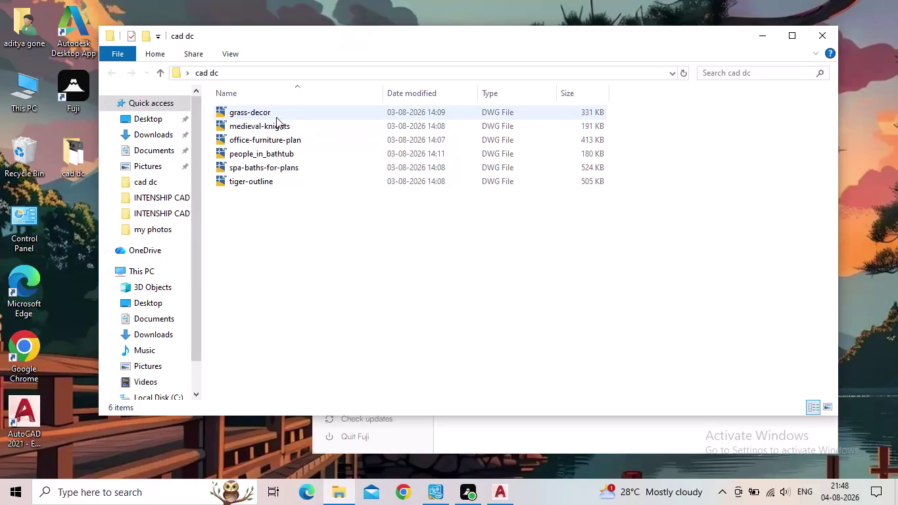
Open office-furniture-plan.dwg from the cad dc folder, view it, then return to the office layout.
click(299, 140)
double_click(299, 140)
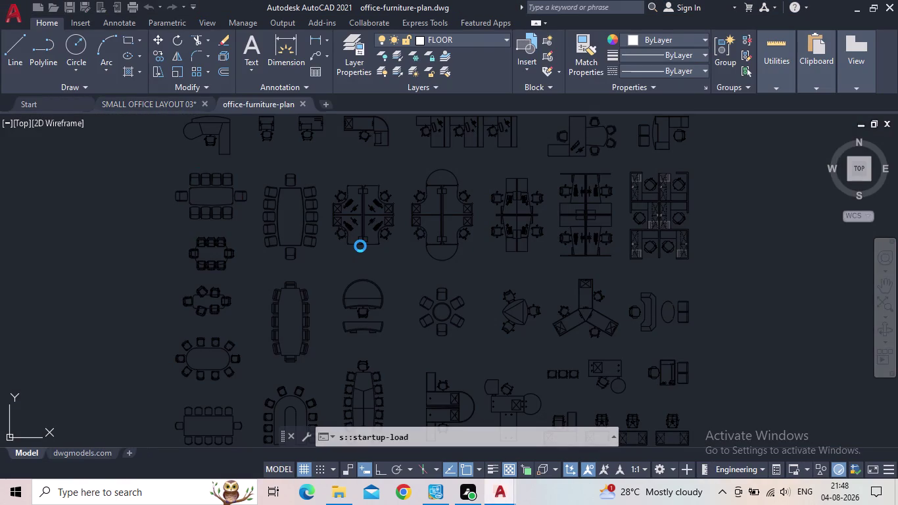
middle_drag(264, 187, 279, 248)
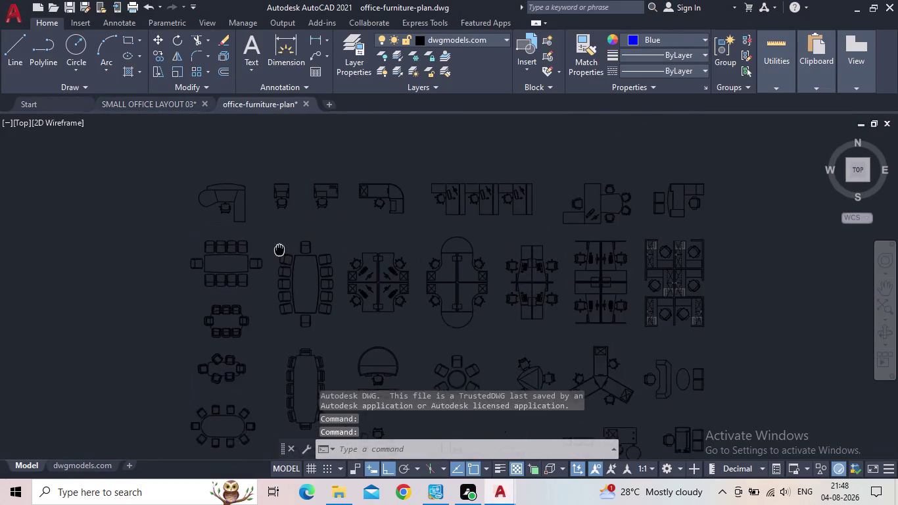
middle_drag(279, 249, 287, 292)
scroll(down, 3)
scroll(up, 3)
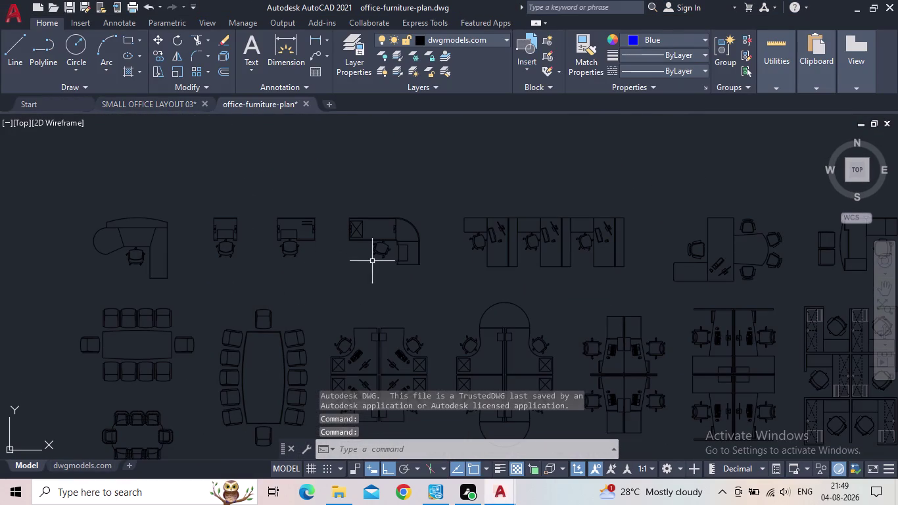
click(134, 102)
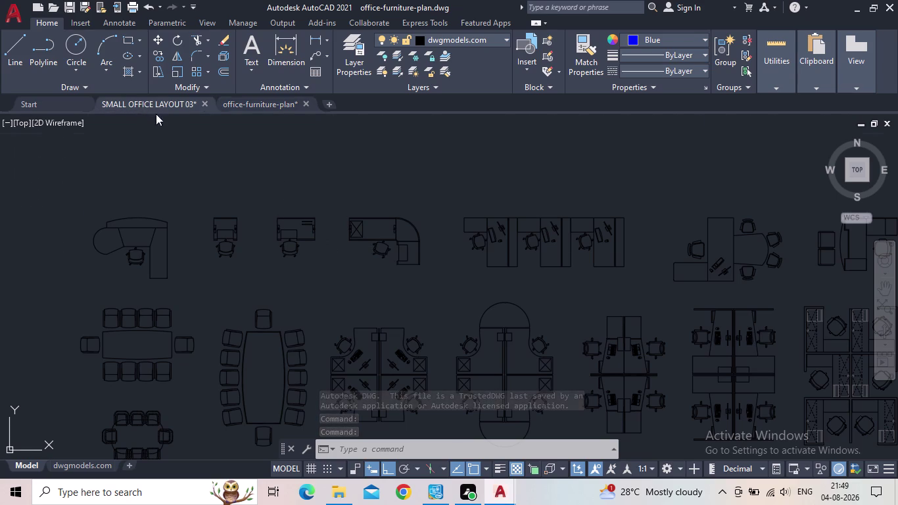
Draw a tall narrow rectangle from inside the lower-left room down to the bottom wall.
middle_drag(387, 326, 409, 273)
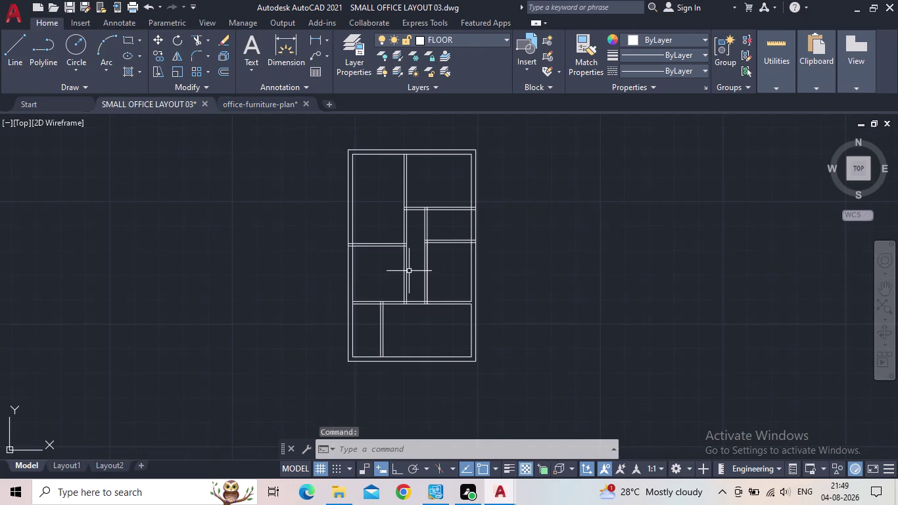
scroll(up, 3)
scroll(up, 3)
middle_drag(390, 282, 414, 281)
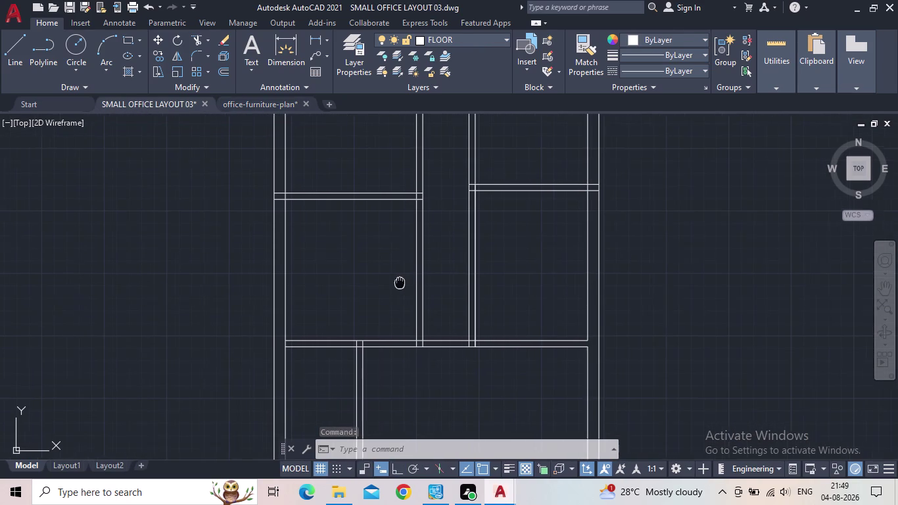
middle_drag(414, 281, 416, 281)
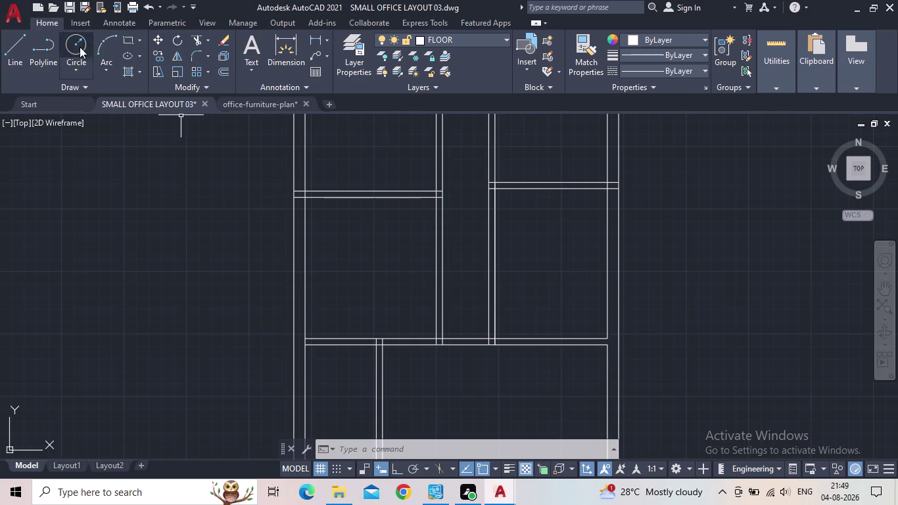
click(126, 40)
middle_drag(271, 257, 253, 137)
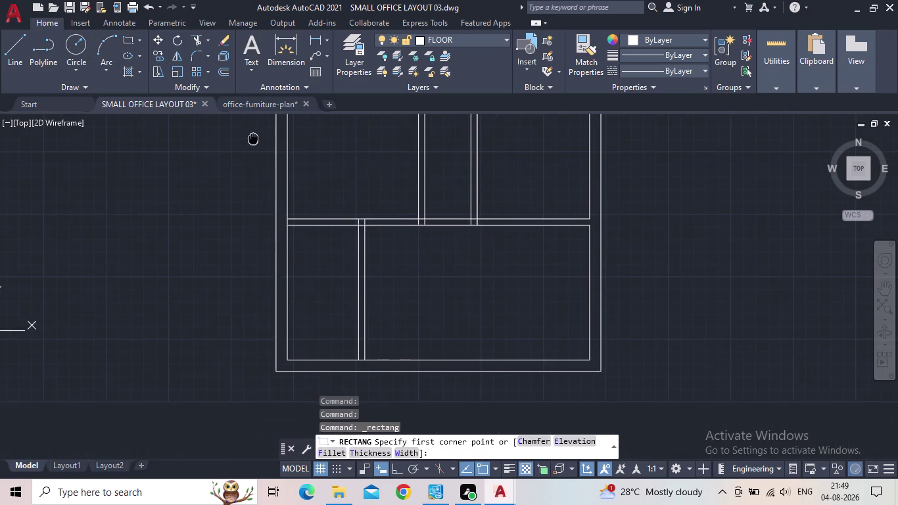
scroll(up, 3)
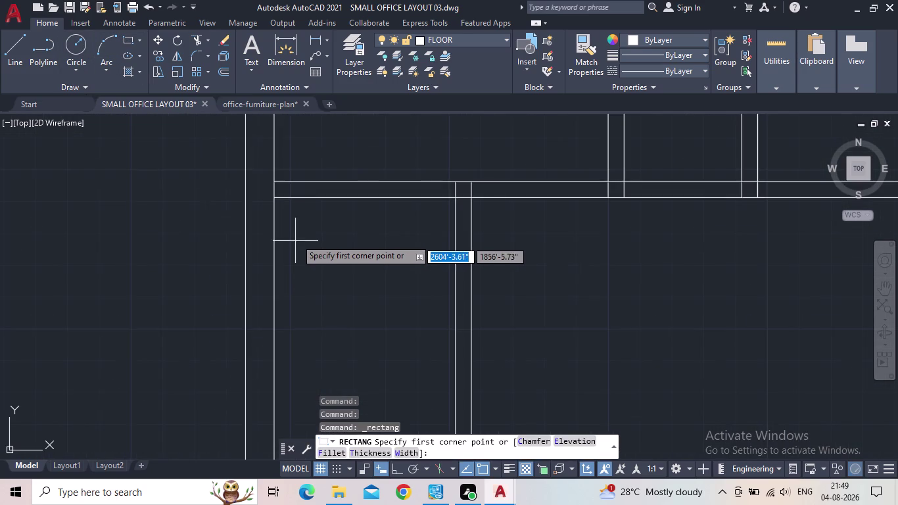
scroll(down, 3)
middle_drag(296, 235, 288, 221)
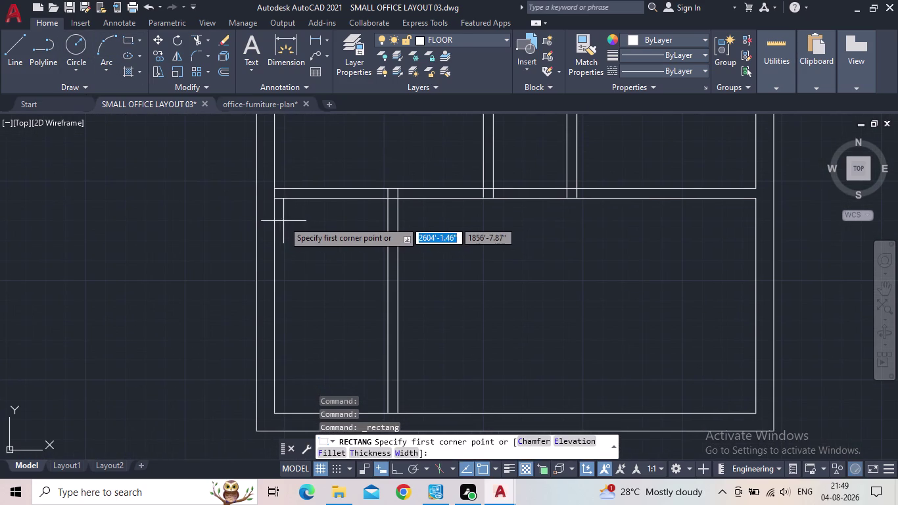
click(275, 198)
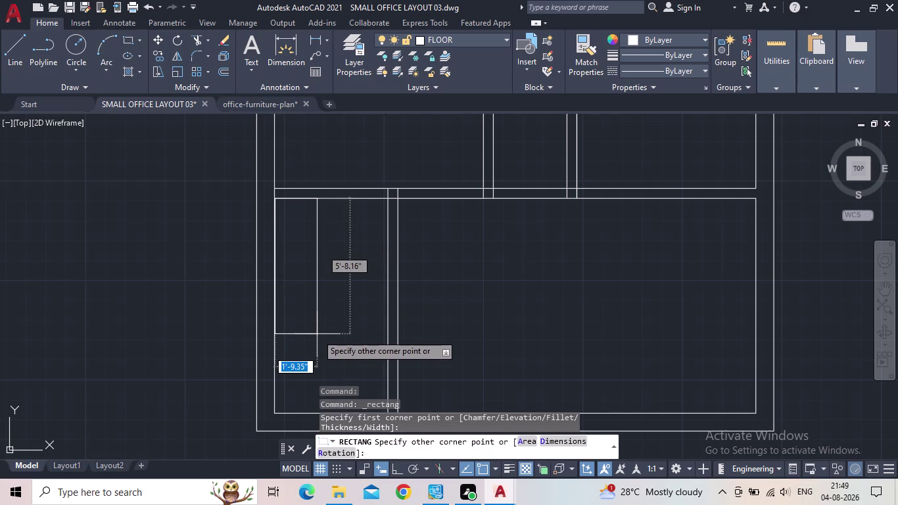
middle_drag(317, 334, 324, 277)
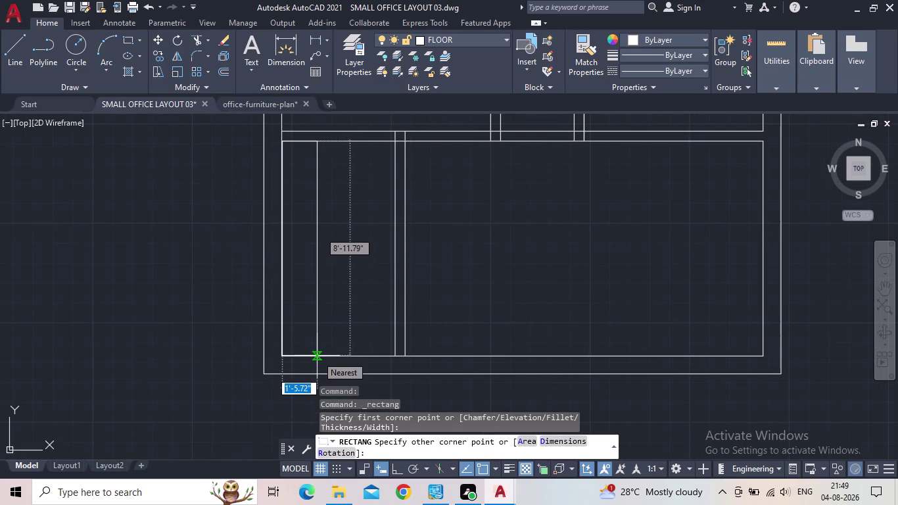
click(319, 355)
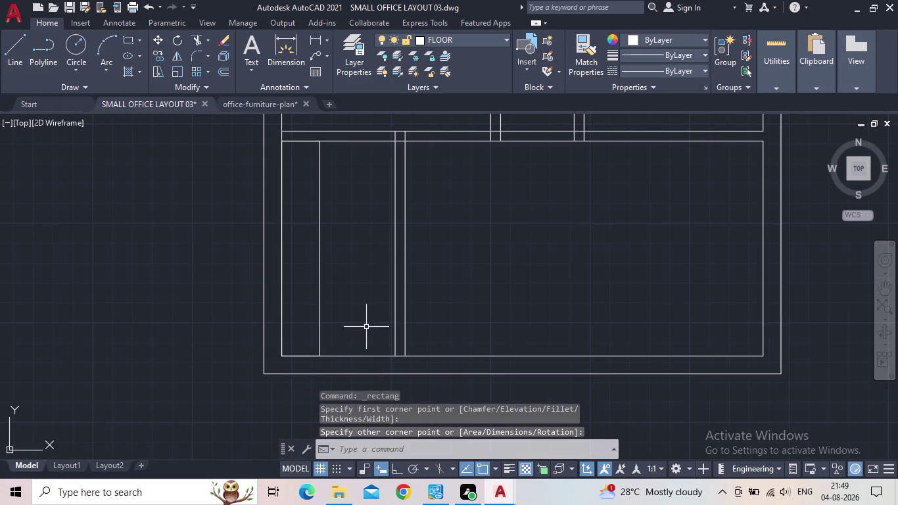
scroll(up, 3)
Draw a second, small rectangle at the foot of the tall one.
key(space)
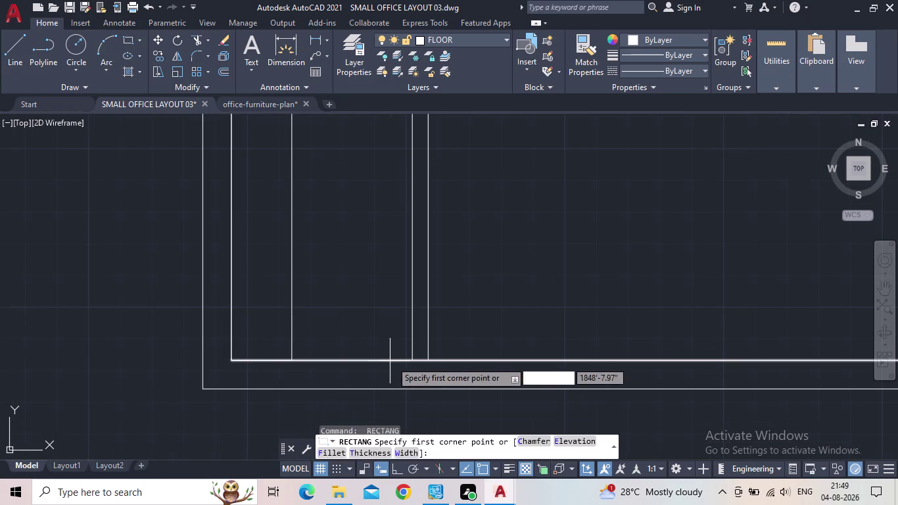
click(409, 363)
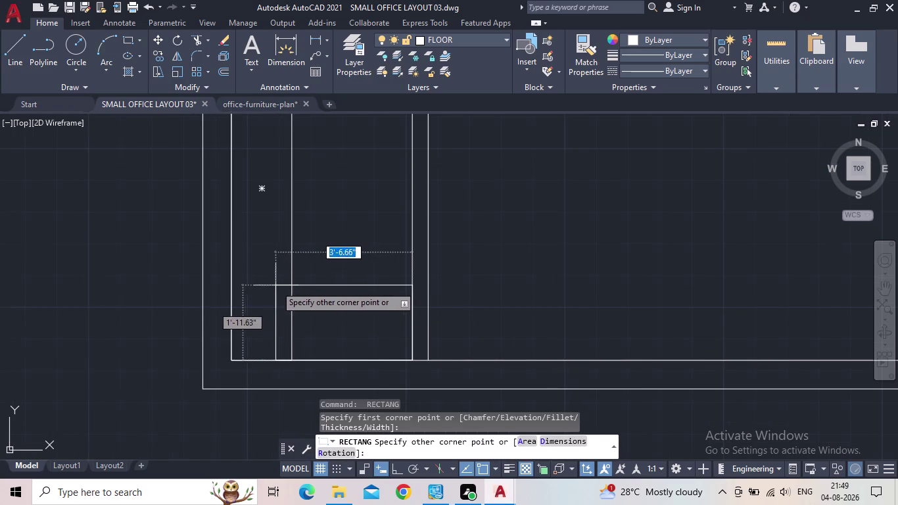
click(232, 311)
scroll(down, 3)
middle_drag(301, 309, 300, 322)
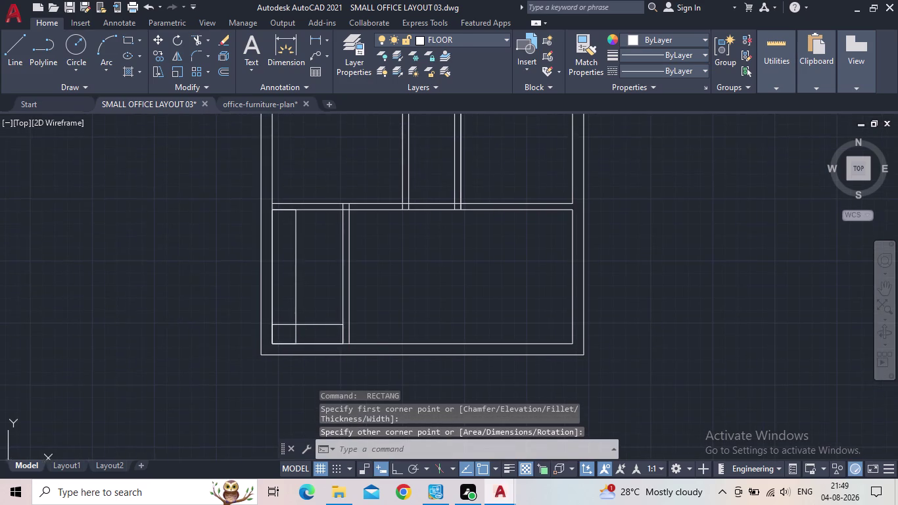
scroll(up, 3)
scroll(up, 3)
middle_click(259, 316)
scroll(up, 3)
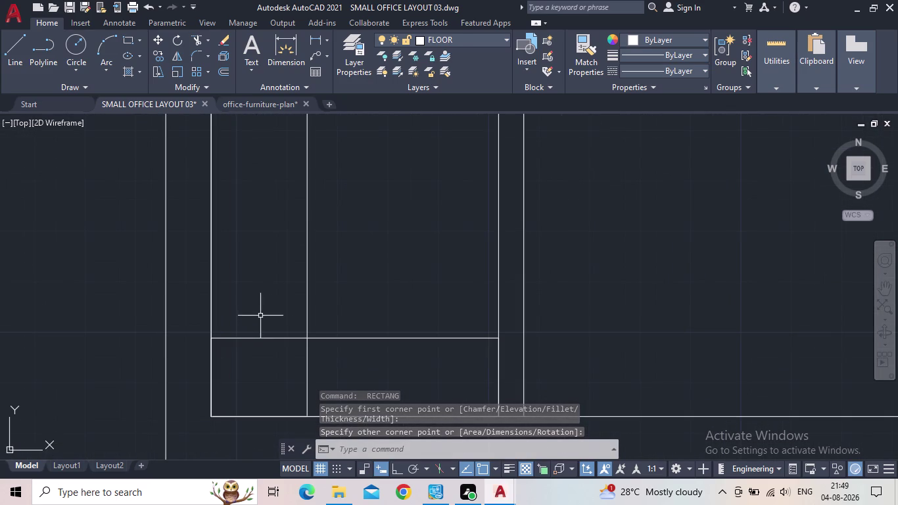
scroll(down, 3)
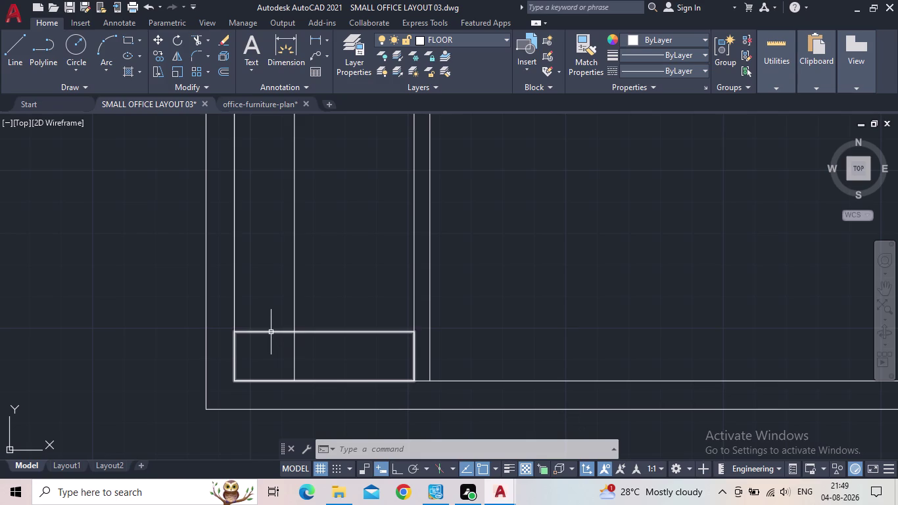
Select the small rectangle to check it, then deselect and pan out over the layout.
click(271, 331)
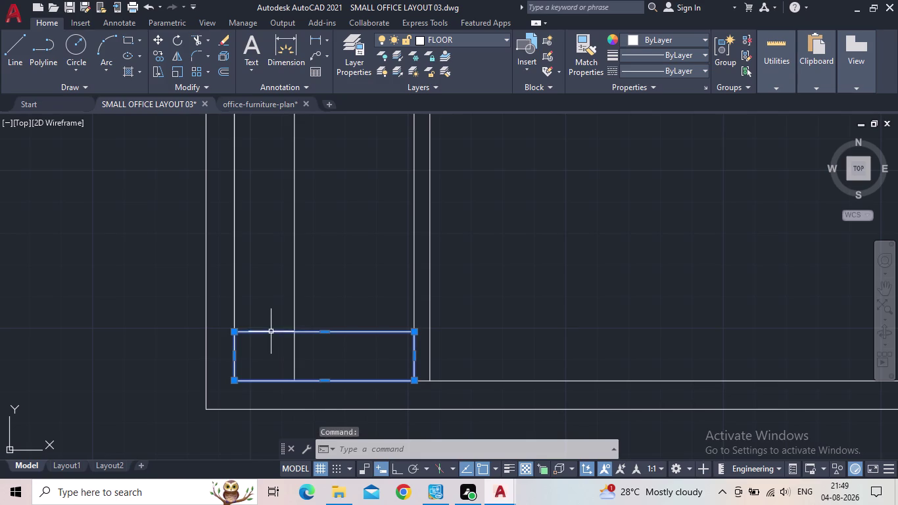
middle_drag(306, 302, 307, 329)
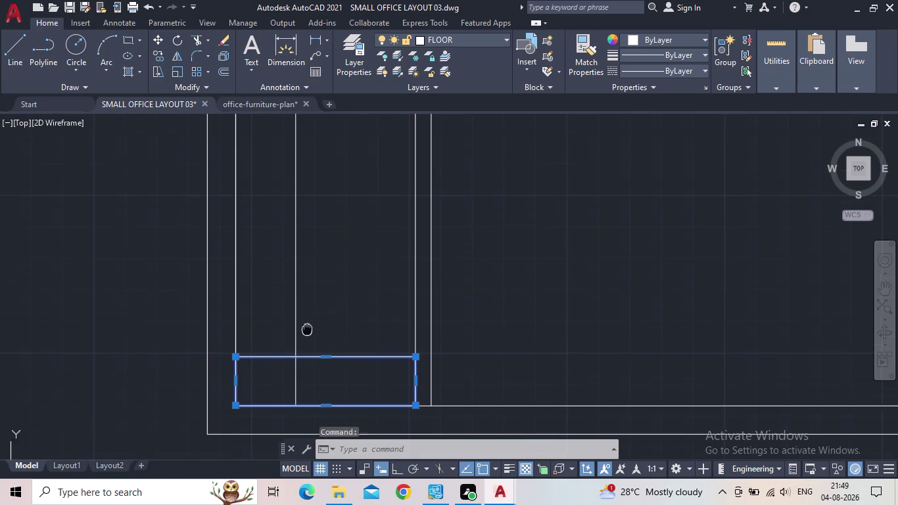
middle_drag(307, 329, 305, 334)
scroll(down, 3)
middle_drag(307, 330, 298, 353)
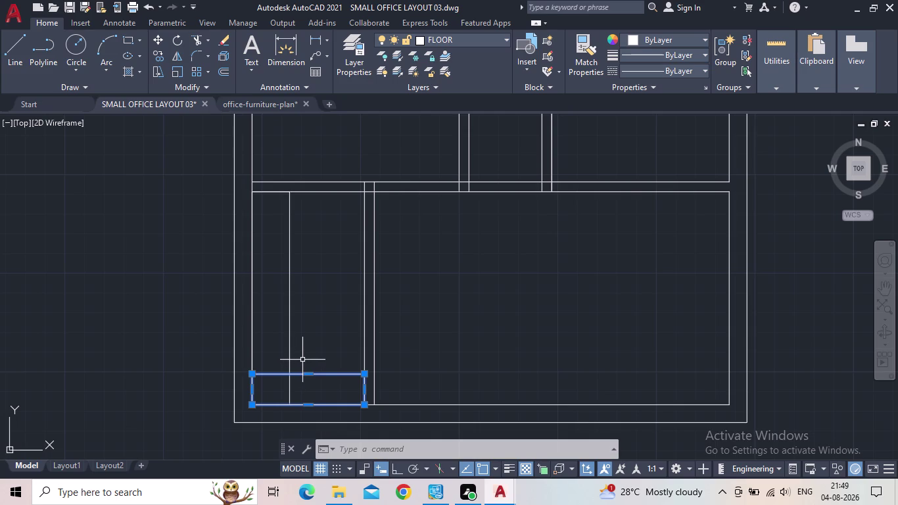
key(Escape)
middle_drag(332, 318, 330, 327)
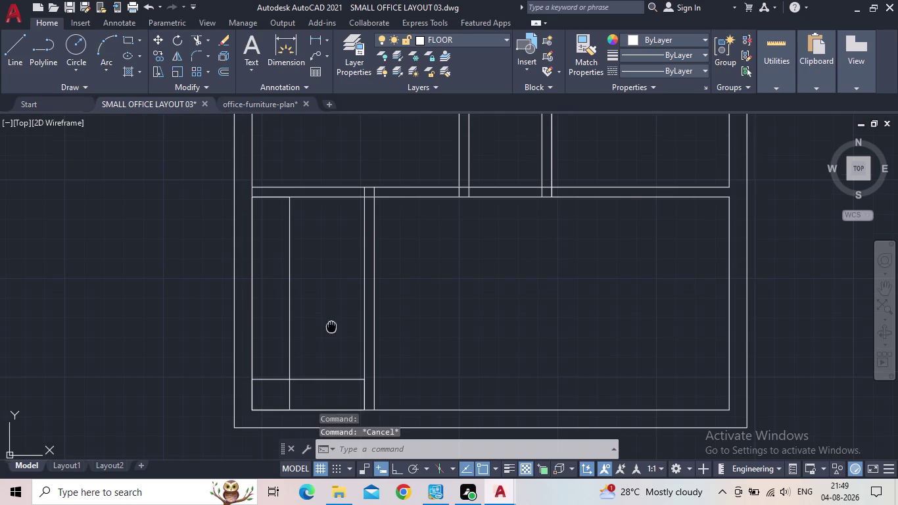
middle_drag(331, 327, 328, 390)
middle_drag(326, 380, 328, 367)
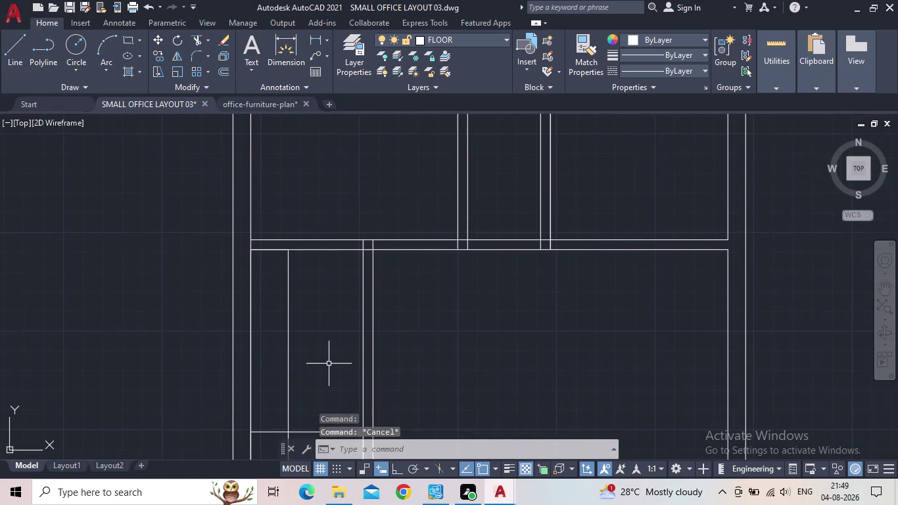
scroll(down, 3)
middle_drag(329, 363, 332, 354)
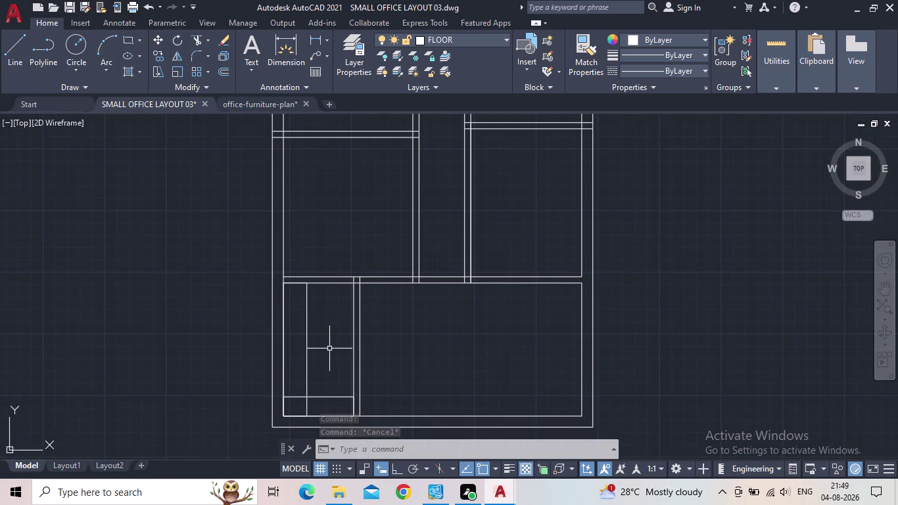
middle_drag(330, 353, 306, 324)
scroll(down, 3)
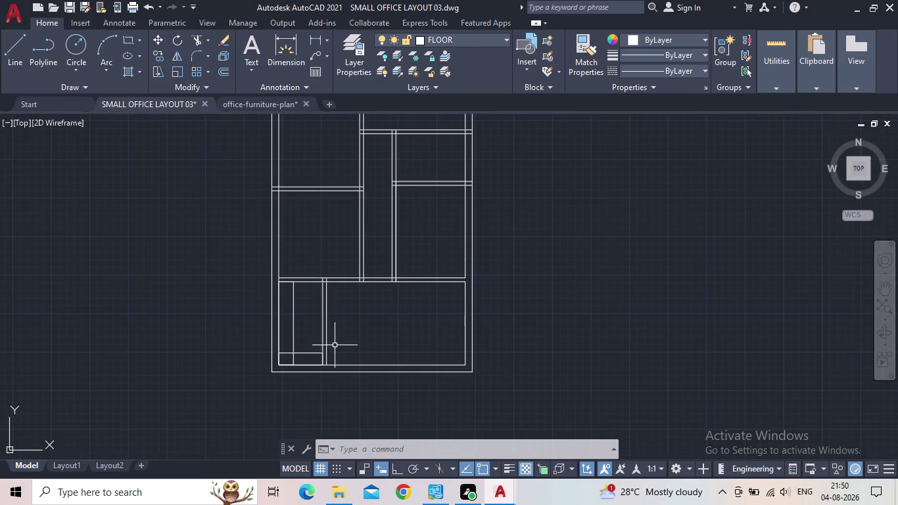
middle_drag(339, 345, 320, 347)
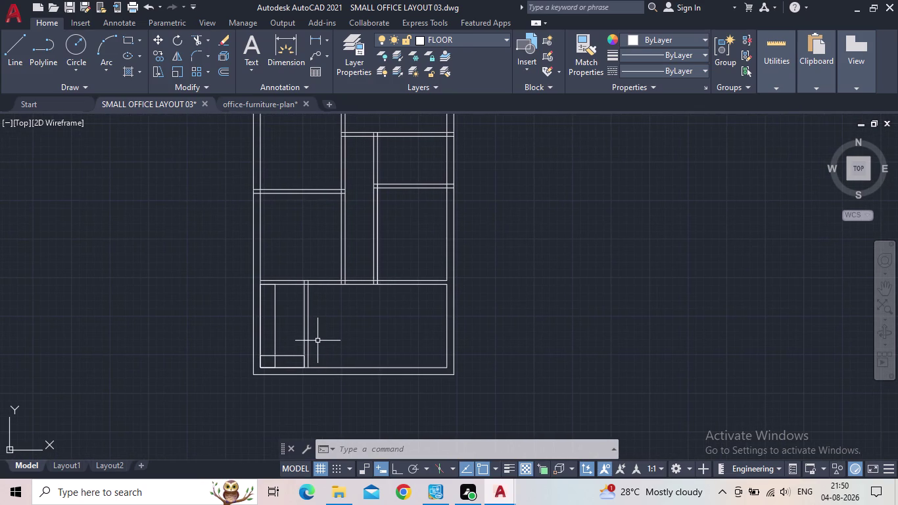
scroll(up, 3)
middle_click(324, 340)
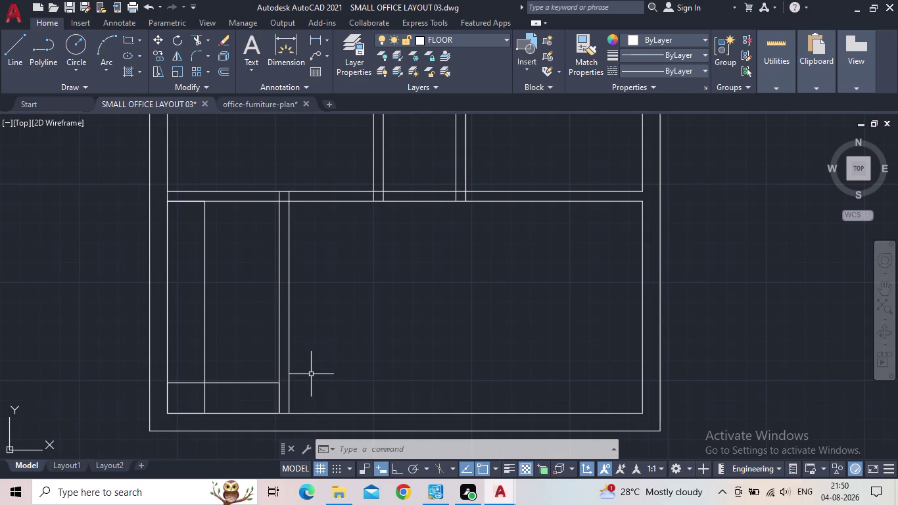
Pan along the bottom wall and zoom out until the entire floor plan is centred.
middle_drag(314, 373, 313, 349)
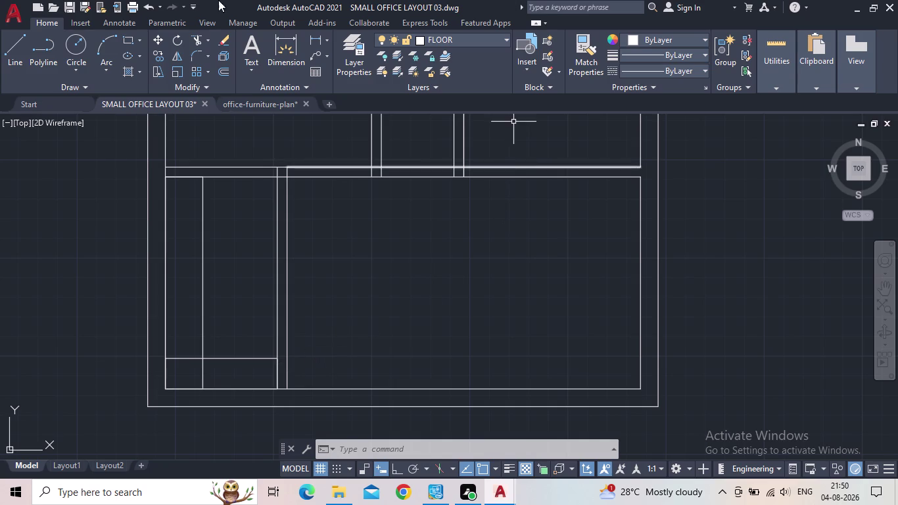
middle_drag(418, 390, 440, 350)
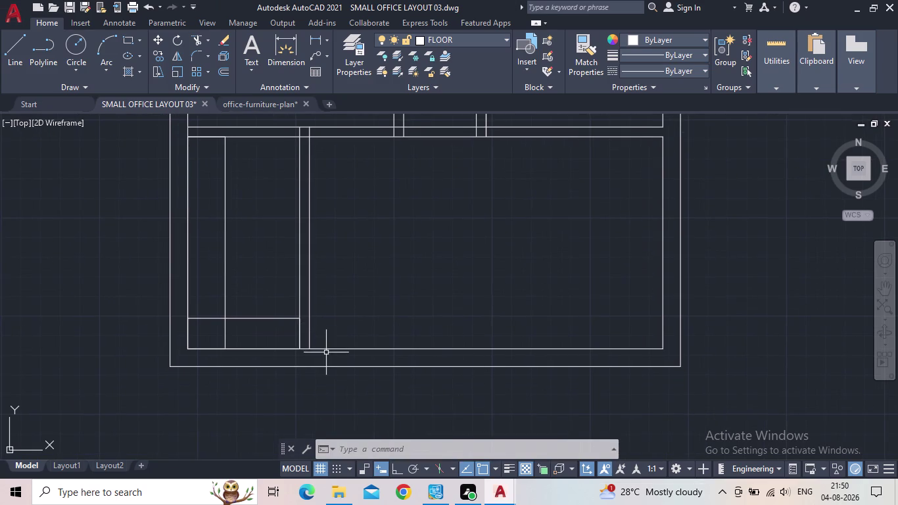
scroll(up, 3)
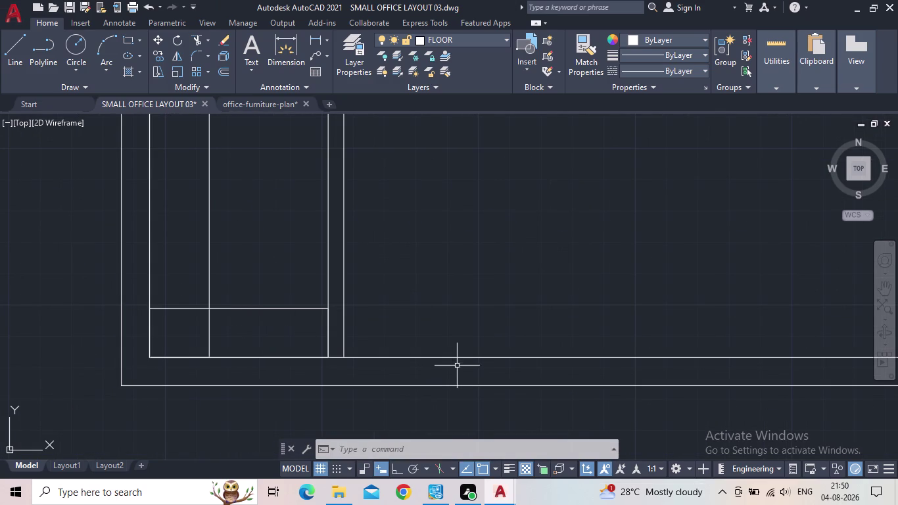
scroll(up, 3)
middle_drag(409, 292, 409, 390)
scroll(down, 3)
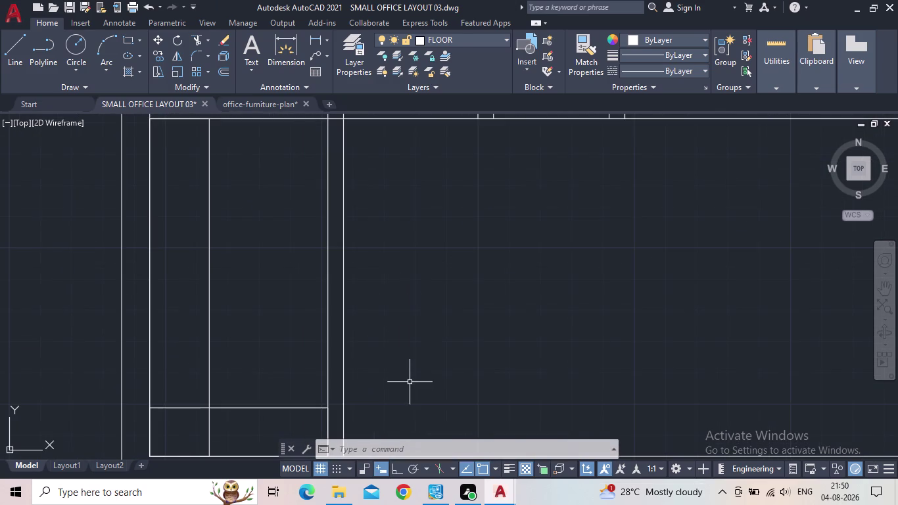
middle_drag(410, 380, 399, 364)
scroll(down, 3)
middle_drag(399, 360, 409, 419)
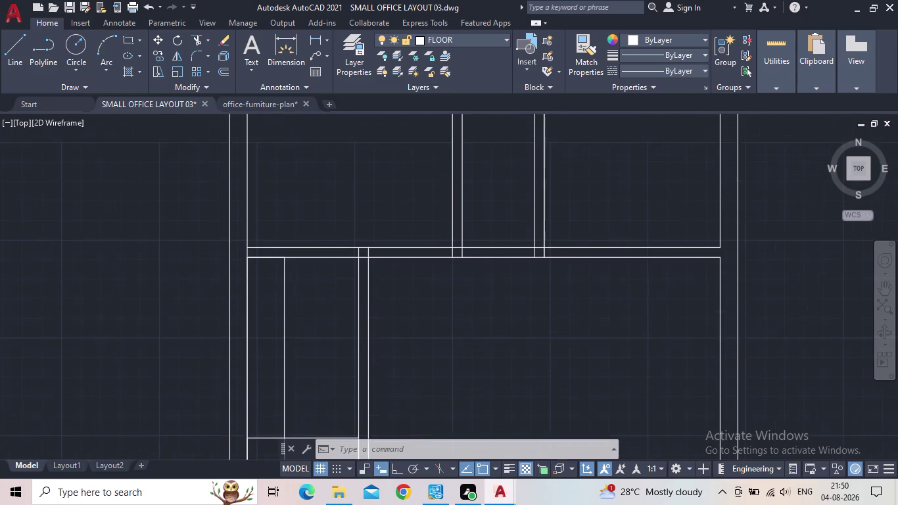
scroll(down, 3)
middle_drag(405, 400, 386, 370)
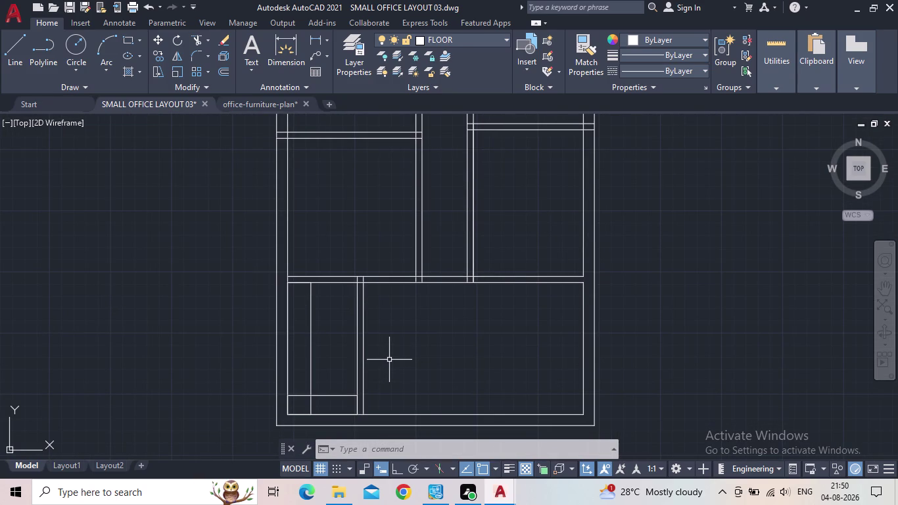
Make DOOR the current layer in Layer Properties after briefly opening the tool palettes.
text(TOOL)
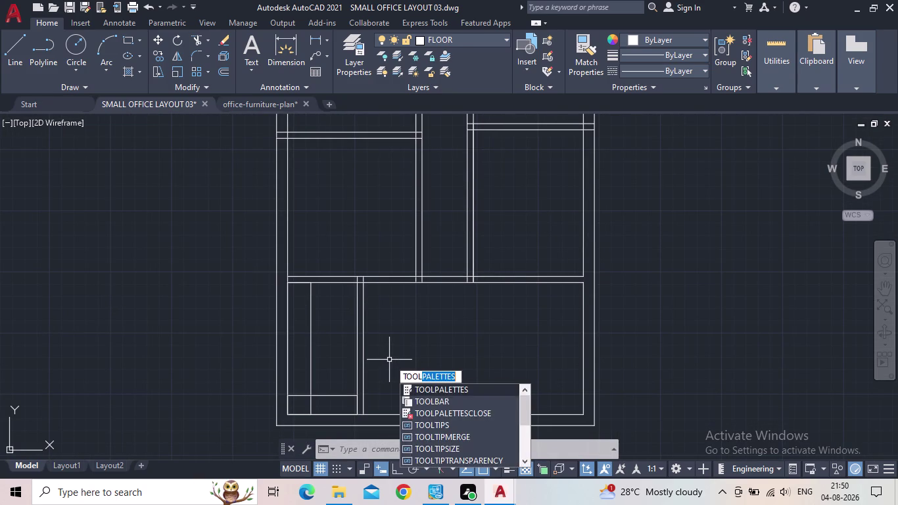
click(432, 390)
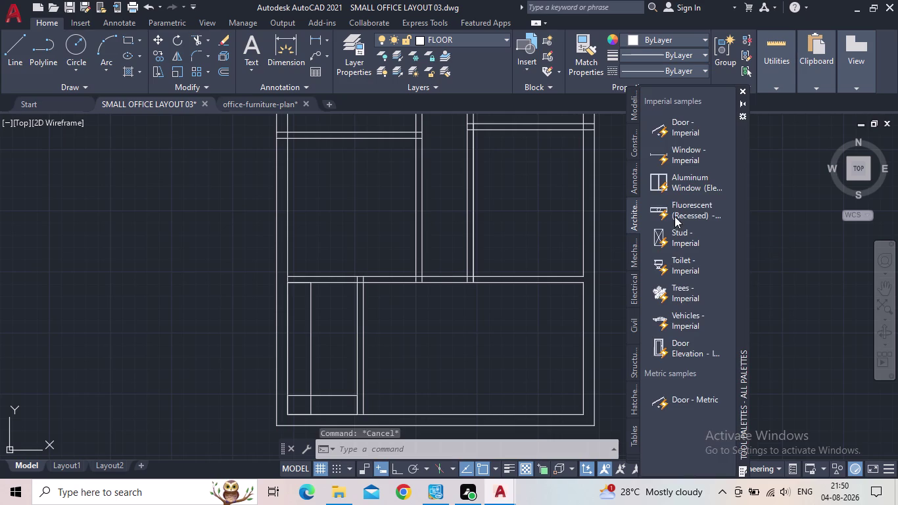
click(741, 92)
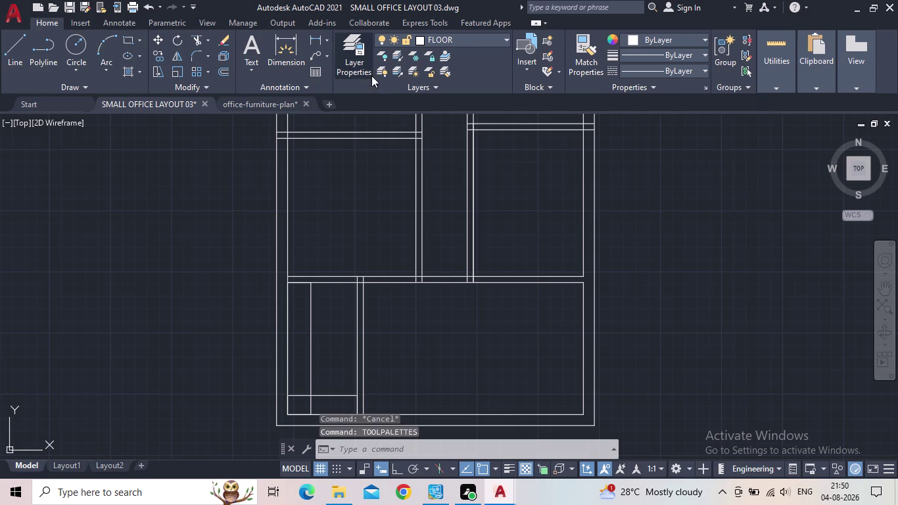
click(371, 74)
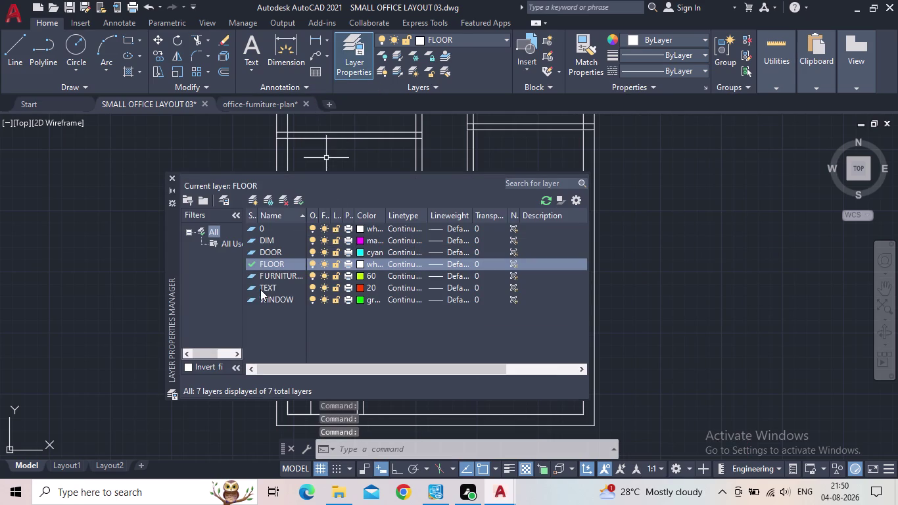
double_click(254, 252)
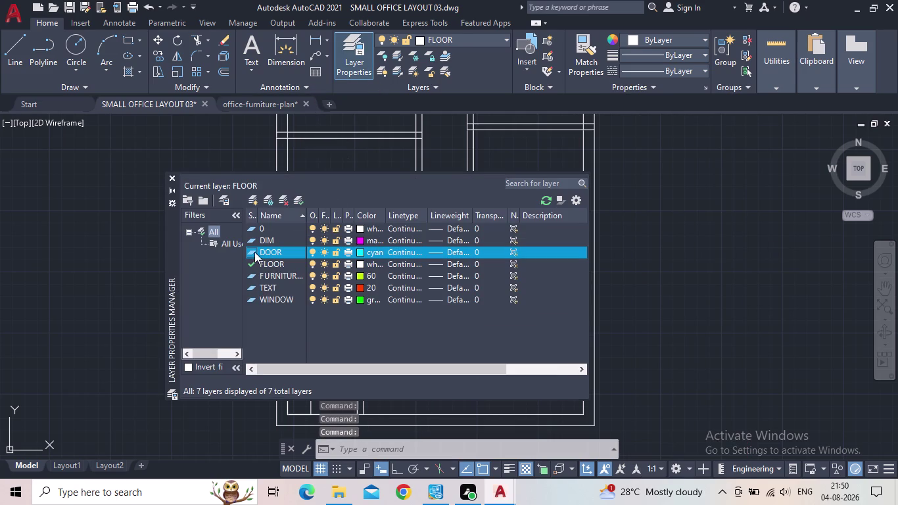
click(172, 178)
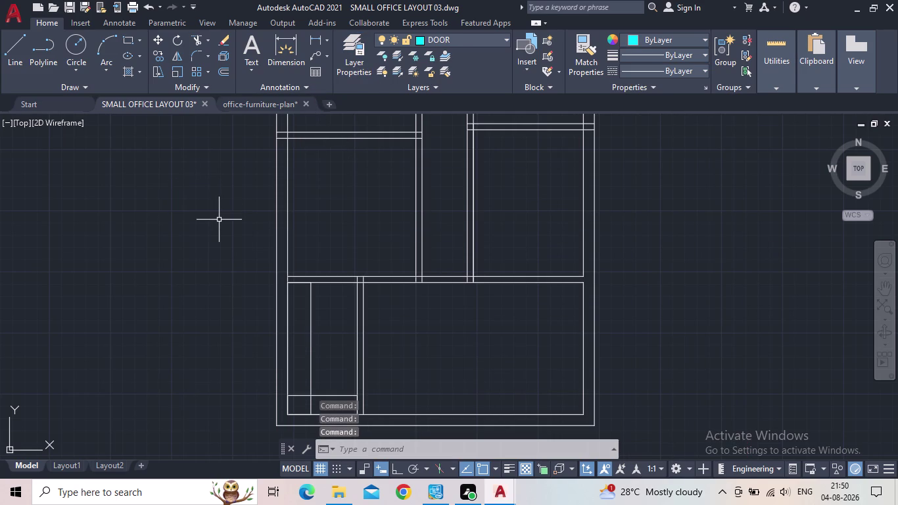
Drag a Door - Imperial block from the tool palettes to the left of the plan.
key(t)
key(o)
key(o)
key(l)
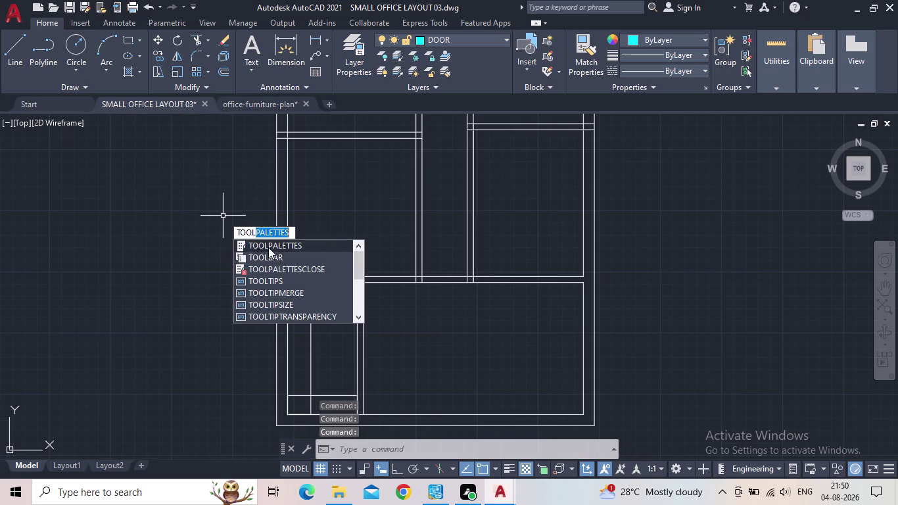
click(270, 247)
drag(682, 134, 669, 144)
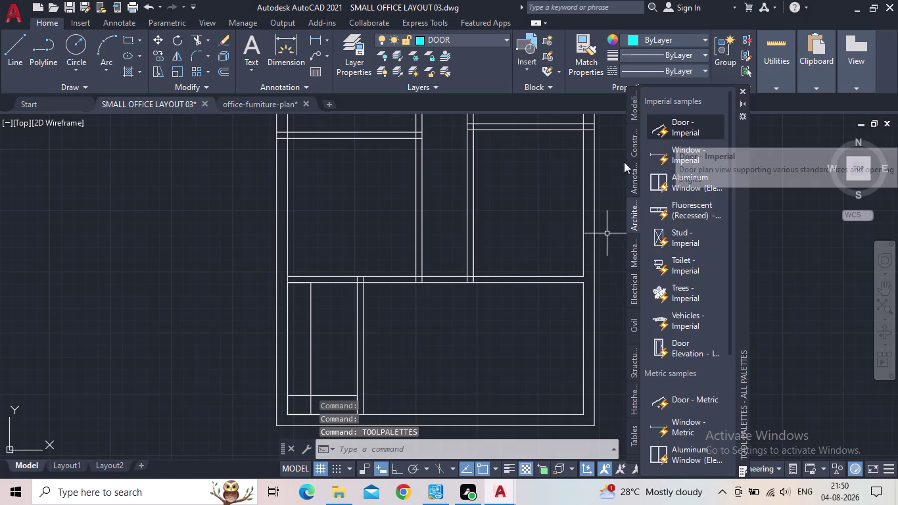
drag(669, 144, 179, 307)
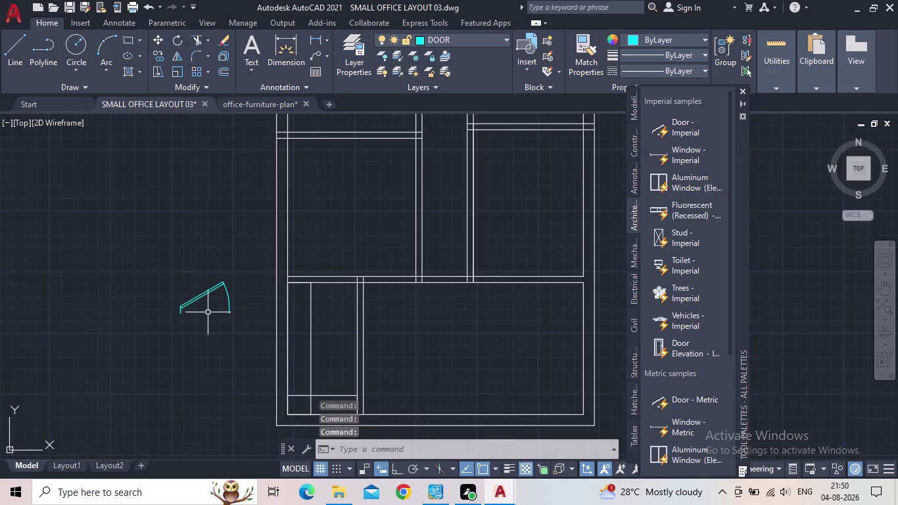
click(744, 89)
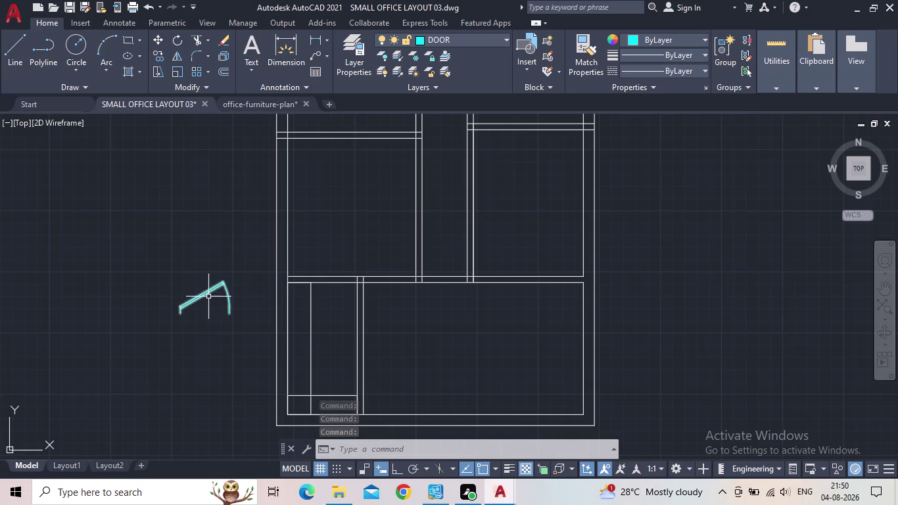
Rotate the placed door upright around its hinge grip, then deselect it.
click(208, 298)
click(194, 296)
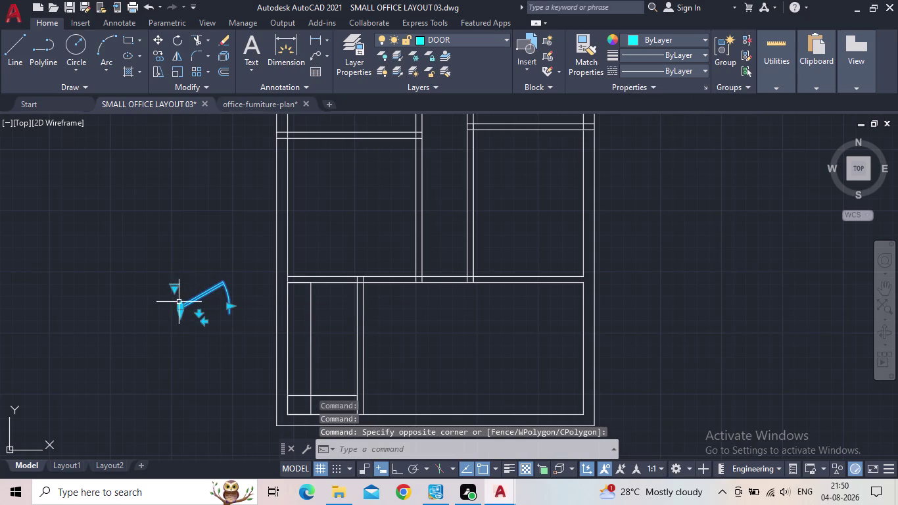
scroll(up, 3)
scroll(up, 3)
click(178, 321)
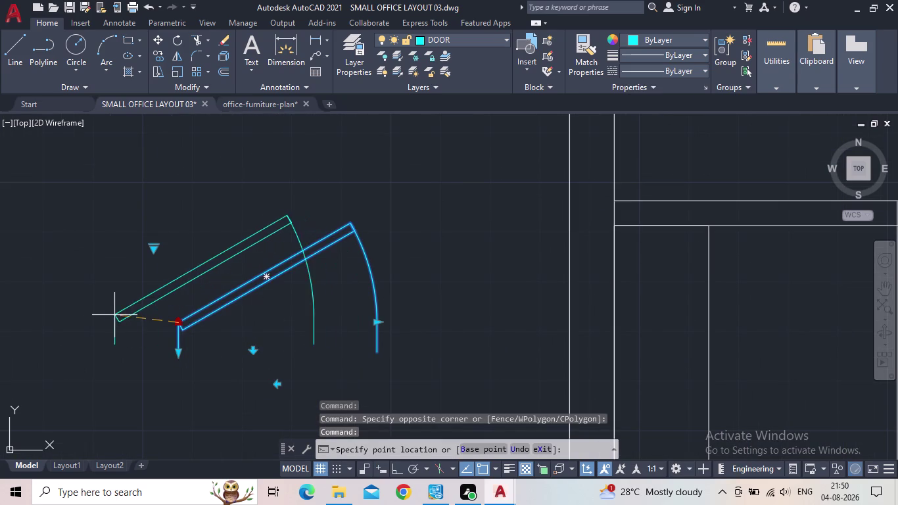
middle_drag(117, 308, 237, 297)
scroll(down, 3)
click(198, 302)
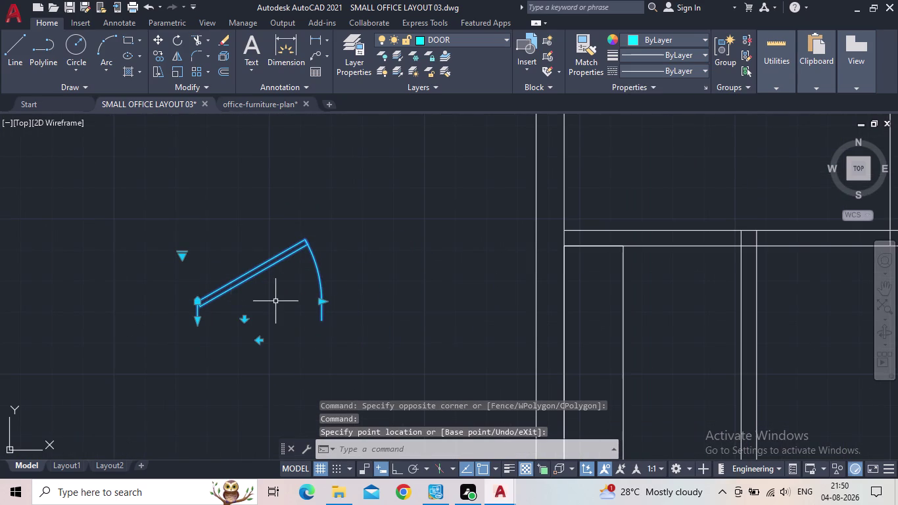
click(184, 255)
click(227, 307)
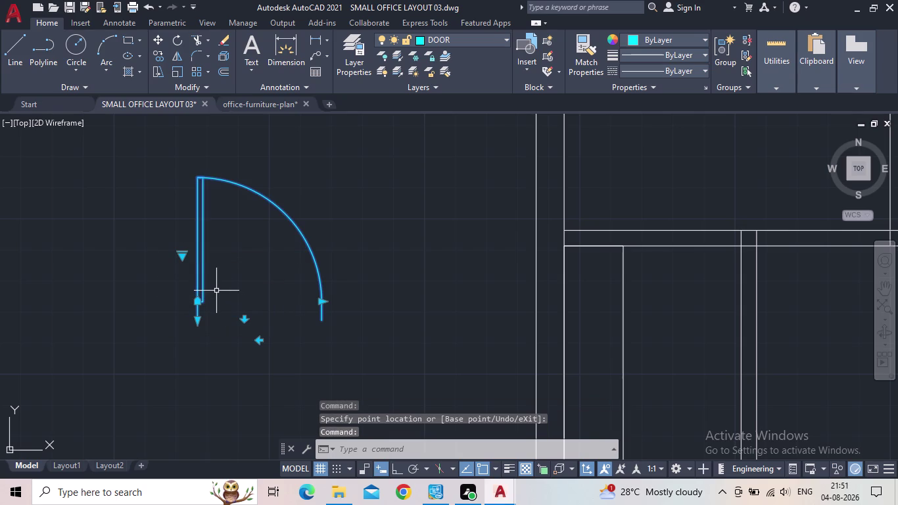
key(Escape)
scroll(down, 3)
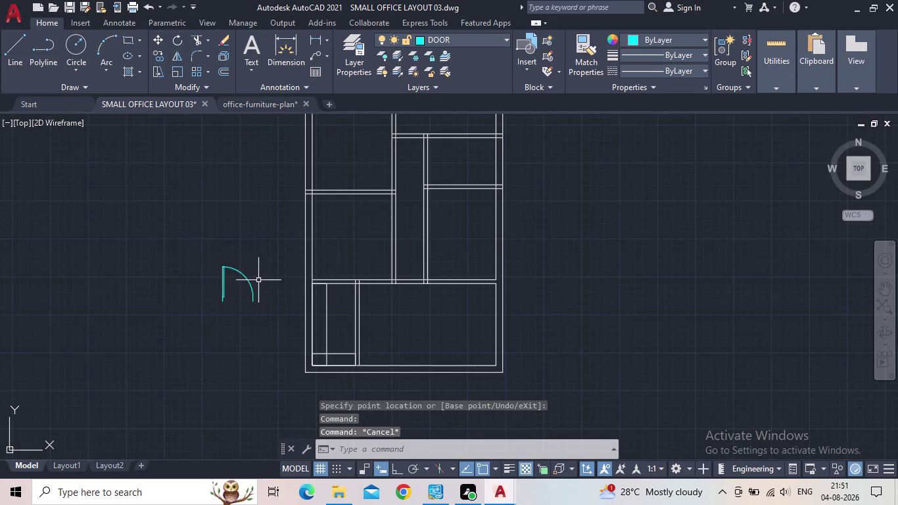
scroll(up, 3)
drag(225, 293, 192, 294)
click(55, 268)
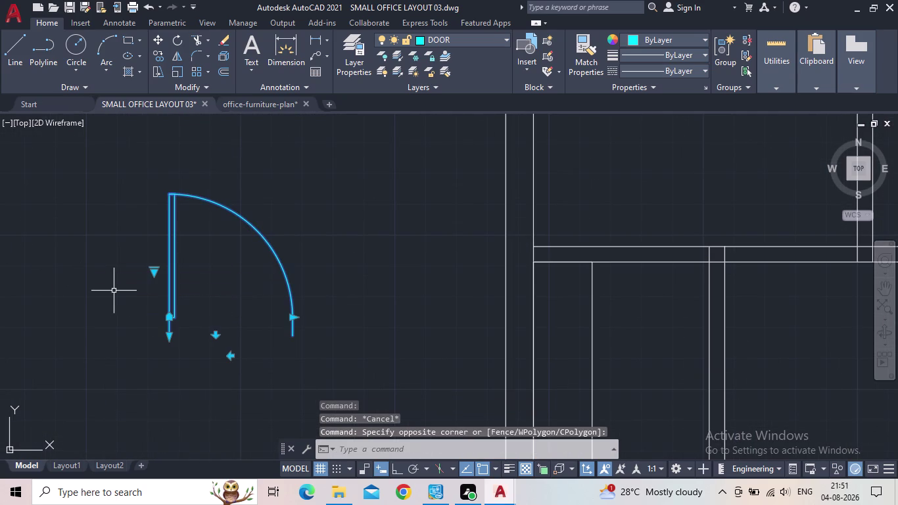
key(Escape)
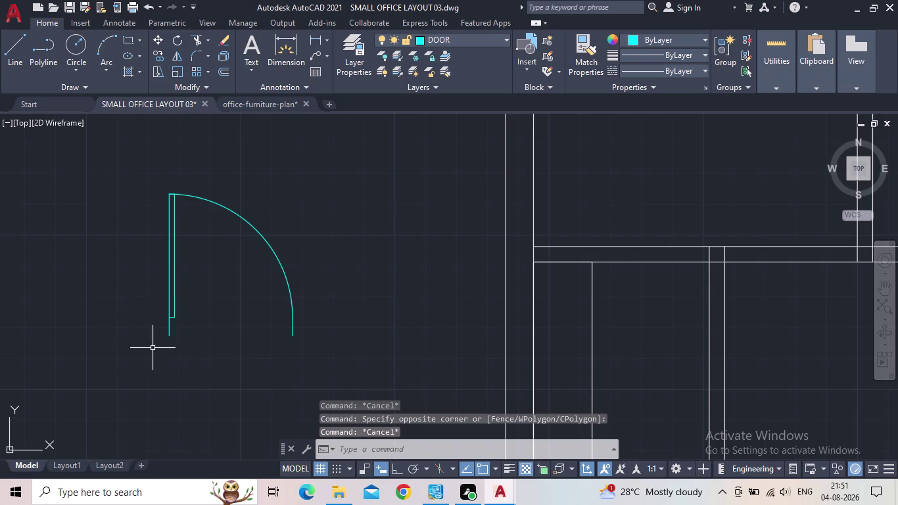
scroll(down, 3)
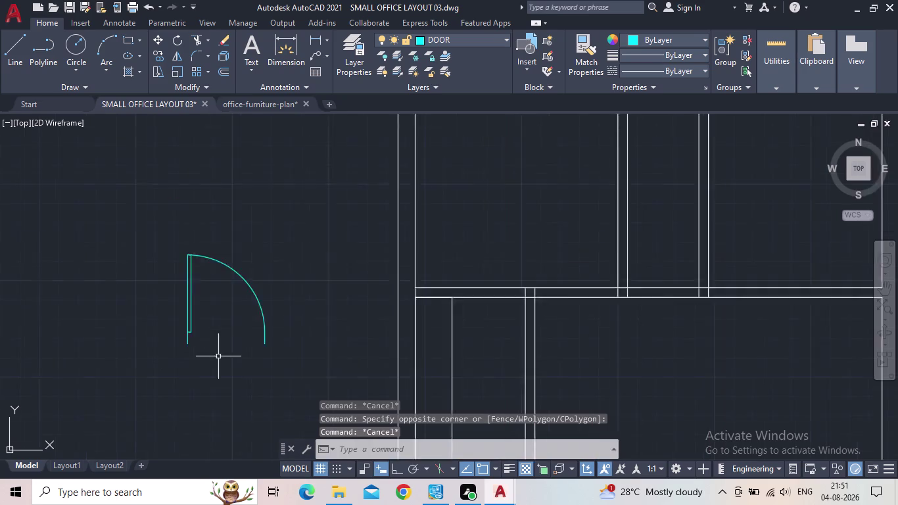
scroll(down, 3)
middle_drag(246, 342, 258, 316)
scroll(down, 3)
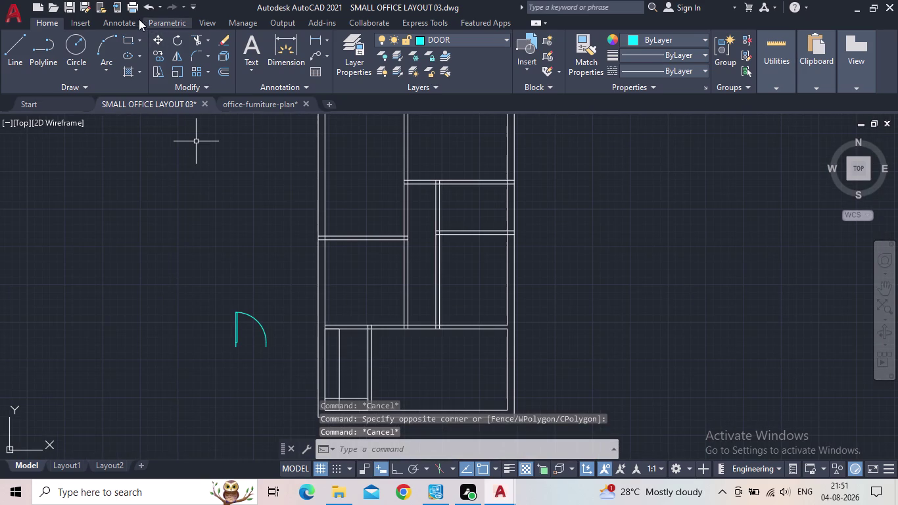
click(128, 41)
Draw the door panel rectangle, 5 inches by 3 feet, beside the upright door.
drag(145, 304, 147, 315)
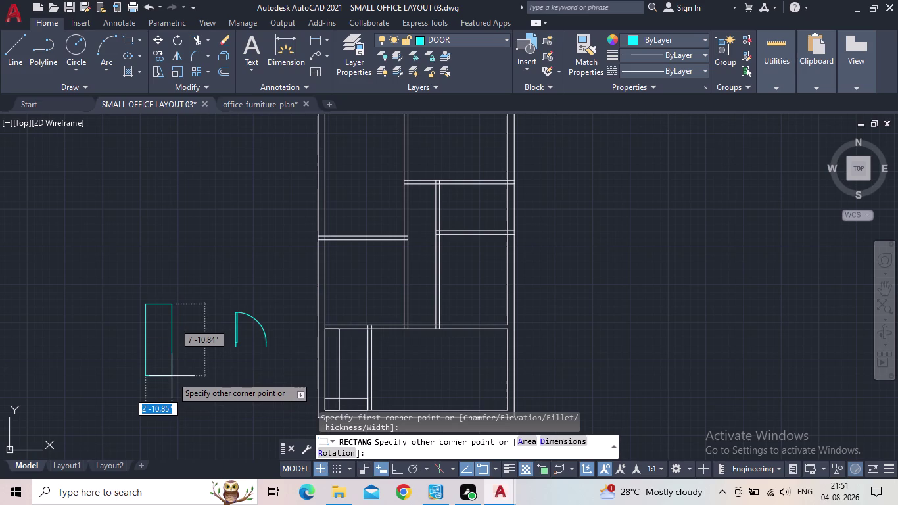
key(d)
key(Return)
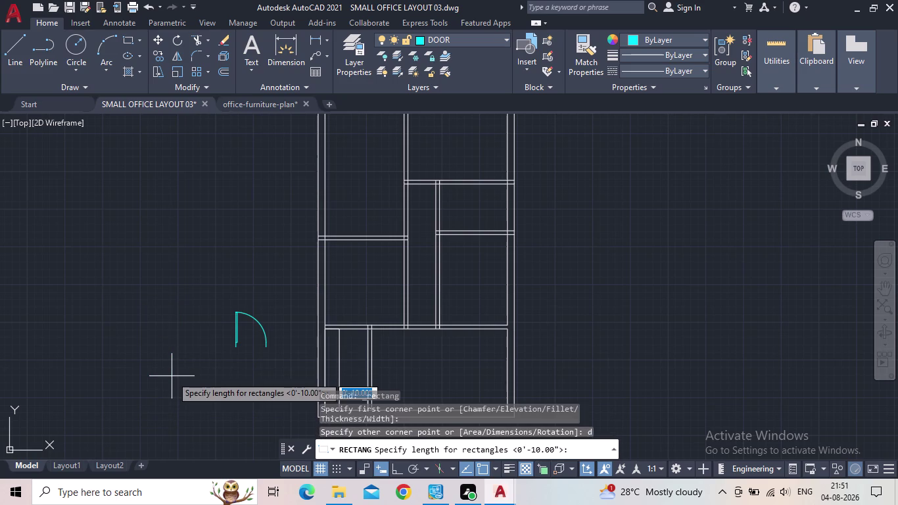
text(5)
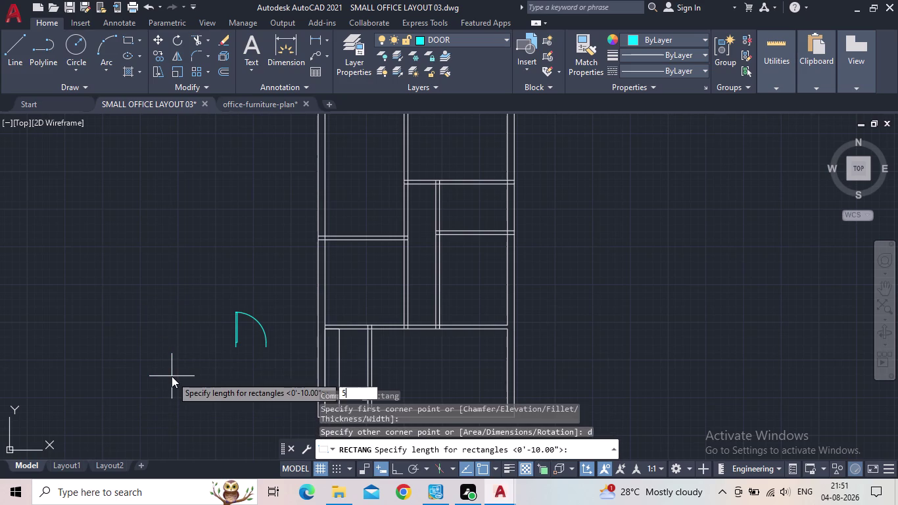
text(")
key(Return)
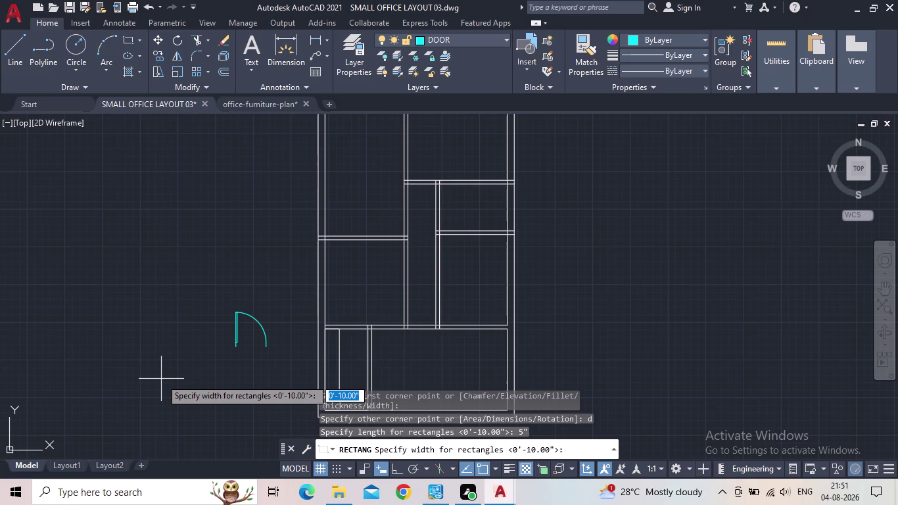
scroll(down, 3)
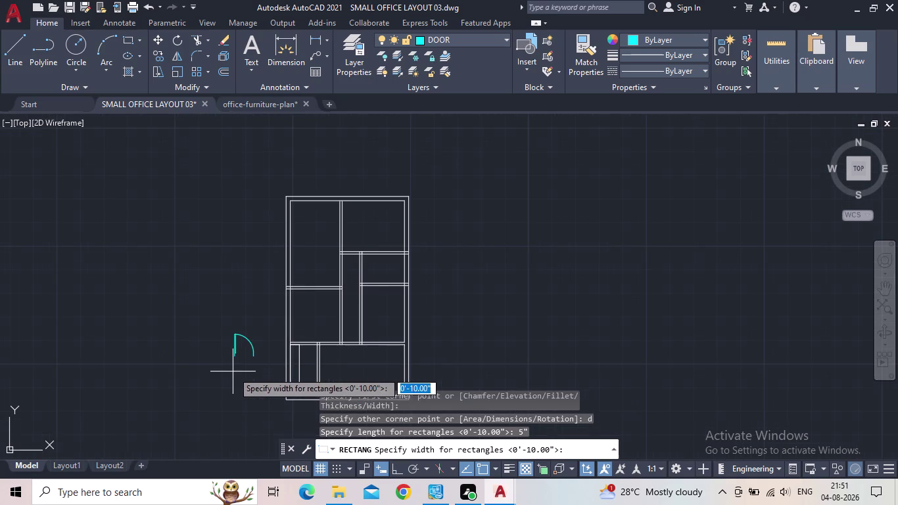
scroll(up, 3)
middle_drag(247, 336, 246, 345)
scroll(up, 3)
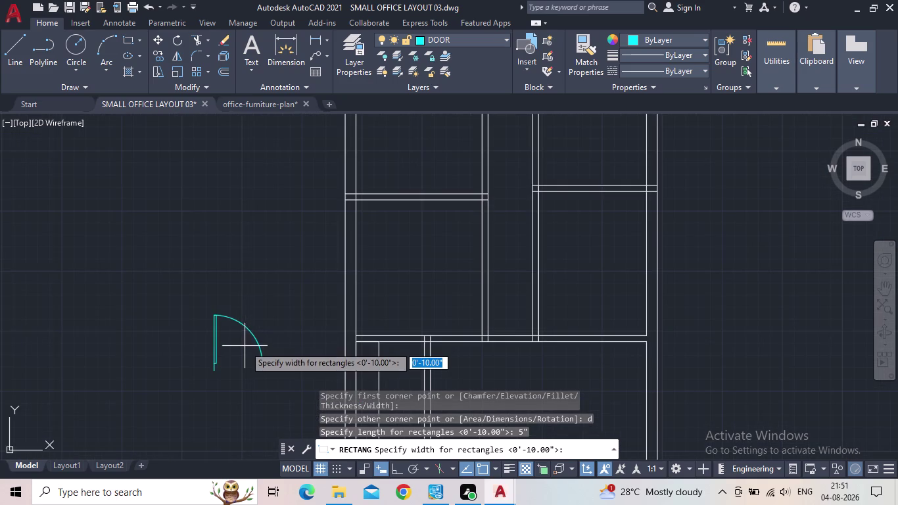
scroll(up, 3)
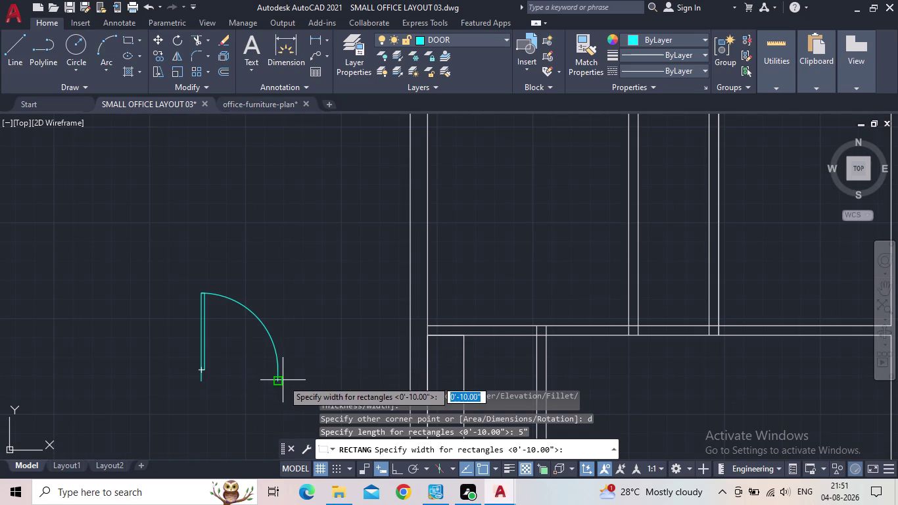
scroll(up, 3)
scroll(down, 3)
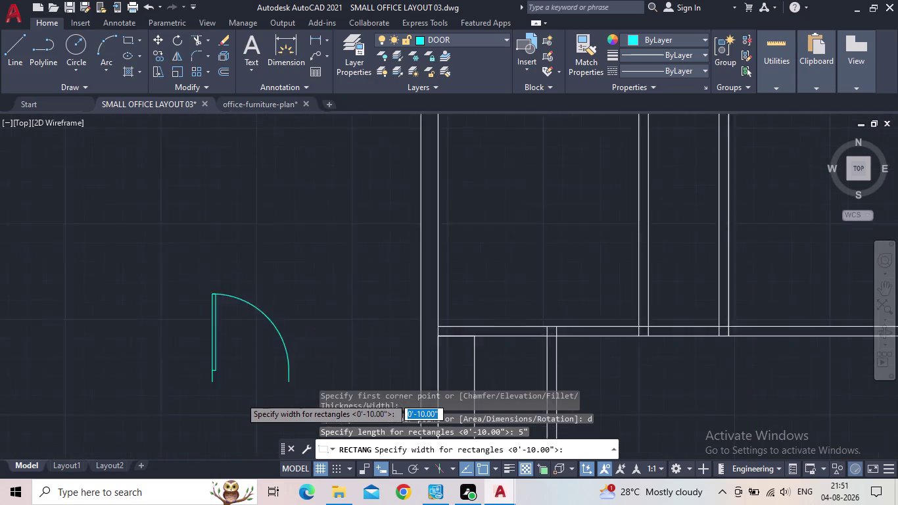
middle_drag(143, 394, 163, 355)
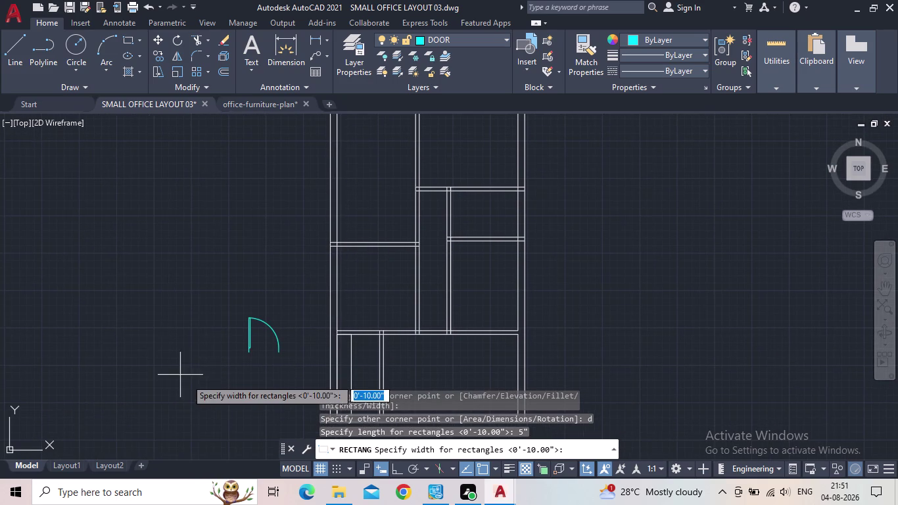
text(3')
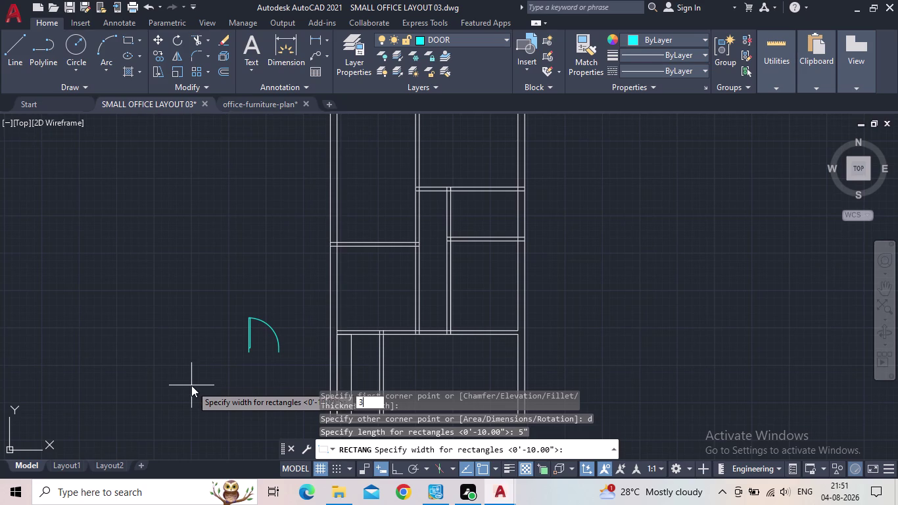
key(Return)
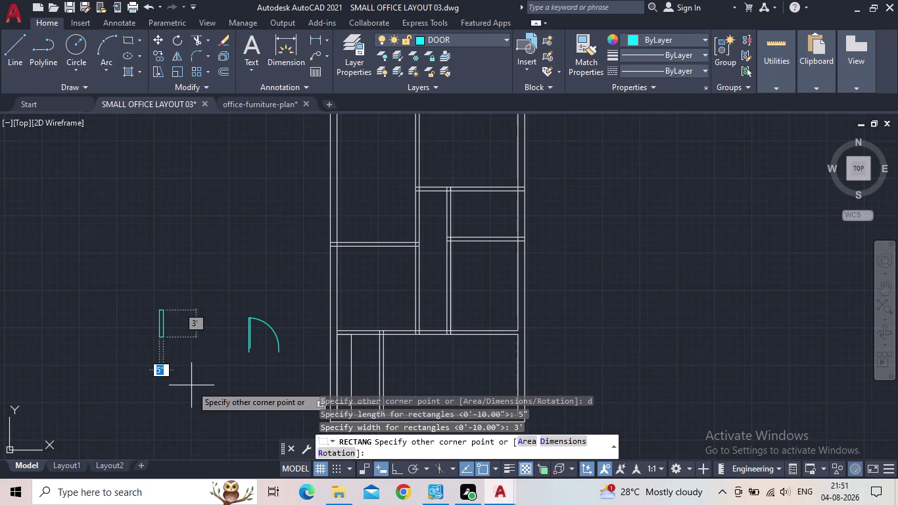
click(191, 385)
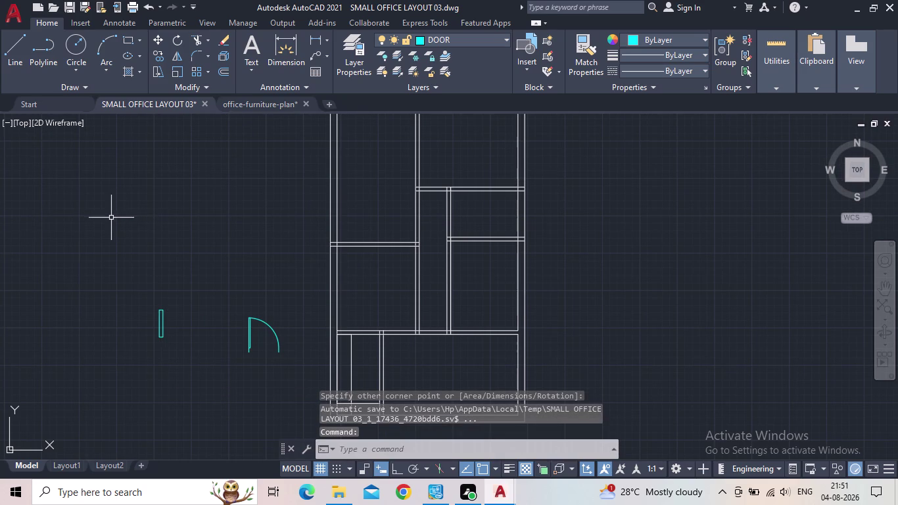
click(6, 61)
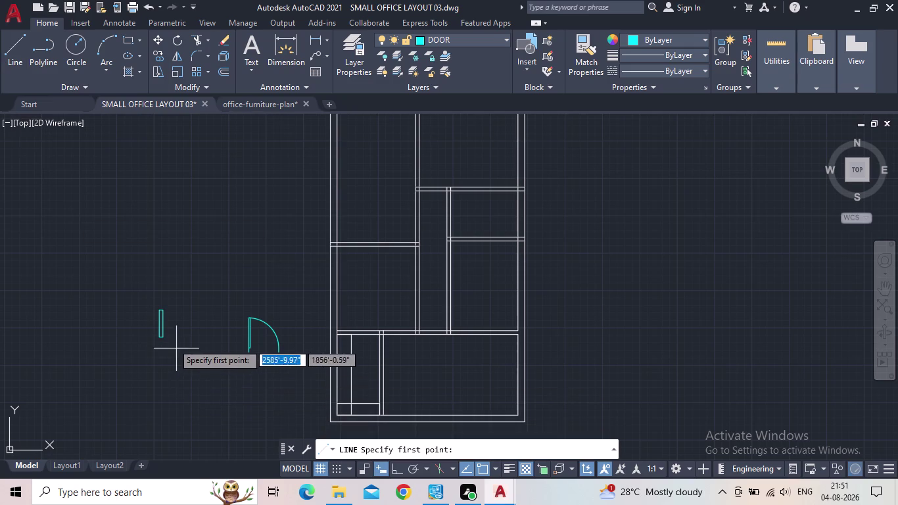
scroll(up, 3)
click(168, 264)
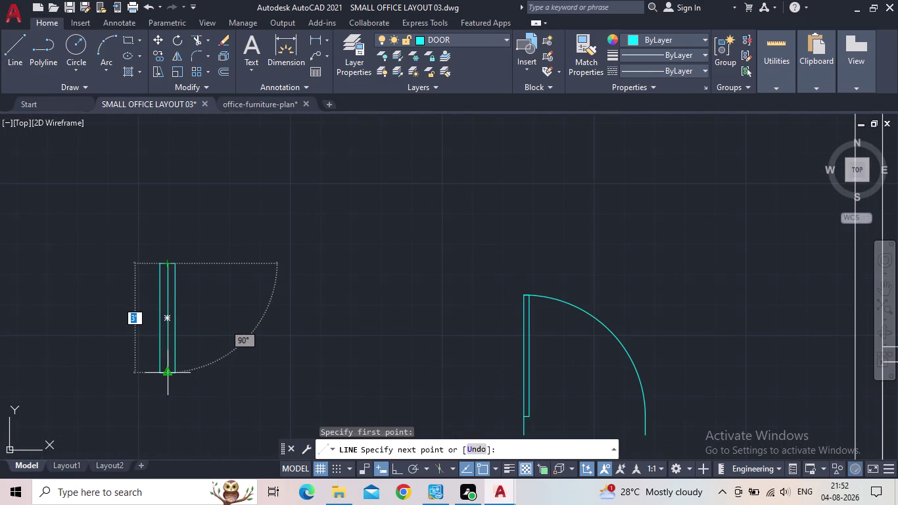
key(Escape)
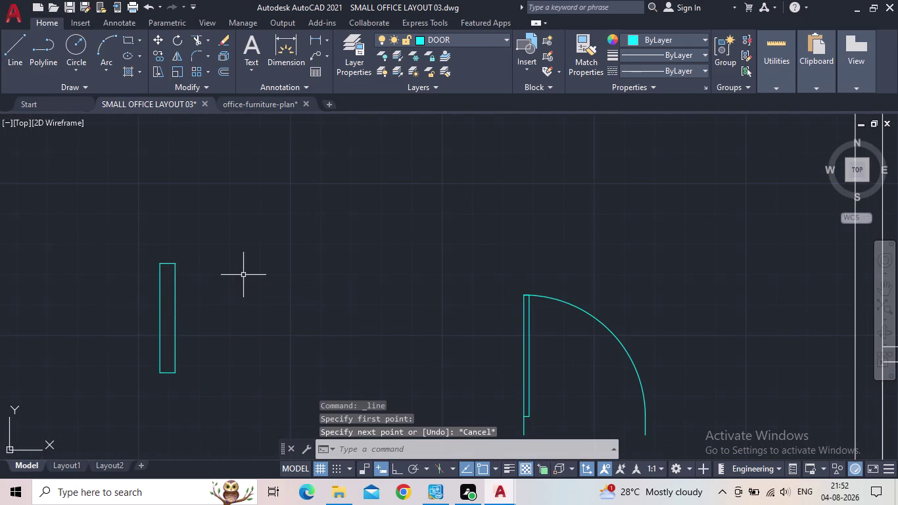
scroll(down, 3)
middle_drag(249, 290, 323, 240)
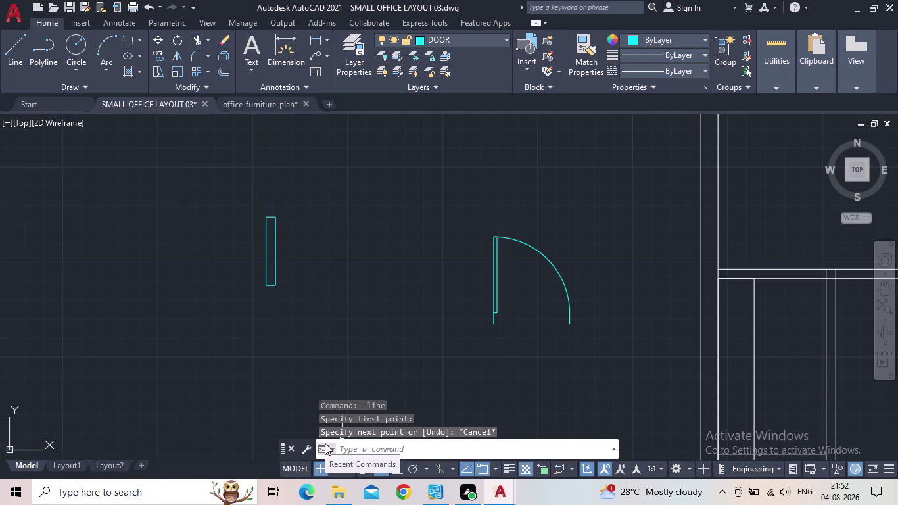
scroll(down, 3)
click(288, 316)
click(230, 225)
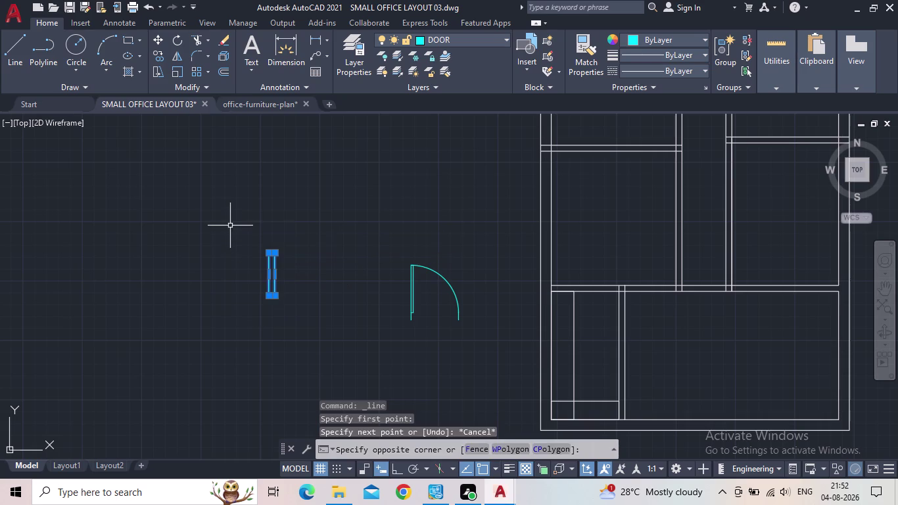
Copy the door panel from its bottom corner into the upper wall opening.
key(c)
key(o)
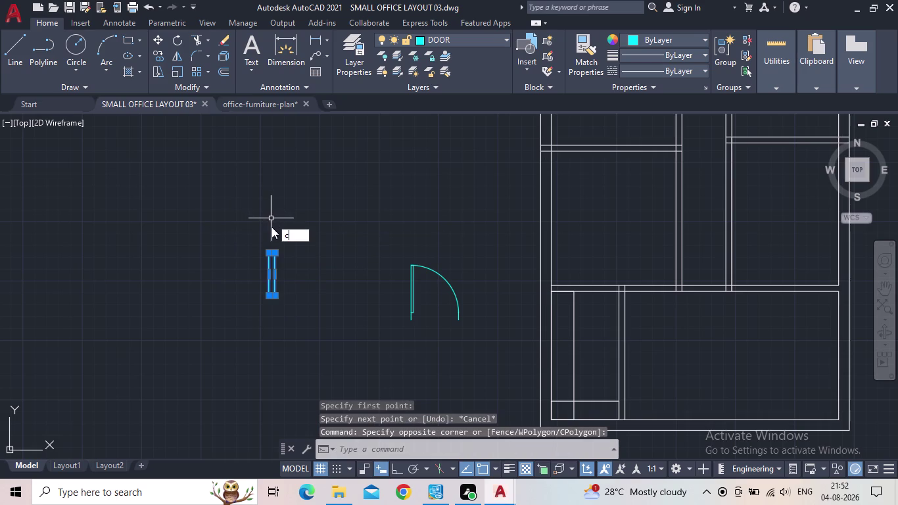
key(Return)
scroll(up, 3)
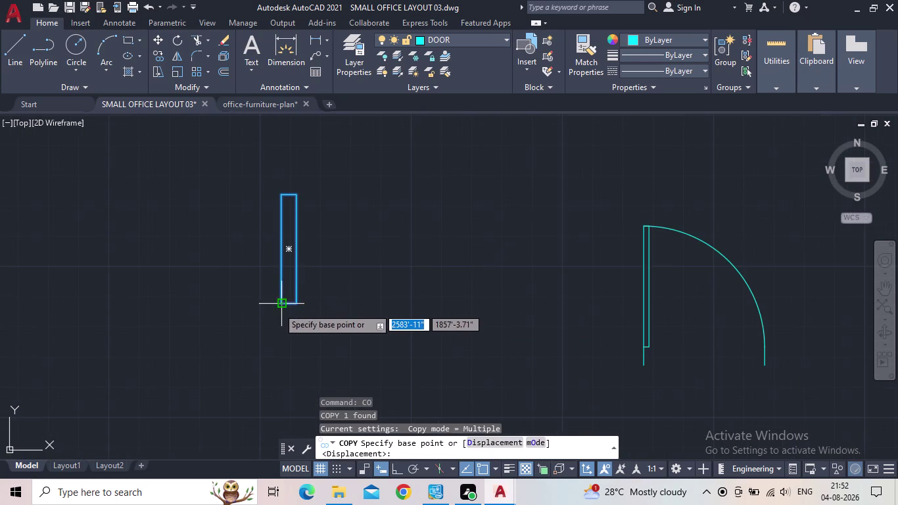
click(278, 307)
middle_drag(414, 301, 263, 306)
scroll(down, 3)
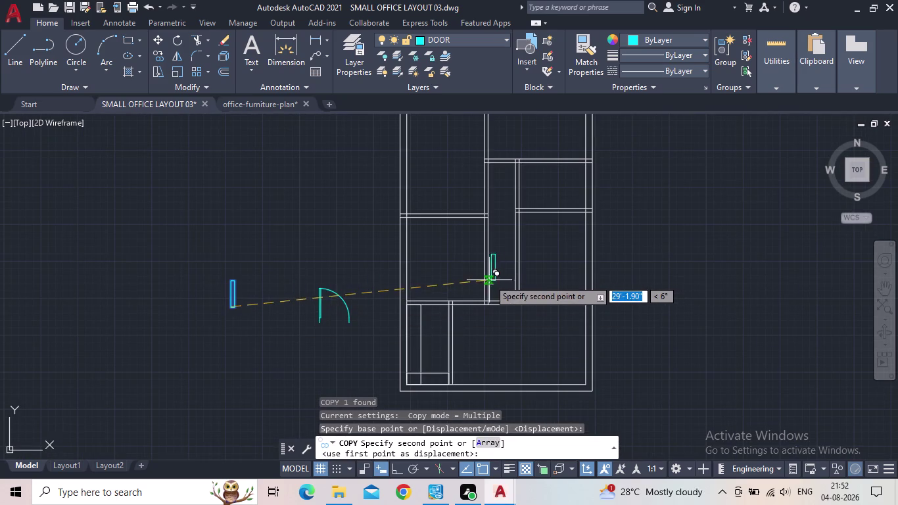
scroll(up, 3)
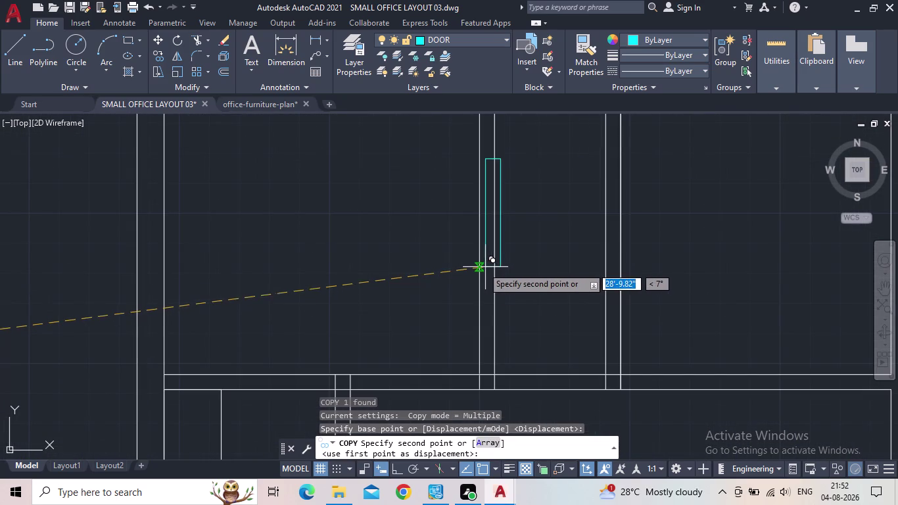
scroll(down, 3)
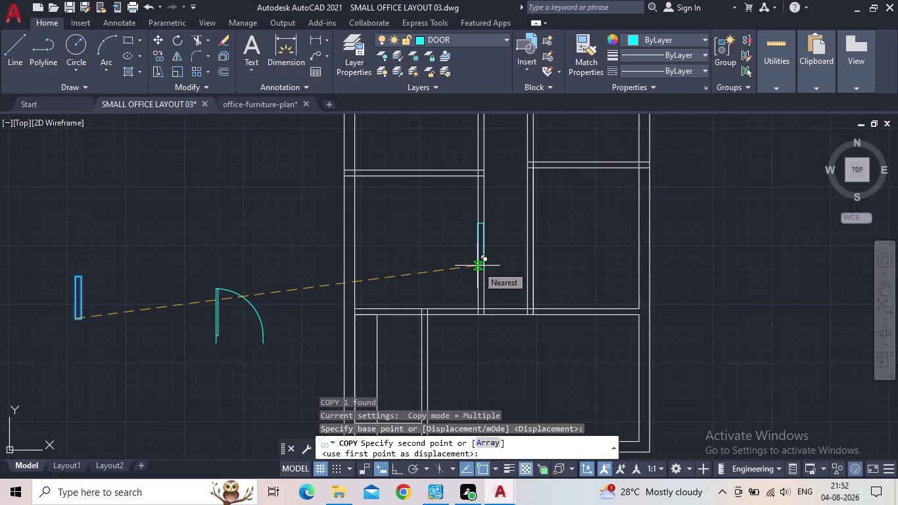
scroll(up, 3)
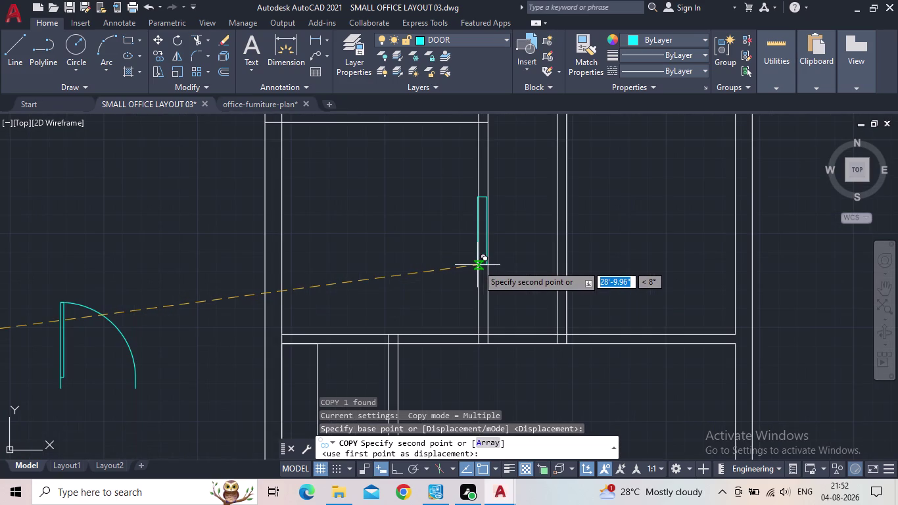
scroll(up, 3)
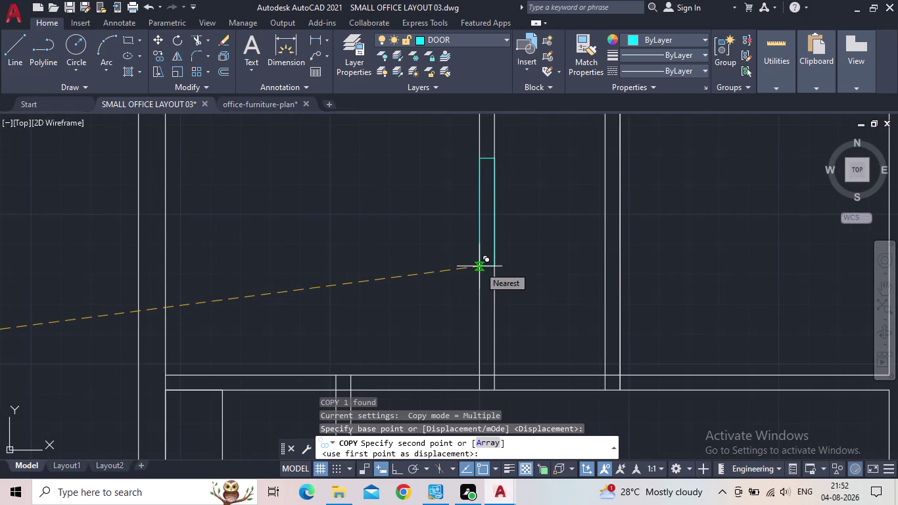
click(480, 266)
Place a second panel copy in the next interior wall opening.
scroll(down, 3)
middle_drag(430, 288, 389, 301)
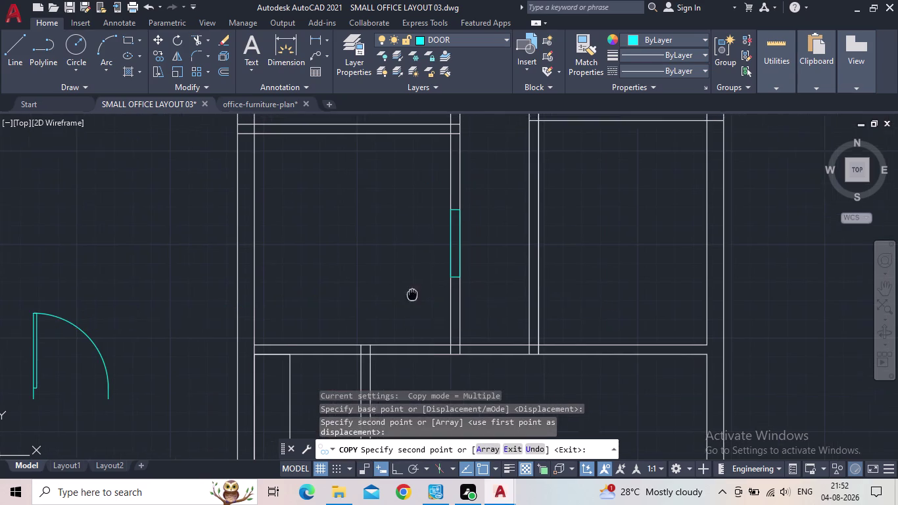
middle_drag(389, 300, 374, 309)
scroll(down, 3)
middle_click(428, 284)
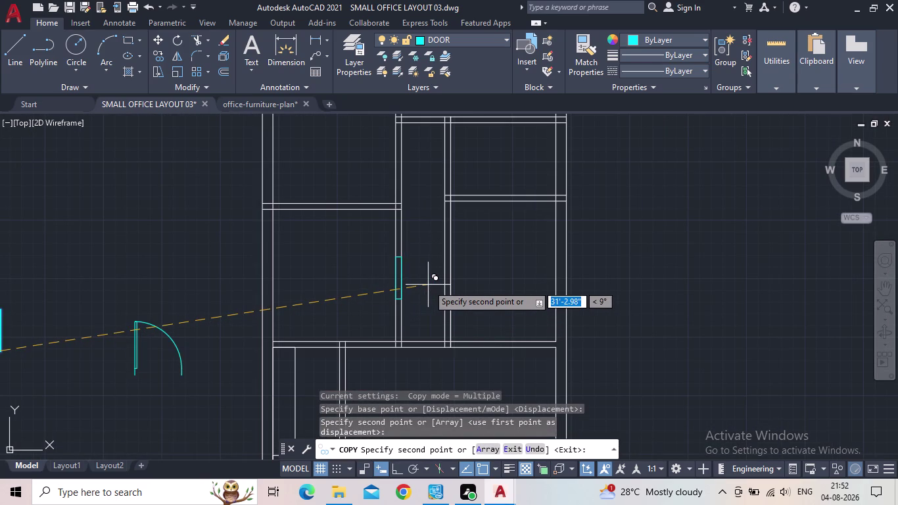
middle_drag(457, 343, 460, 333)
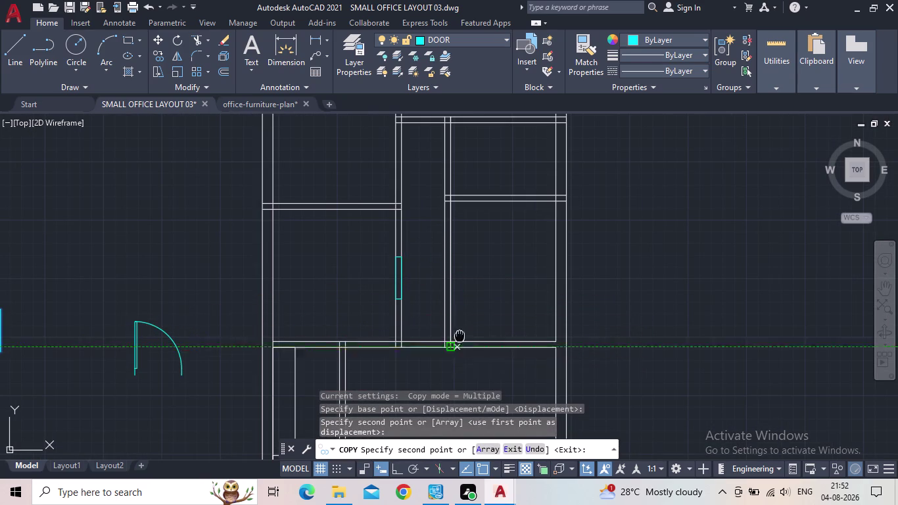
middle_drag(461, 333, 472, 299)
scroll(up, 3)
scroll(up, 3)
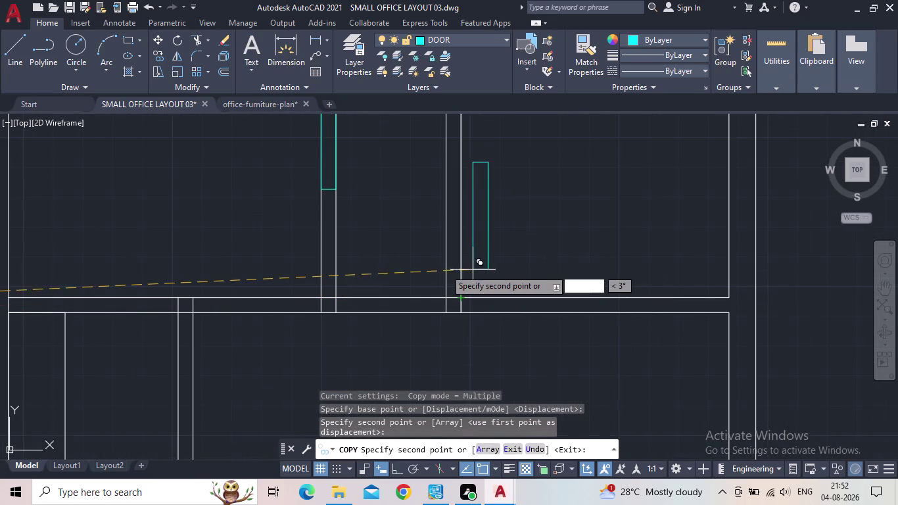
scroll(up, 3)
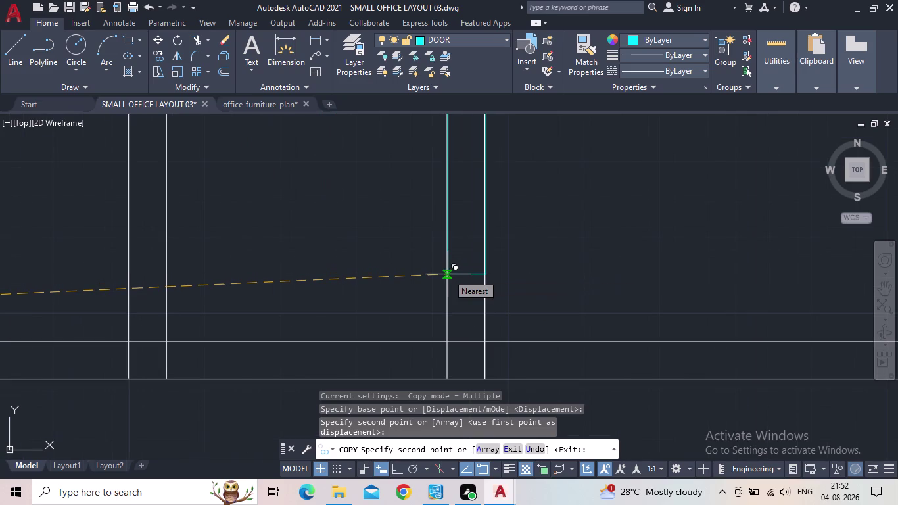
scroll(down, 3)
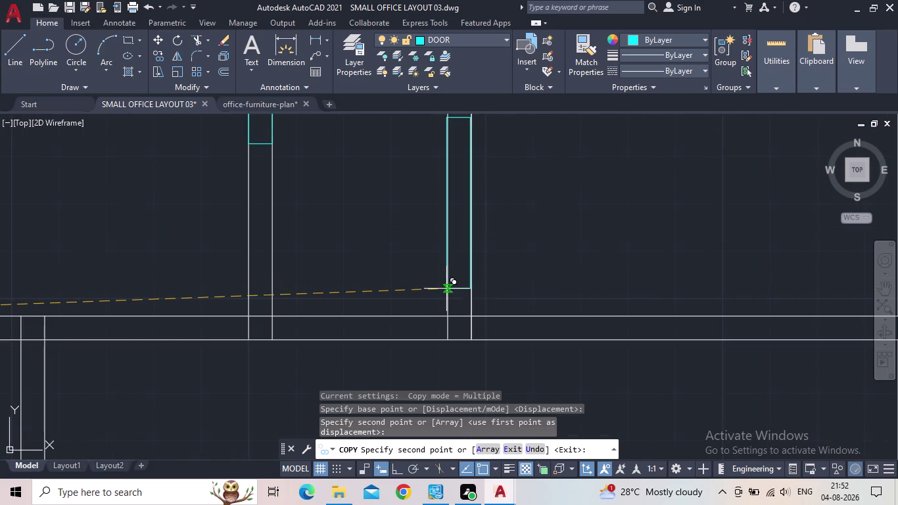
click(446, 289)
Place a third panel copy in the lower room's wall and end the copy command.
middle_click(405, 296)
scroll(down, 3)
middle_drag(400, 290, 402, 288)
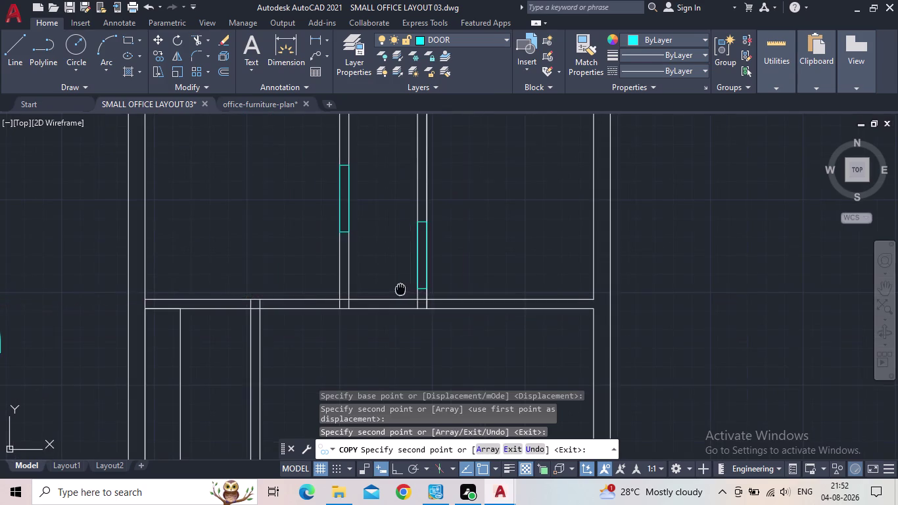
middle_drag(402, 288, 446, 296)
middle_drag(417, 290, 421, 297)
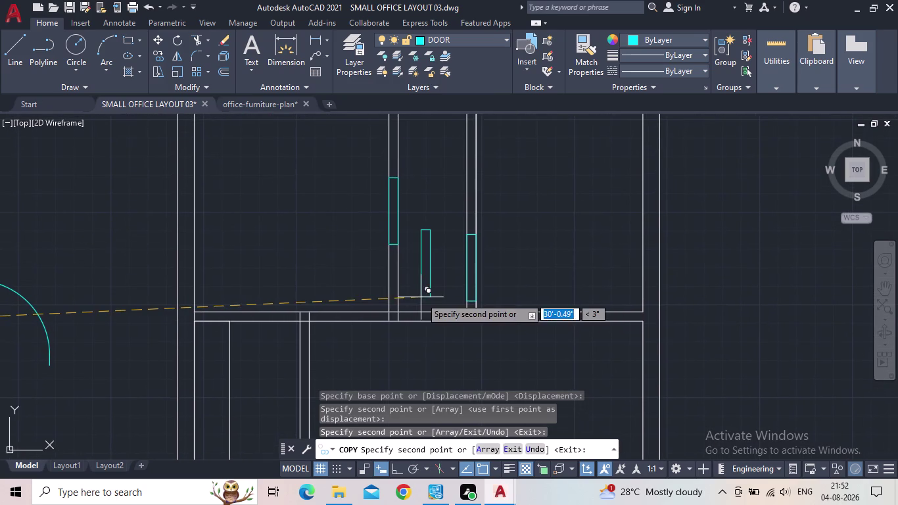
middle_drag(425, 275, 439, 307)
scroll(down, 3)
middle_drag(441, 305, 457, 341)
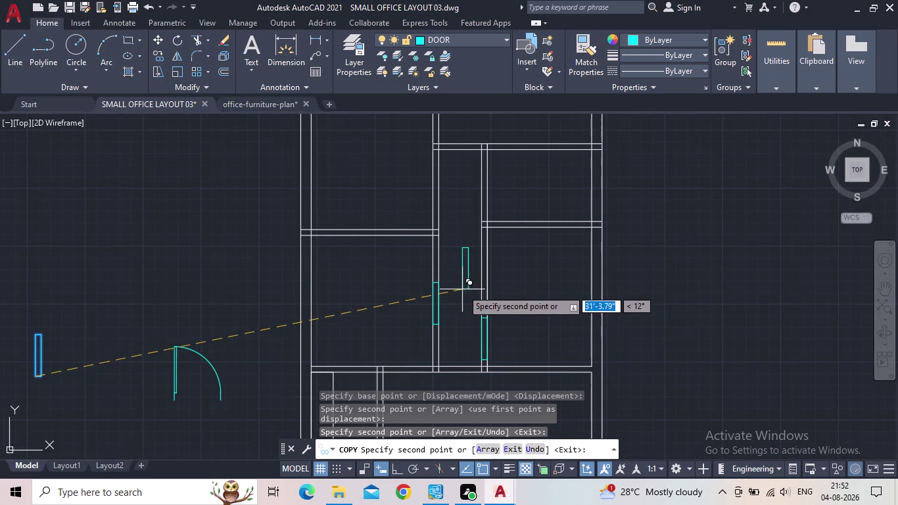
middle_drag(462, 290, 468, 276)
middle_drag(470, 303, 486, 253)
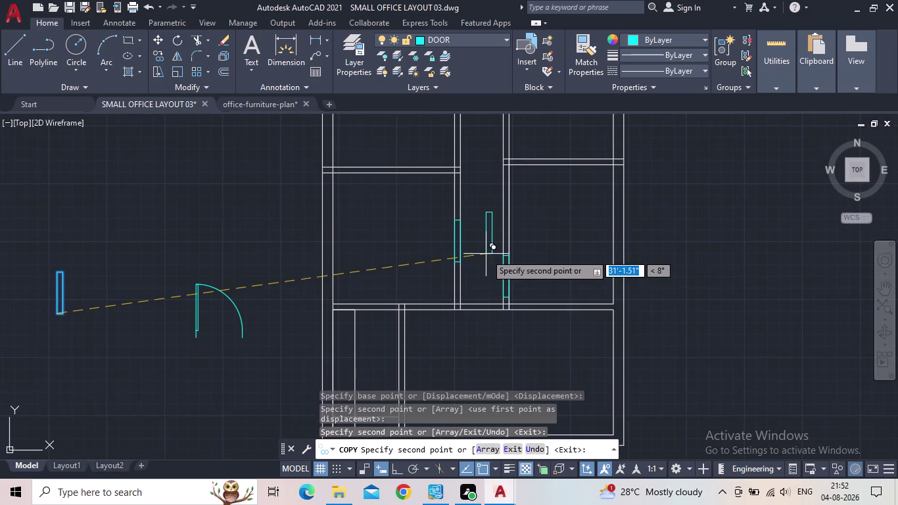
middle_drag(381, 303, 394, 281)
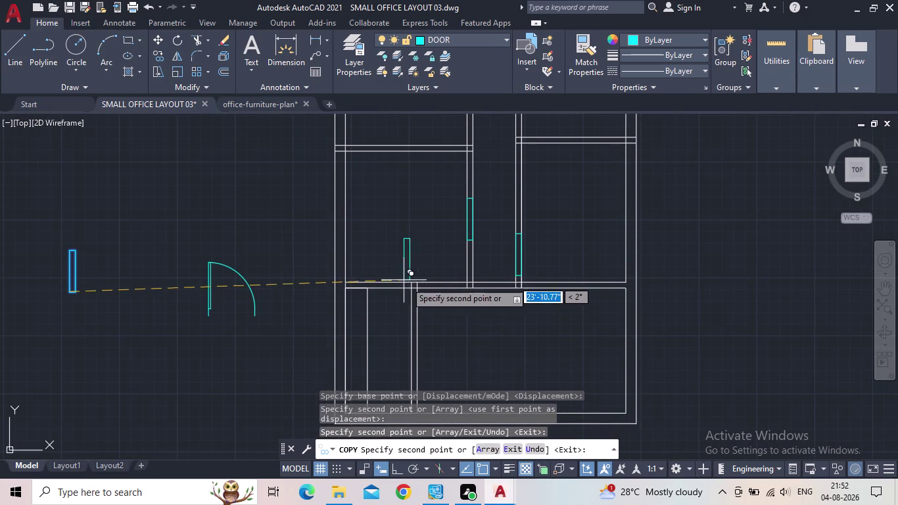
middle_drag(465, 373, 472, 329)
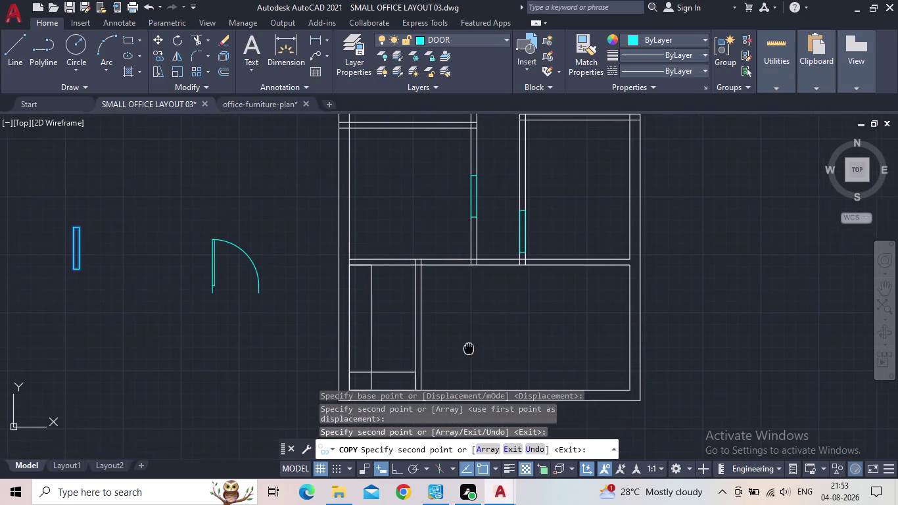
middle_drag(472, 329, 477, 307)
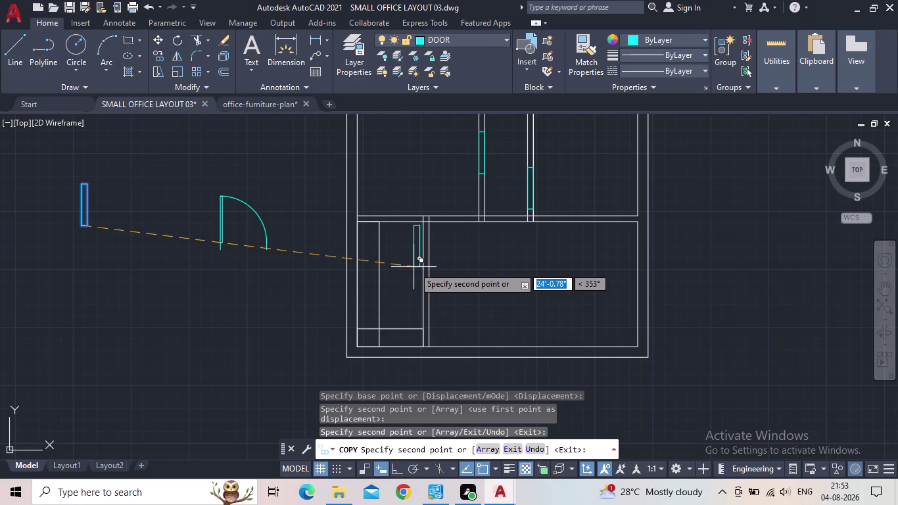
scroll(up, 3)
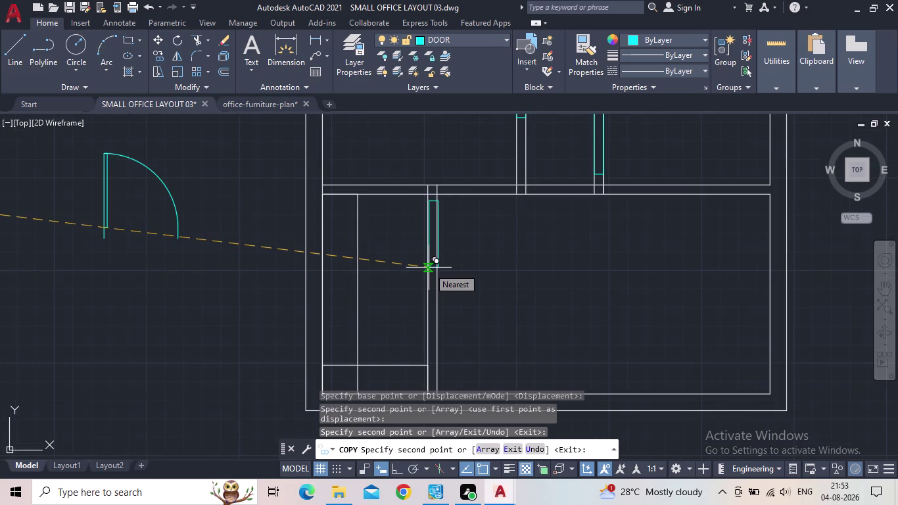
scroll(up, 3)
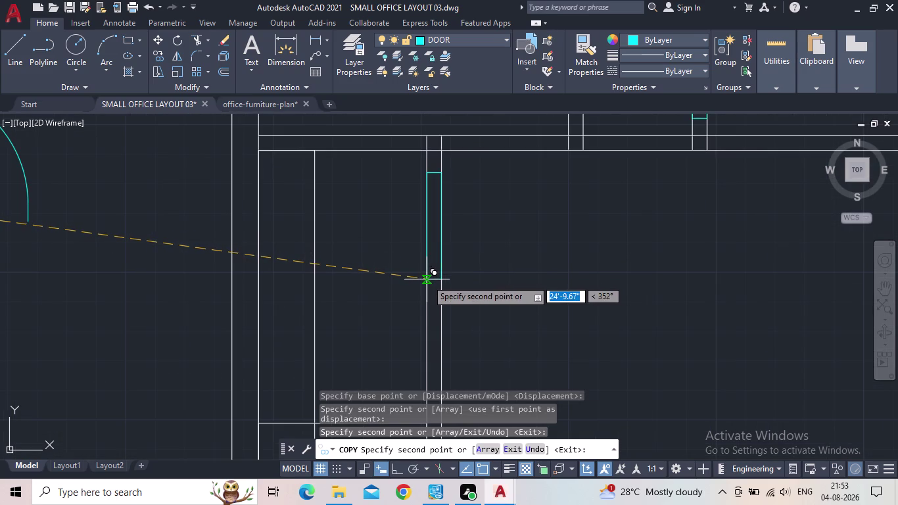
click(426, 279)
middle_click(371, 290)
scroll(down, 3)
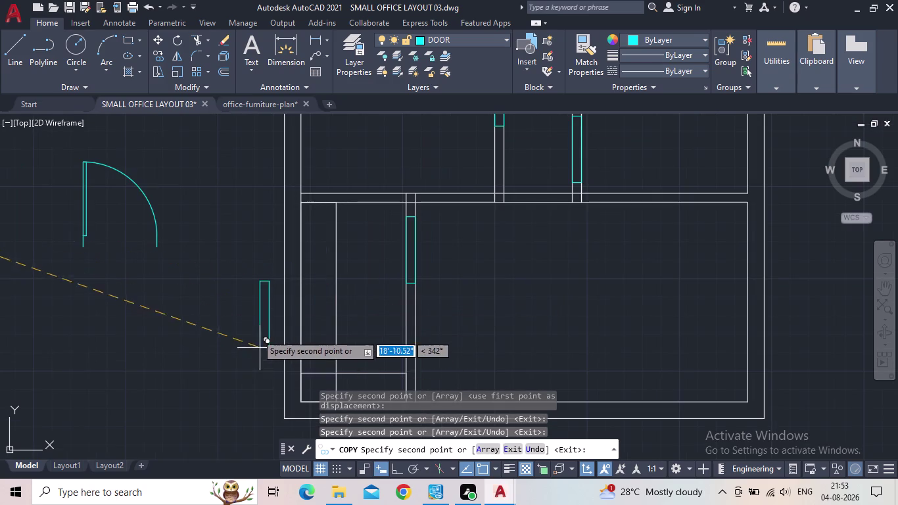
middle_drag(255, 312, 304, 321)
scroll(down, 3)
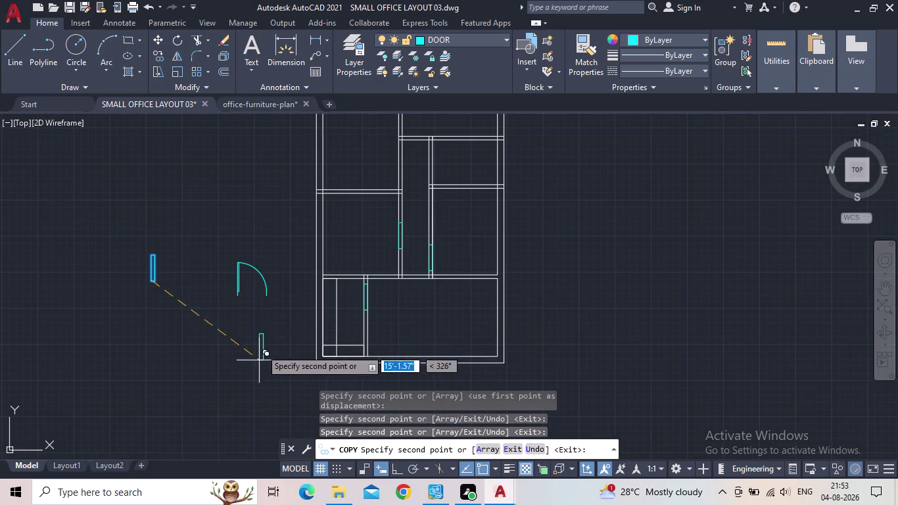
key(Escape)
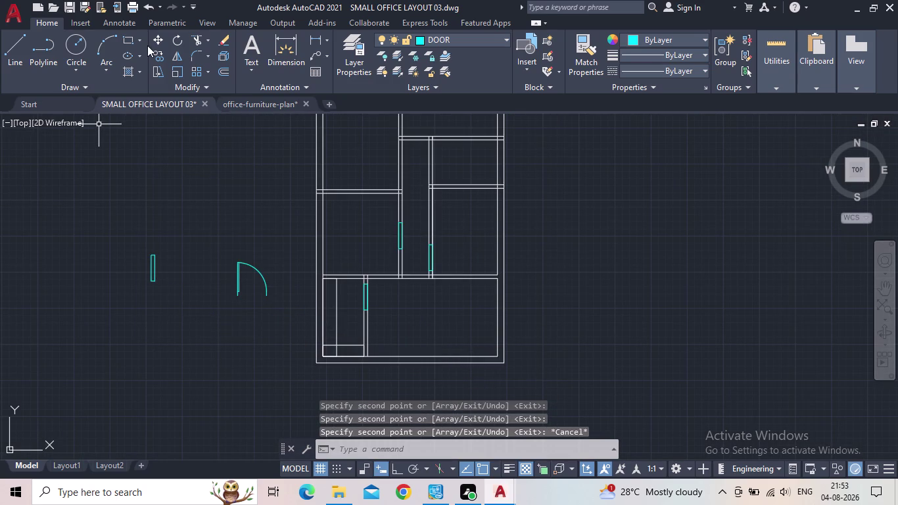
click(129, 41)
middle_drag(210, 351, 265, 306)
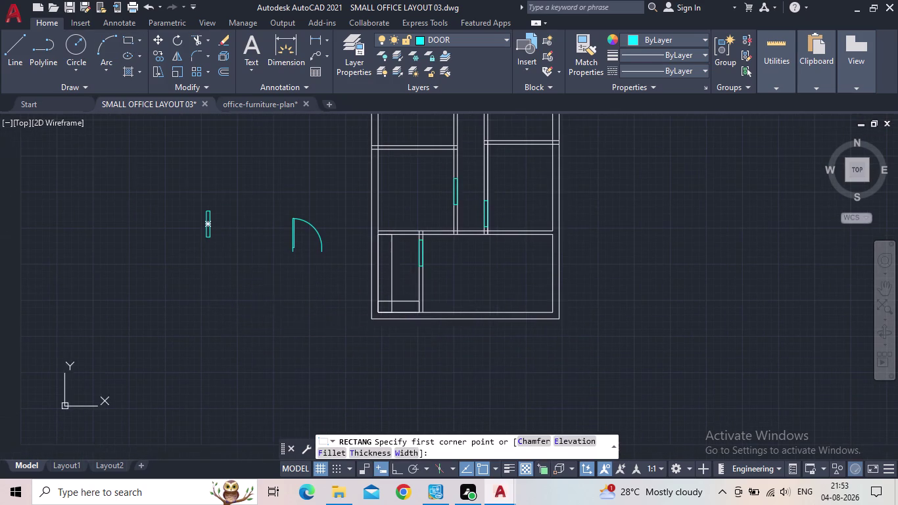
scroll(up, 3)
middle_drag(206, 280, 234, 321)
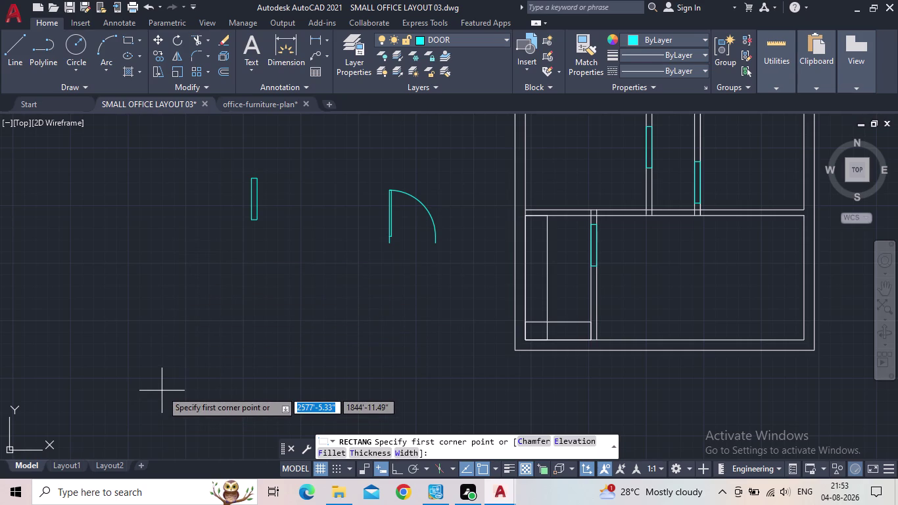
click(244, 307)
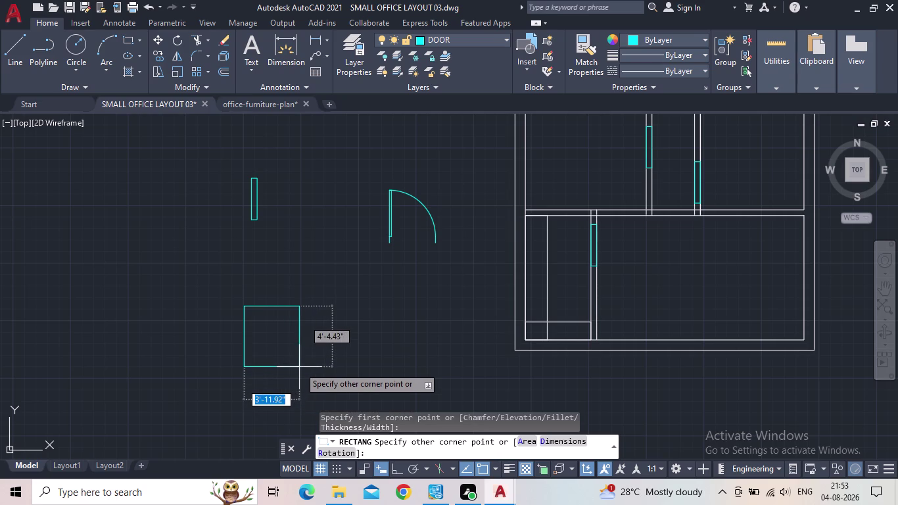
key(d)
key(Return)
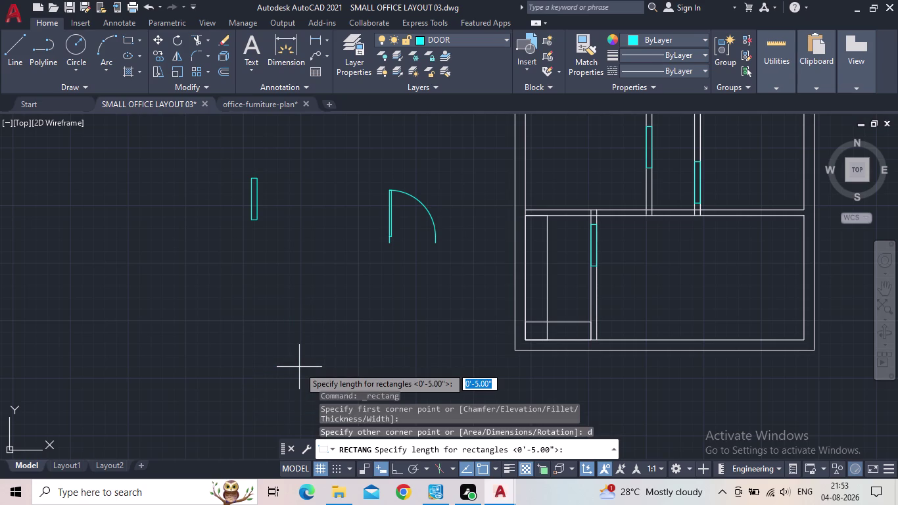
text(5)
text(")
key(Return)
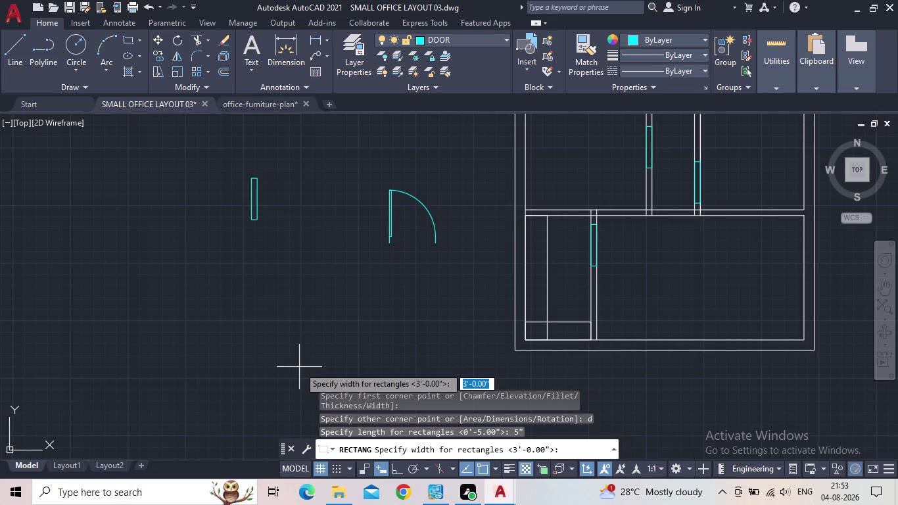
key(Escape)
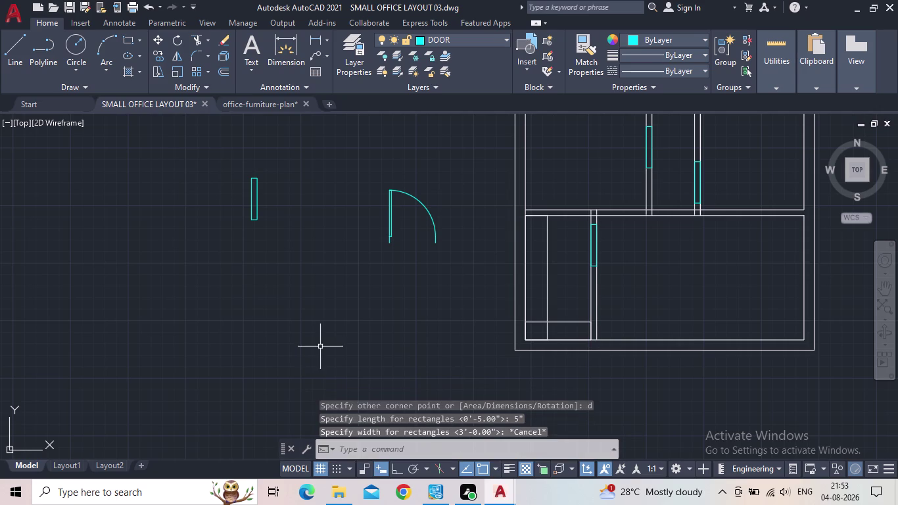
Rotate the upright door panel 90° about its lower corner with Ortho on.
drag(317, 287, 311, 276)
click(219, 166)
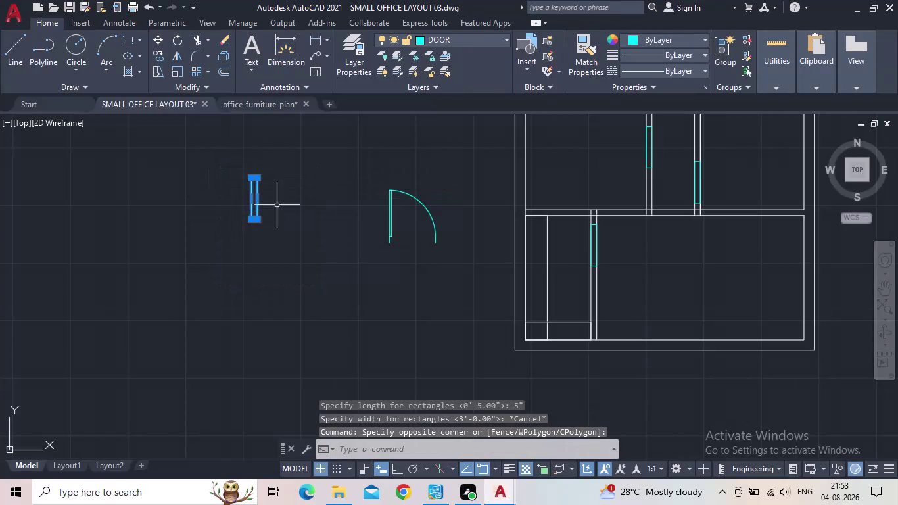
middle_drag(280, 200, 222, 311)
scroll(up, 3)
middle_drag(243, 305, 260, 364)
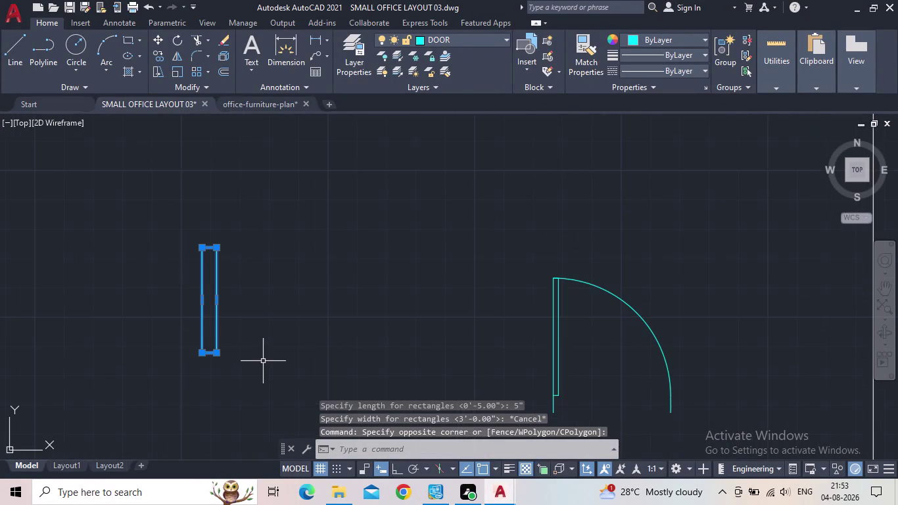
key(r)
key(o)
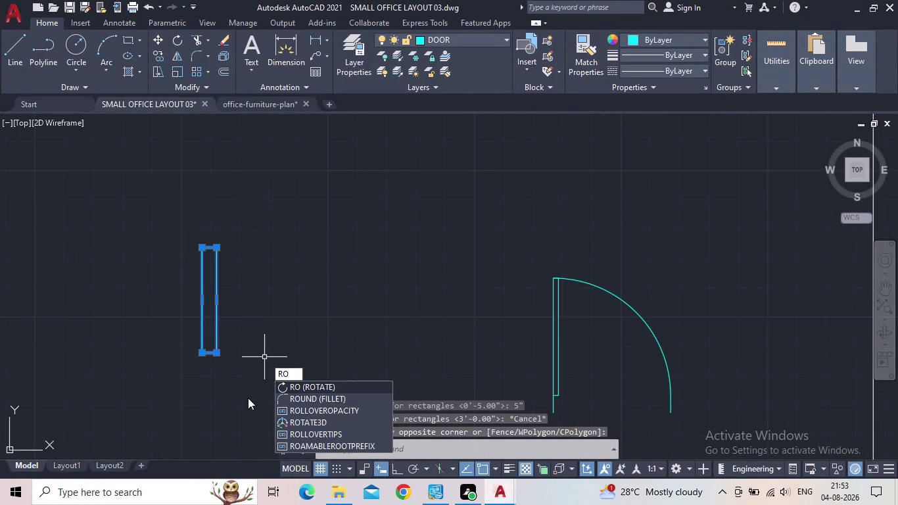
key(Return)
scroll(up, 3)
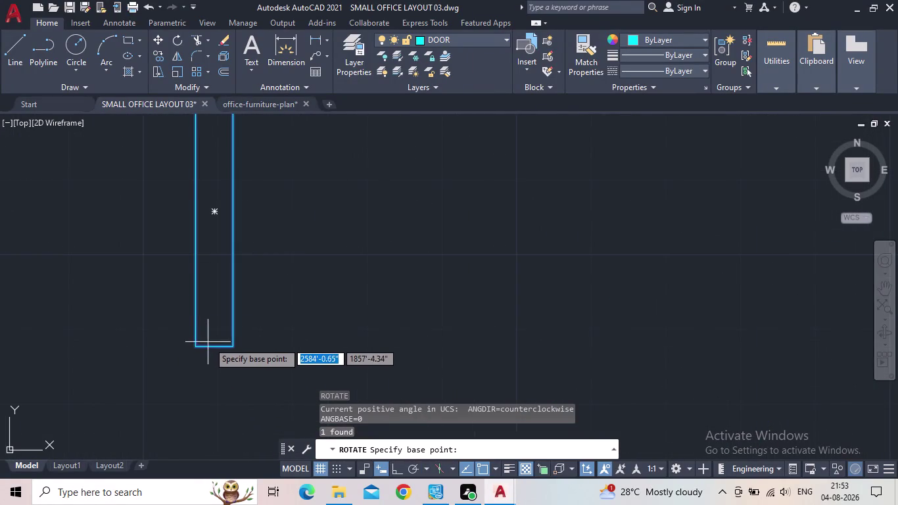
scroll(down, 3)
click(203, 349)
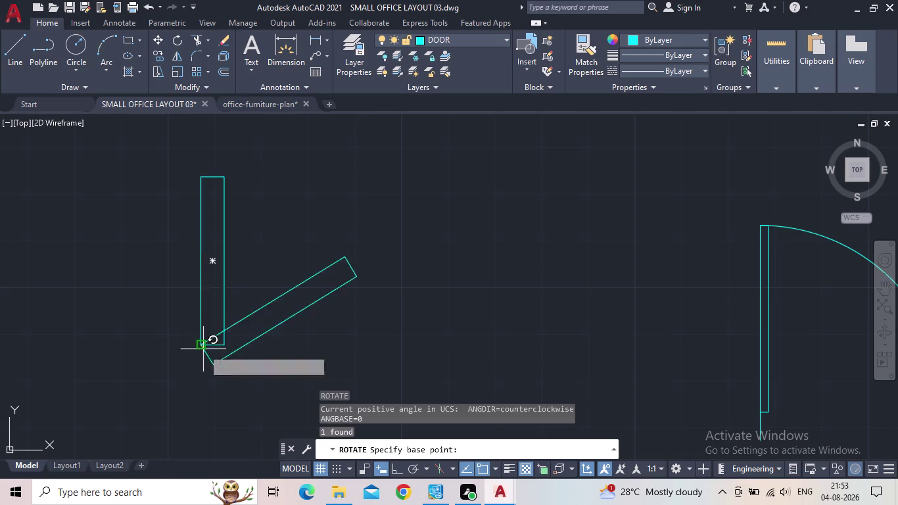
click(393, 472)
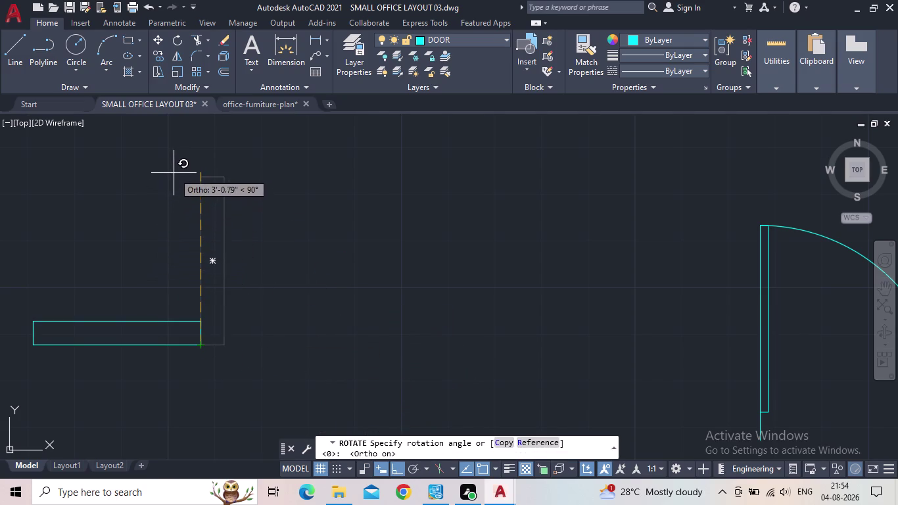
click(174, 164)
Reselect the now-horizontal door panel.
scroll(down, 3)
middle_drag(162, 231, 268, 275)
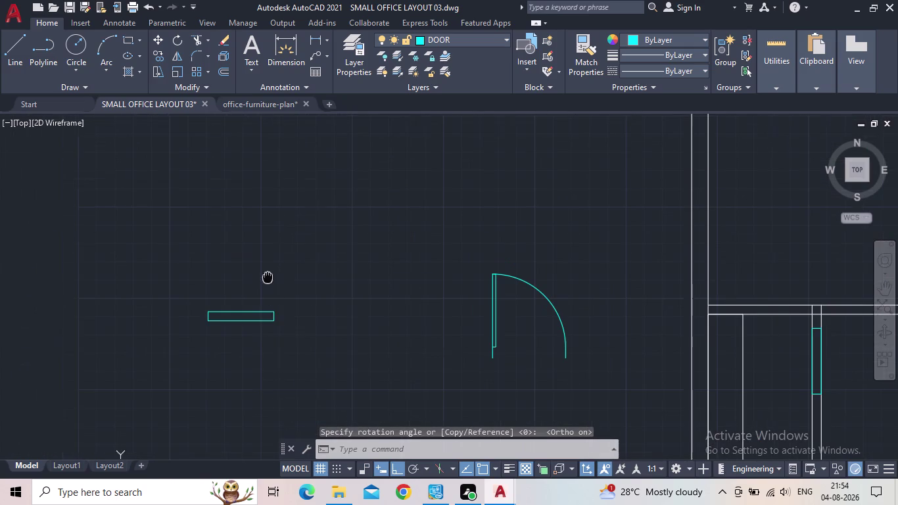
middle_drag(228, 308, 234, 343)
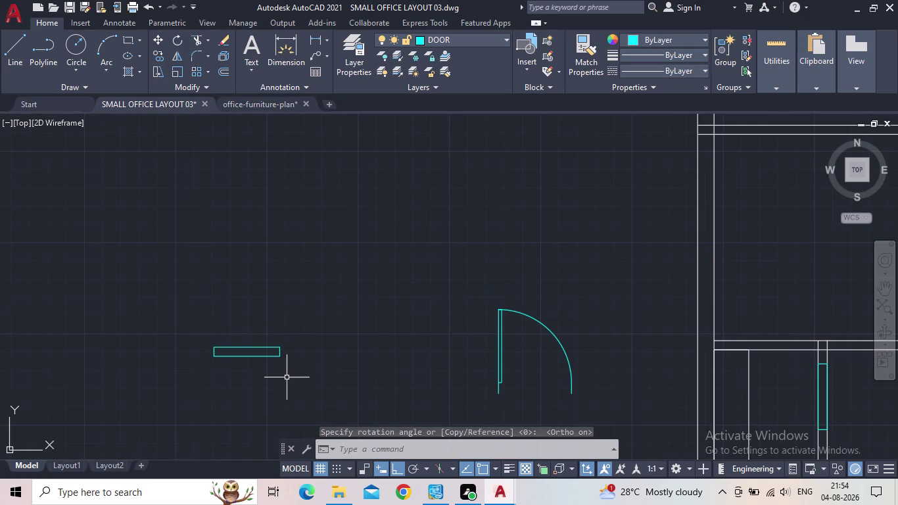
click(286, 375)
click(151, 316)
scroll(up, 3)
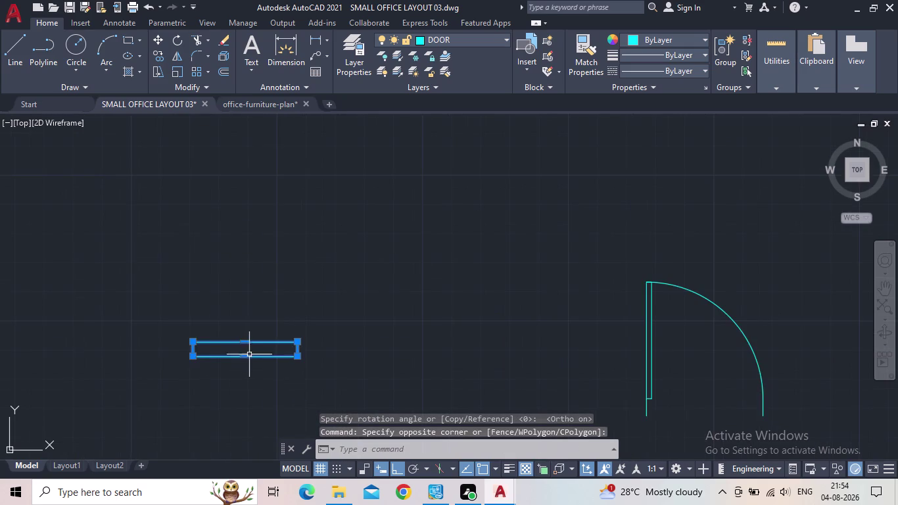
scroll(up, 3)
middle_drag(240, 311, 203, 290)
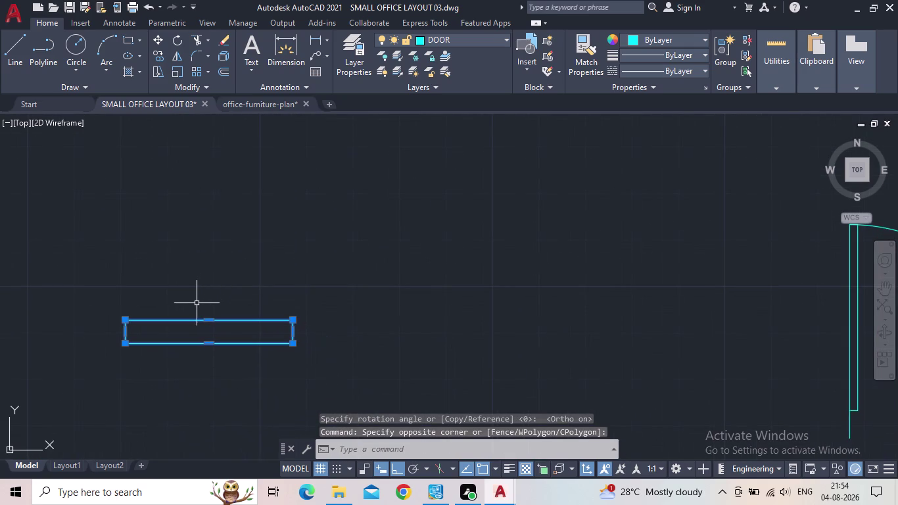
scroll(up, 3)
middle_drag(188, 288, 201, 295)
scroll(down, 3)
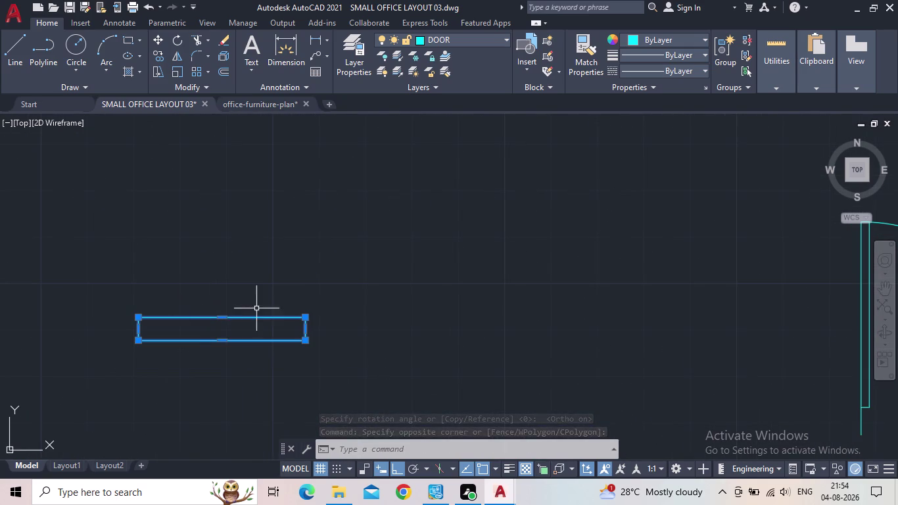
middle_drag(263, 300, 267, 326)
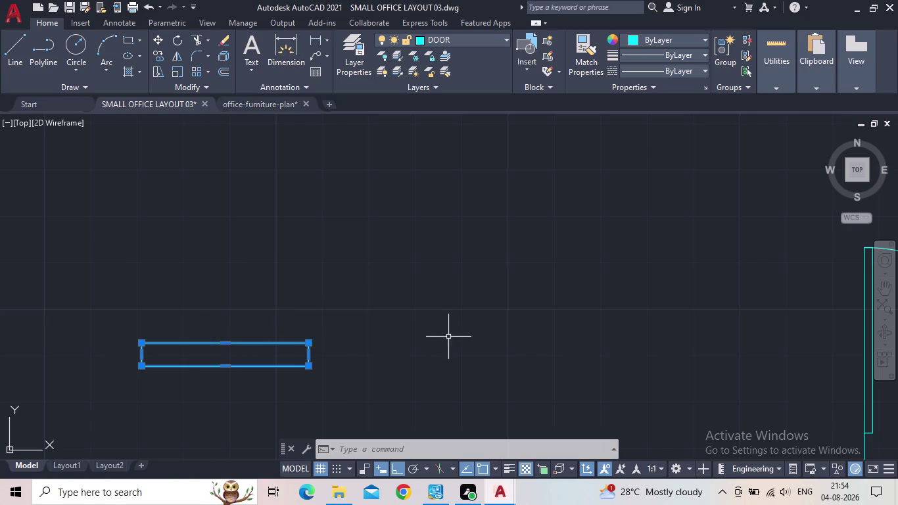
scroll(down, 3)
scroll(down, 3)
middle_drag(368, 400, 396, 327)
scroll(up, 3)
key(Escape)
scroll(up, 3)
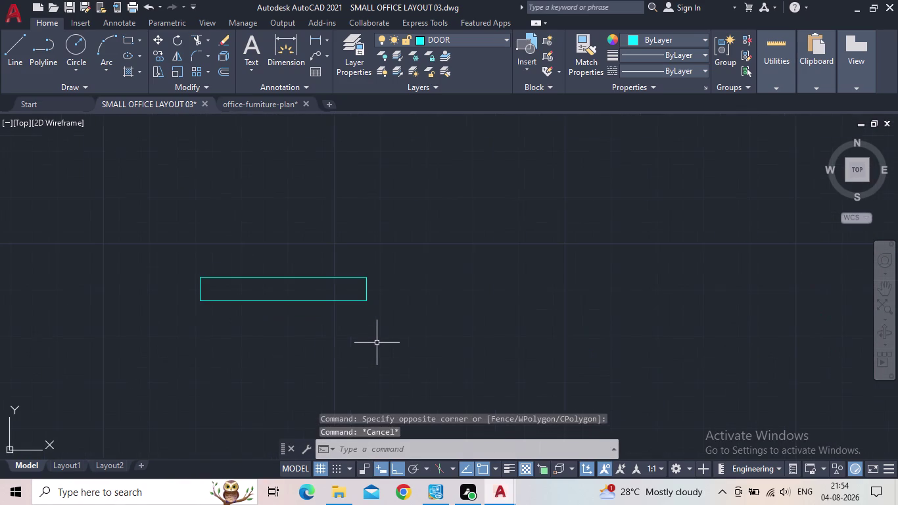
drag(386, 341, 354, 325)
click(103, 221)
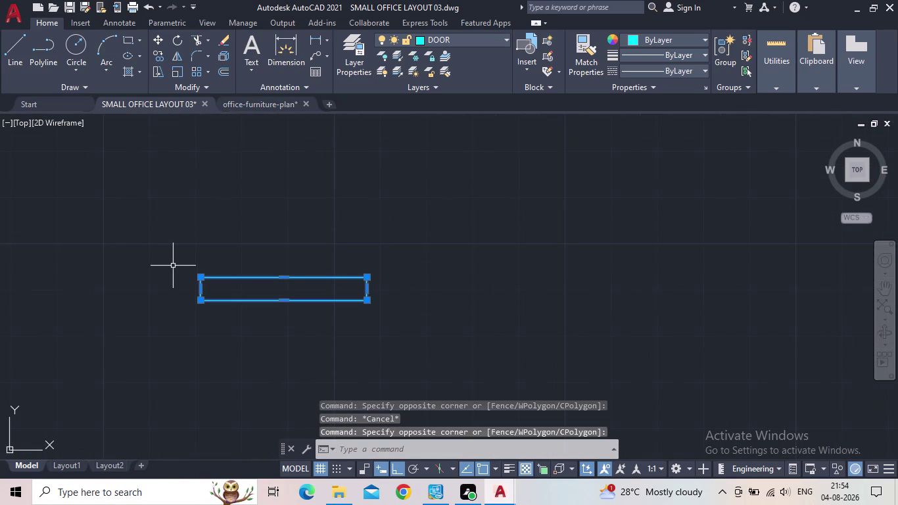
key(c)
key(o)
key(Return)
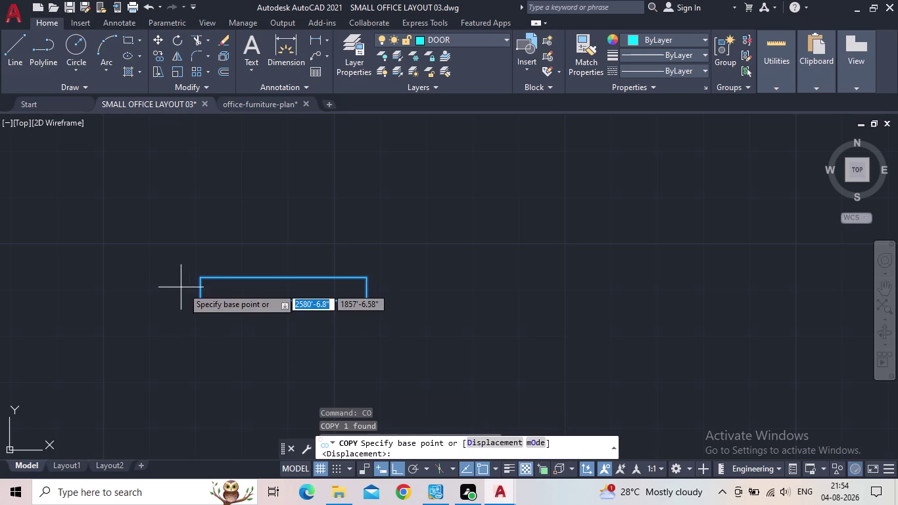
click(199, 306)
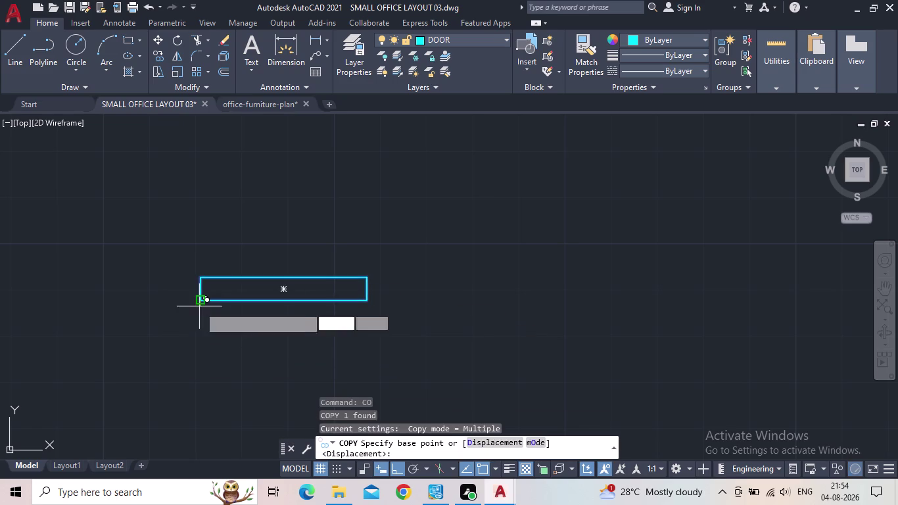
middle_click(436, 279)
scroll(down, 3)
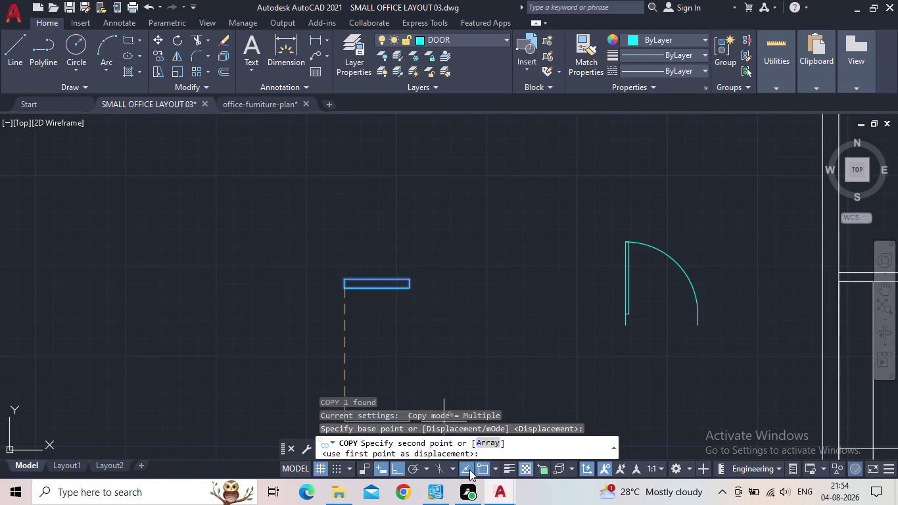
click(393, 467)
middle_drag(431, 327, 304, 353)
scroll(down, 3)
middle_drag(376, 329, 307, 354)
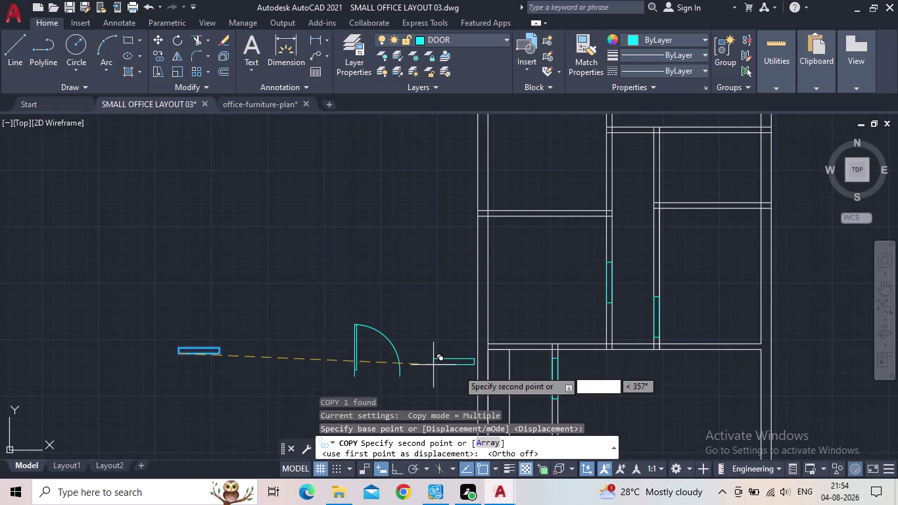
middle_drag(556, 314, 558, 314)
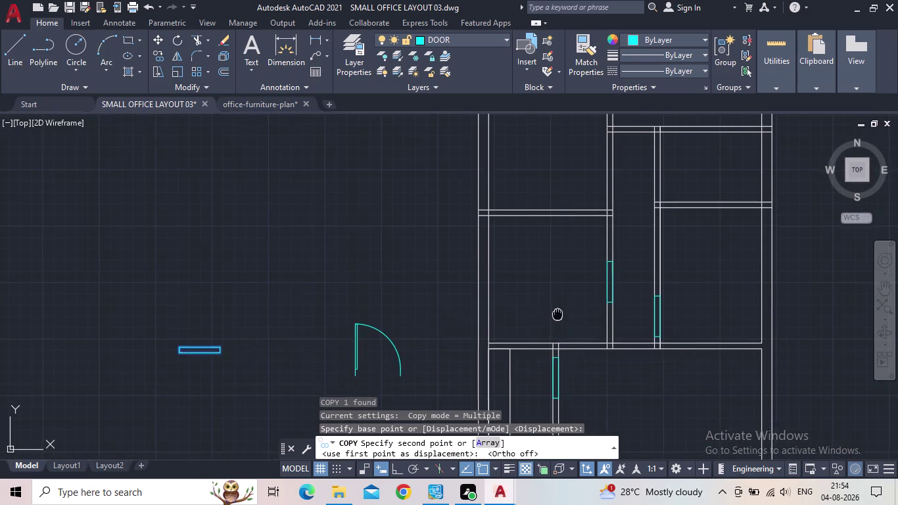
middle_drag(558, 314, 552, 384)
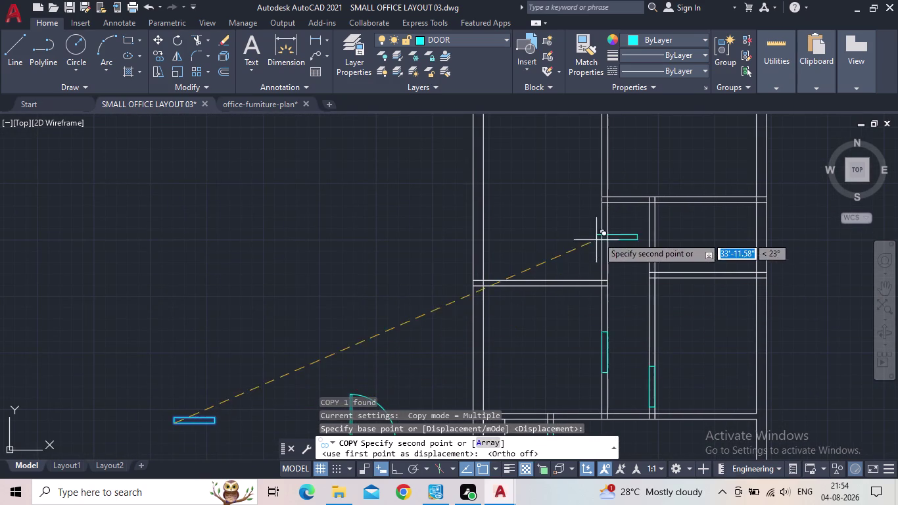
middle_drag(605, 235, 551, 285)
scroll(up, 3)
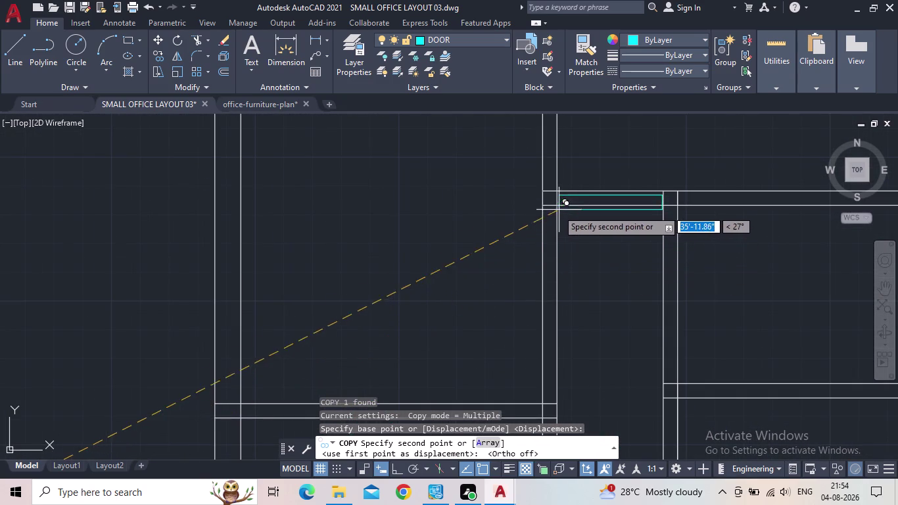
middle_drag(258, 283, 285, 258)
scroll(down, 3)
middle_drag(414, 337, 416, 235)
scroll(down, 3)
scroll(up, 3)
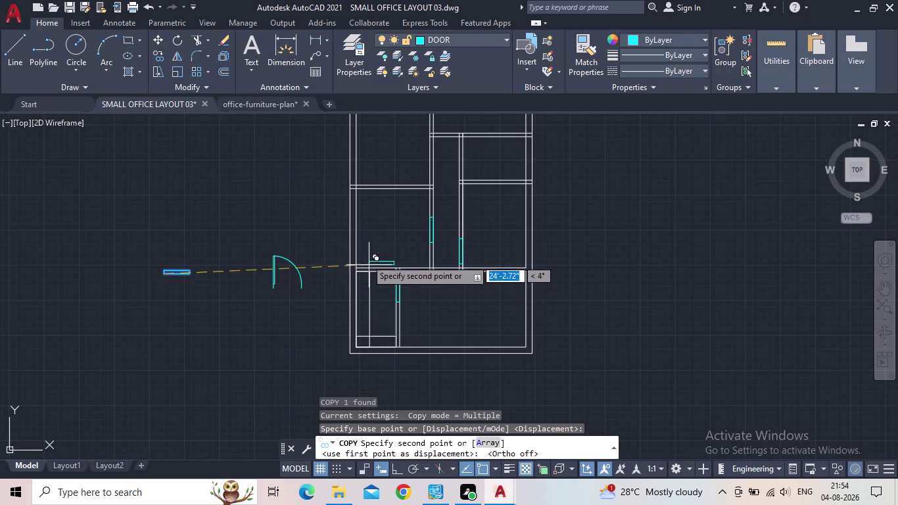
scroll(up, 3)
middle_drag(523, 306, 472, 297)
scroll(up, 3)
scroll(down, 3)
middle_drag(252, 286, 324, 285)
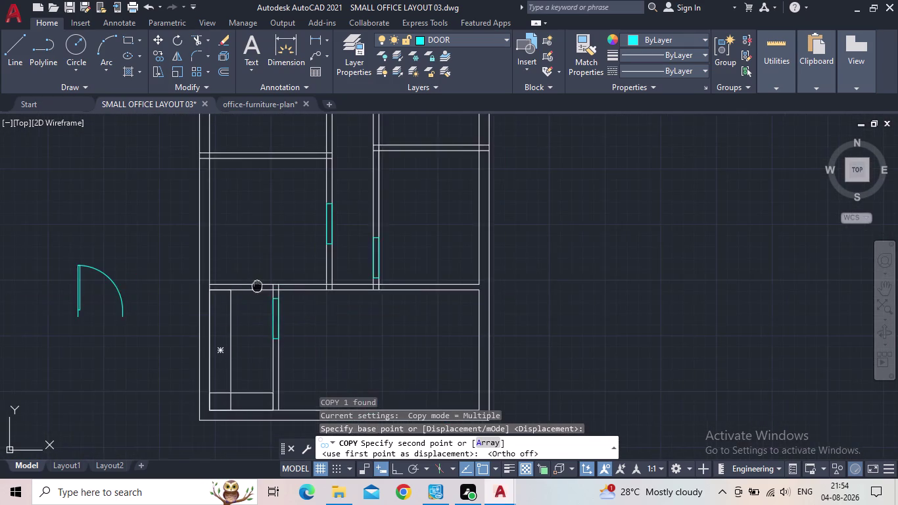
middle_drag(325, 284, 450, 292)
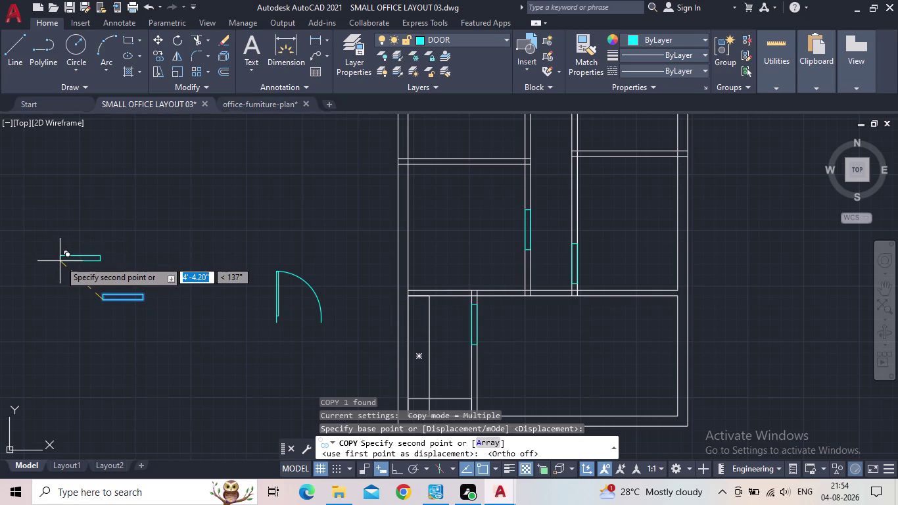
middle_drag(81, 258, 133, 381)
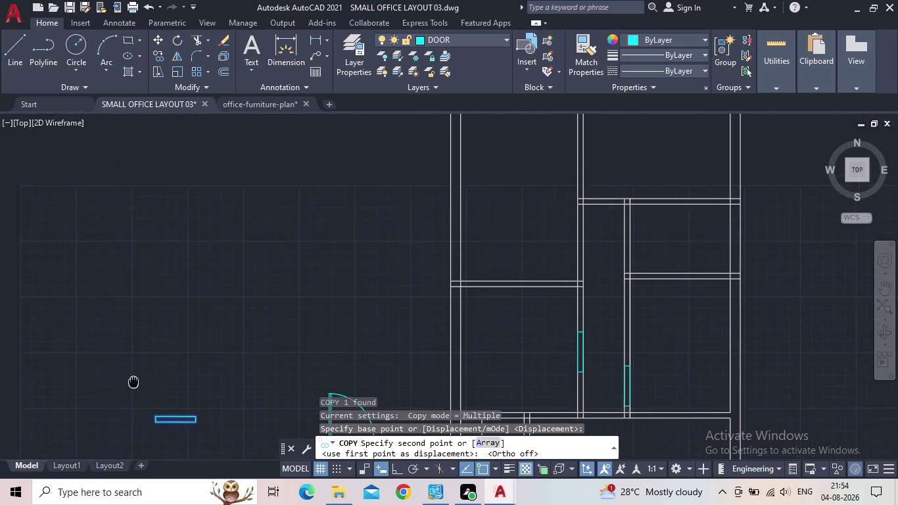
middle_drag(133, 381, 139, 391)
middle_click(224, 346)
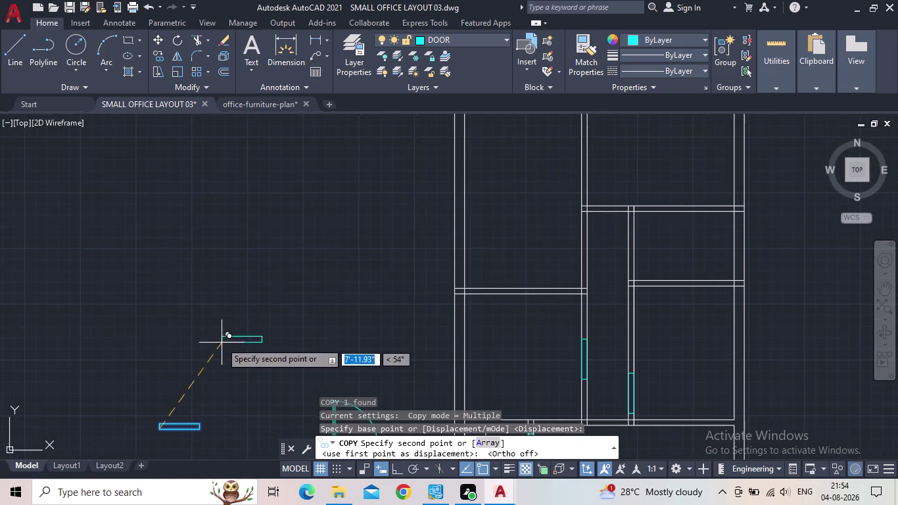
scroll(down, 3)
middle_drag(215, 338, 207, 349)
scroll(up, 3)
scroll(up, 3)
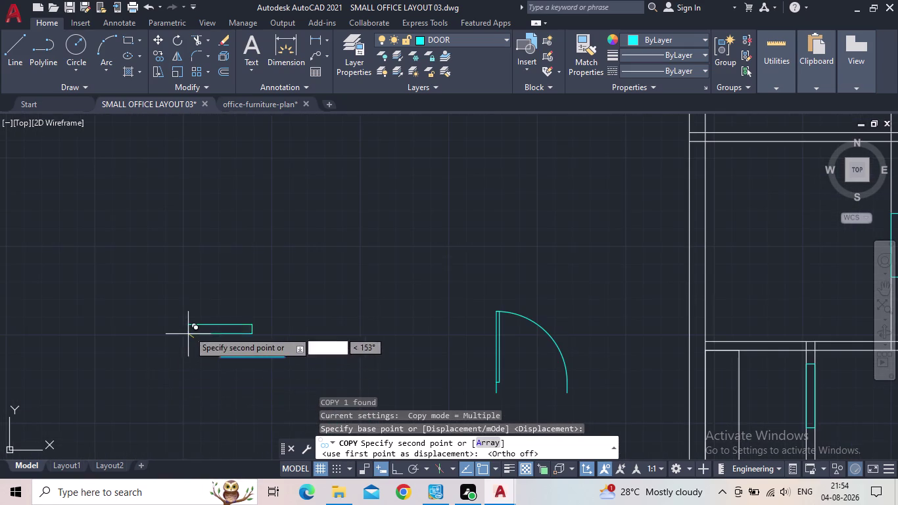
scroll(up, 3)
middle_drag(195, 295, 193, 322)
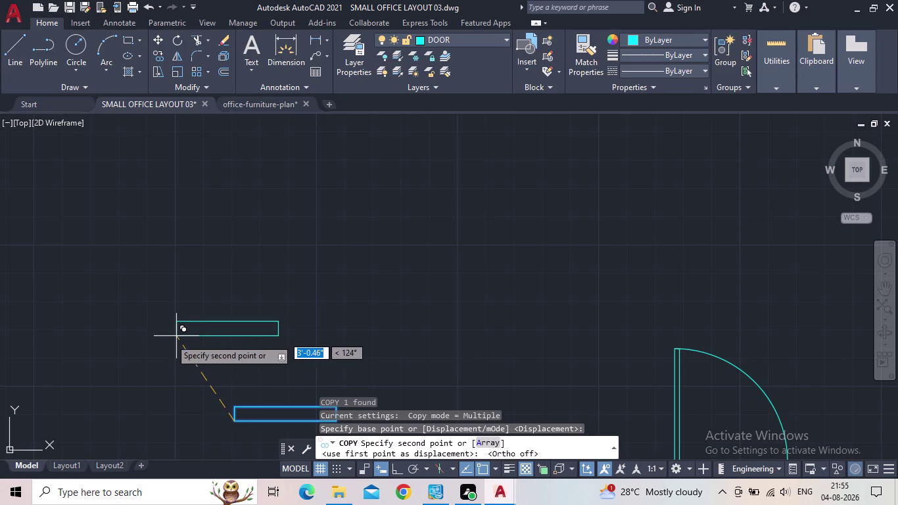
middle_drag(238, 302, 223, 302)
scroll(down, 3)
scroll(up, 3)
scroll(up, 3)
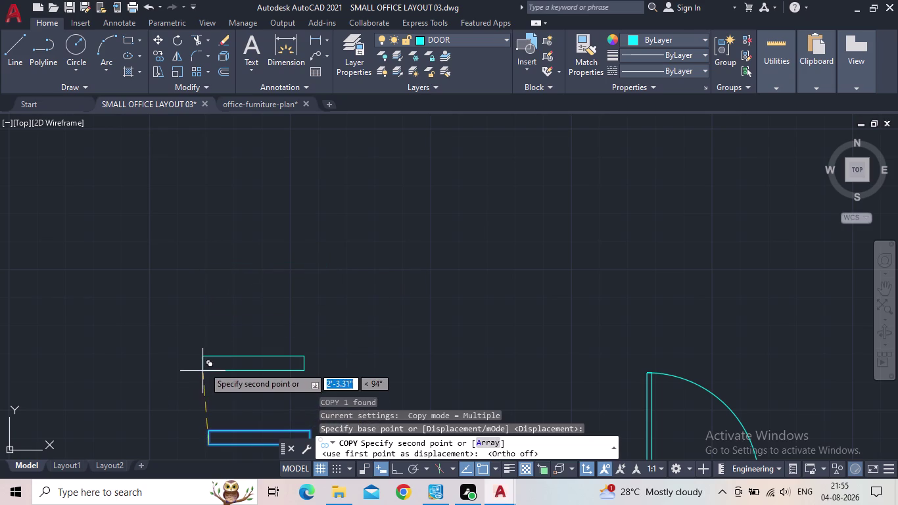
scroll(down, 3)
middle_drag(213, 321, 277, 422)
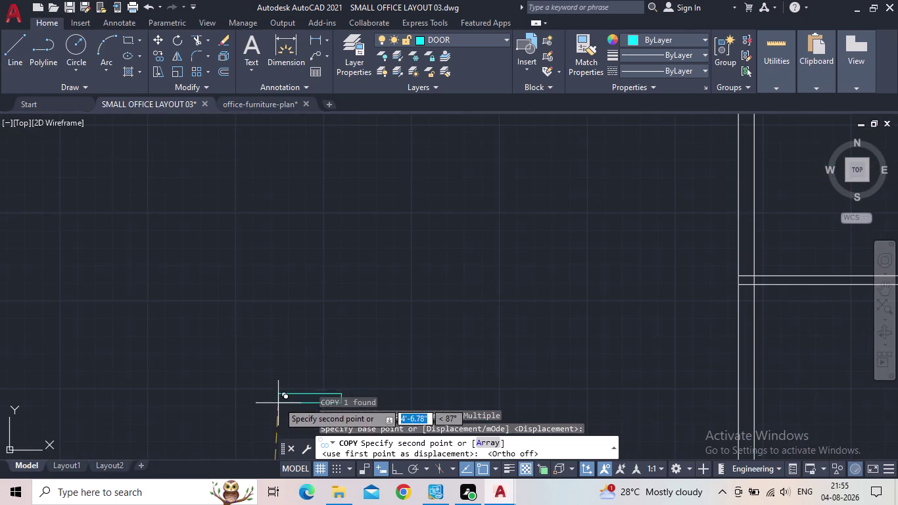
middle_drag(274, 388, 257, 304)
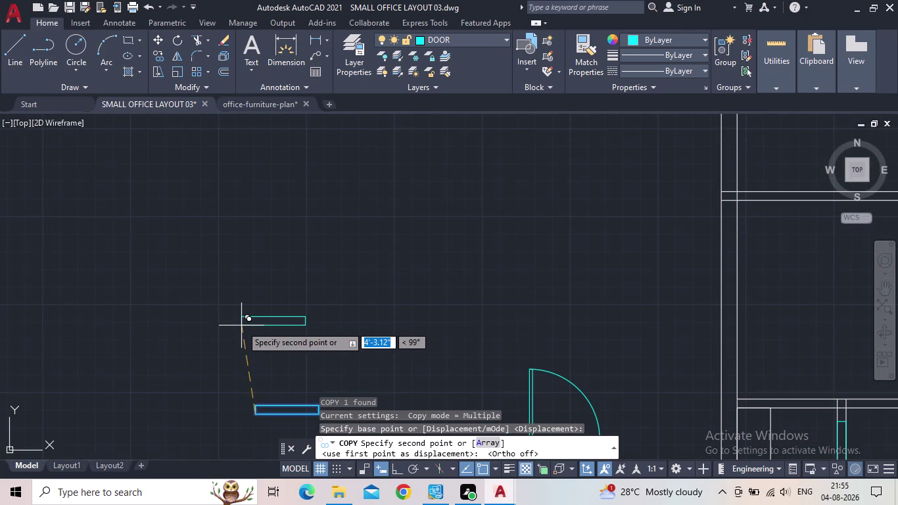
scroll(down, 3)
middle_drag(248, 326, 255, 323)
middle_click(256, 323)
scroll(up, 3)
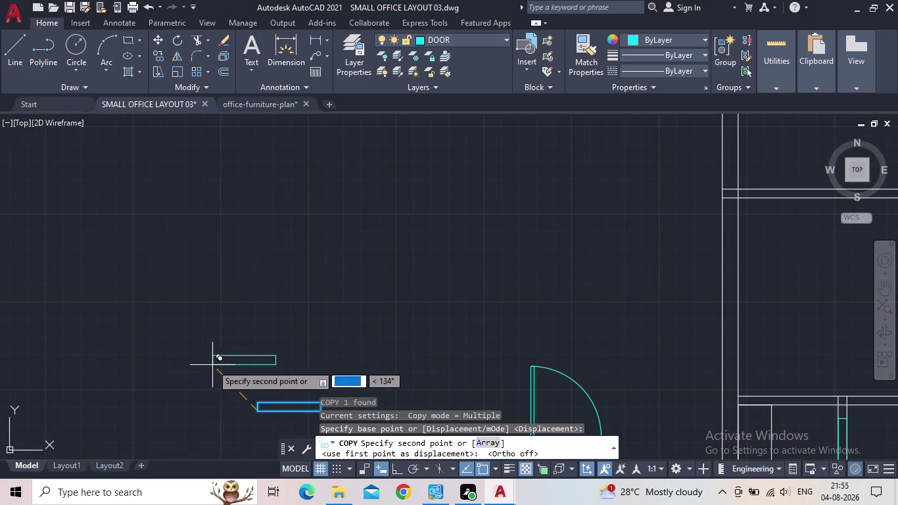
middle_drag(244, 323, 299, 225)
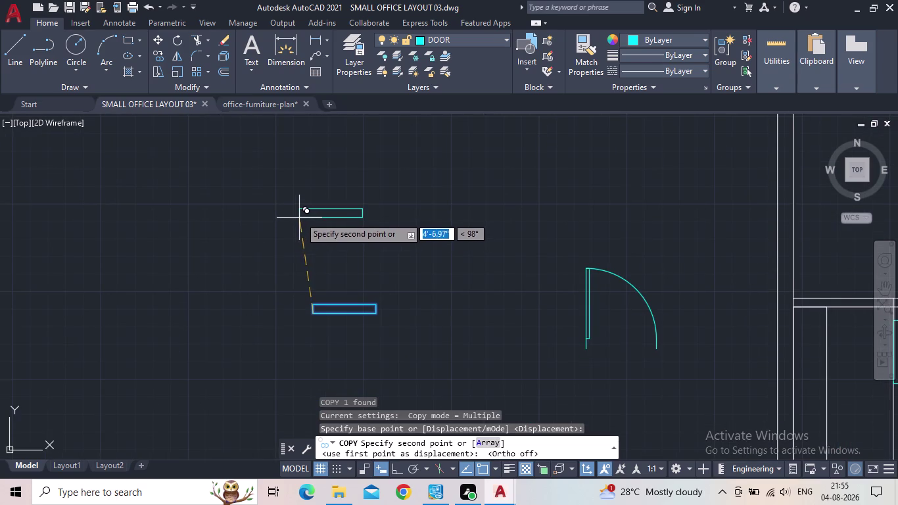
middle_drag(312, 202, 308, 218)
scroll(up, 3)
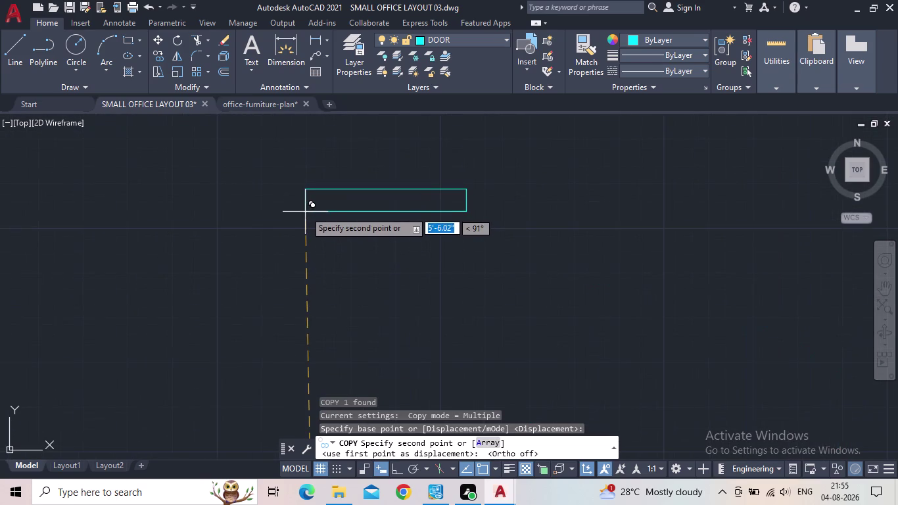
scroll(down, 3)
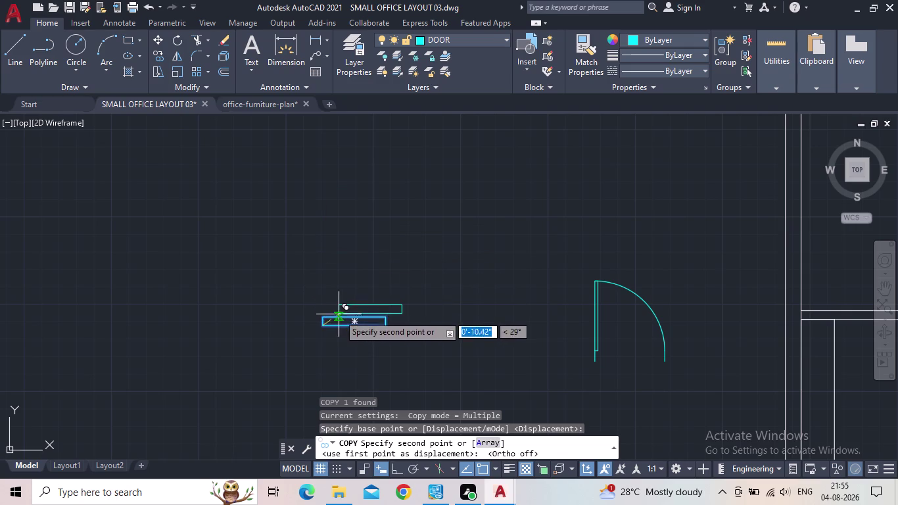
scroll(up, 3)
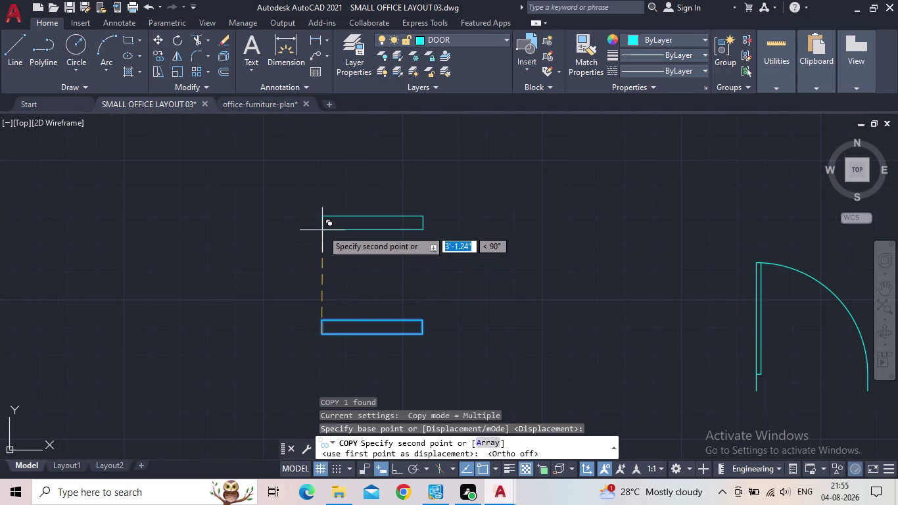
scroll(up, 3)
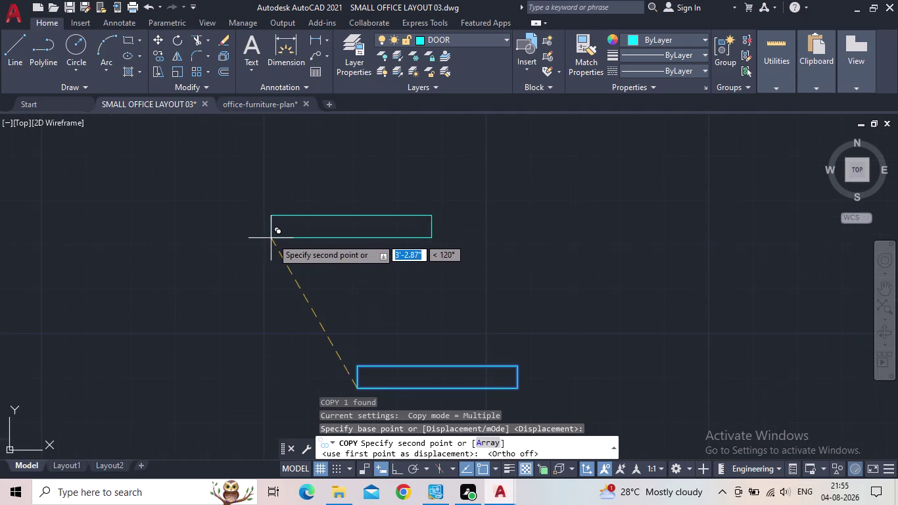
scroll(down, 3)
scroll(up, 3)
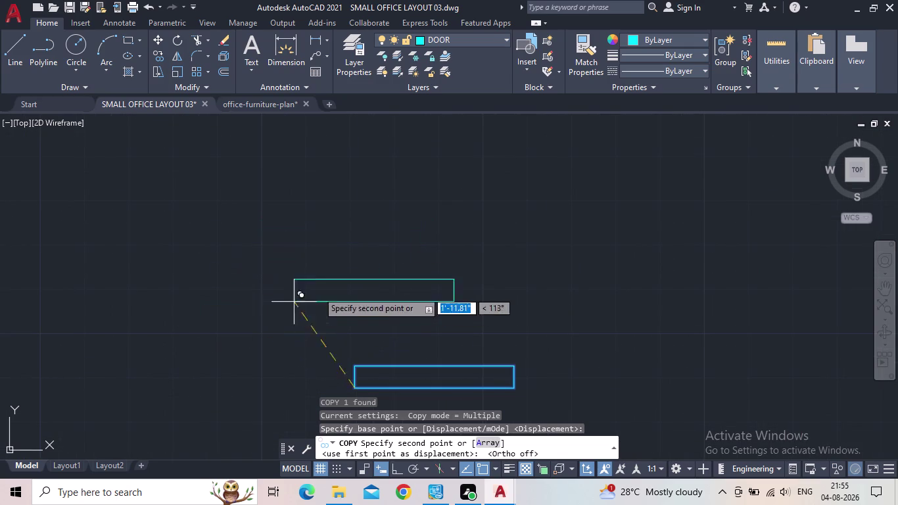
middle_drag(402, 320, 279, 299)
scroll(down, 3)
middle_drag(274, 295, 228, 299)
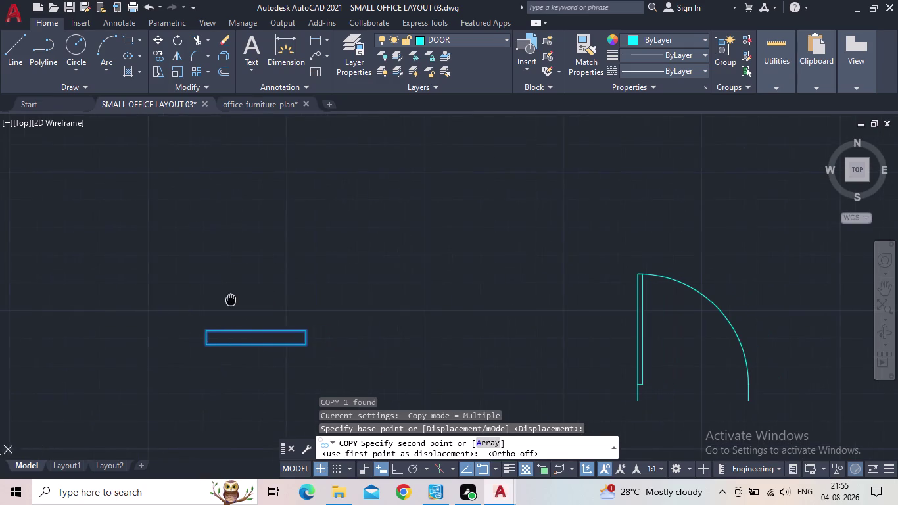
middle_drag(229, 300, 224, 300)
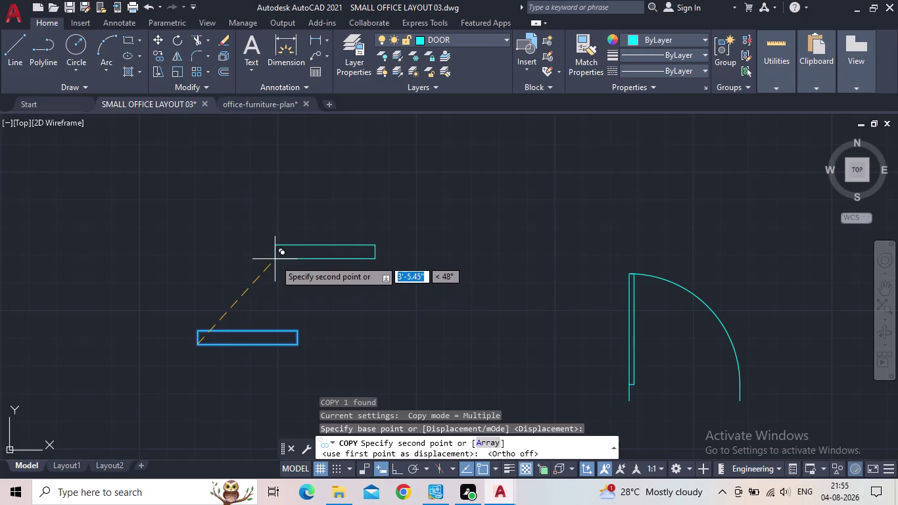
scroll(down, 3)
middle_drag(293, 306, 296, 343)
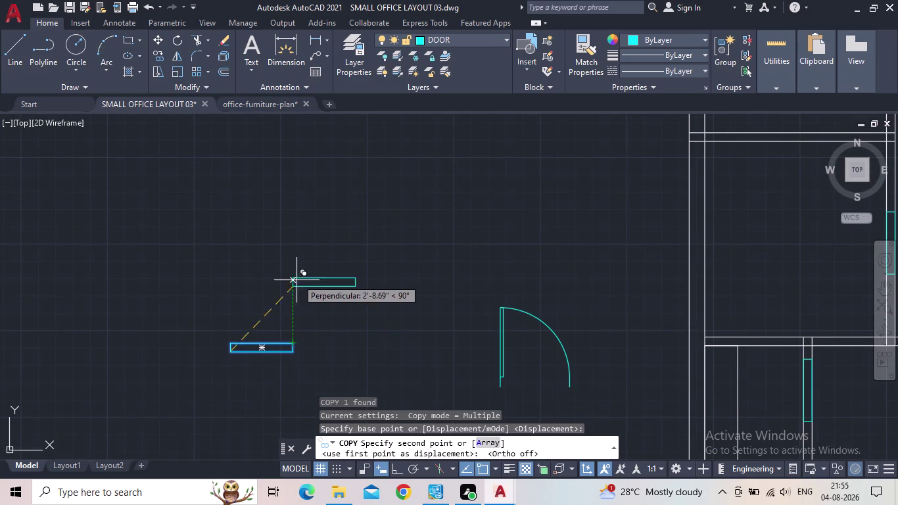
middle_drag(294, 277, 74, 352)
scroll(down, 3)
Cancel the unfinished copy and start a rectangle left of the plan.
key(Escape)
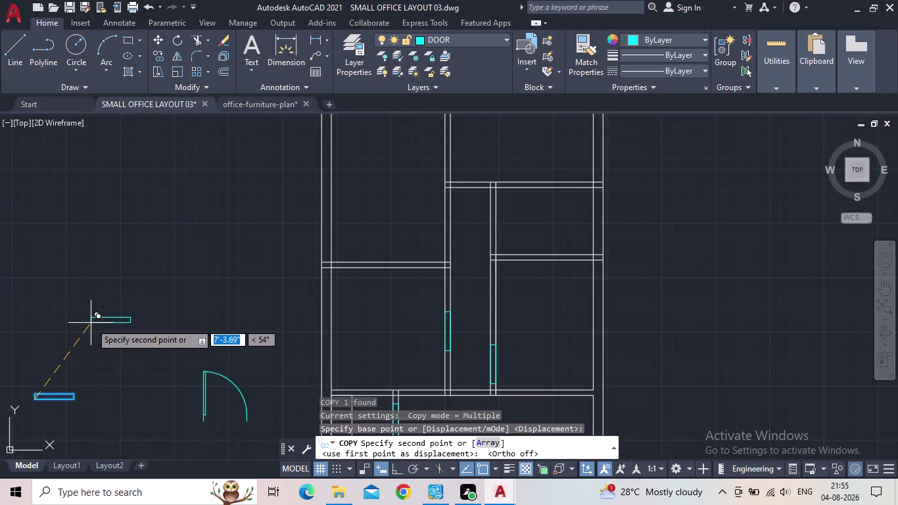
key(r)
text(ec)
key(space)
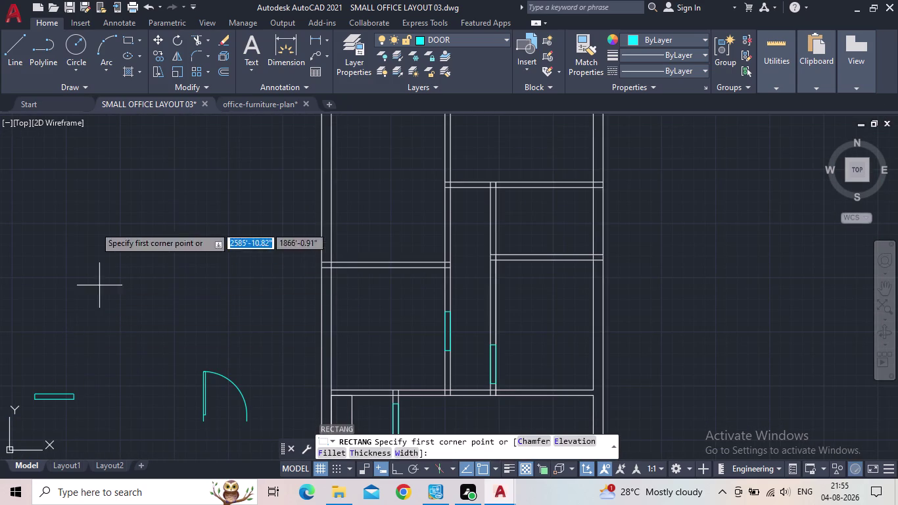
click(129, 41)
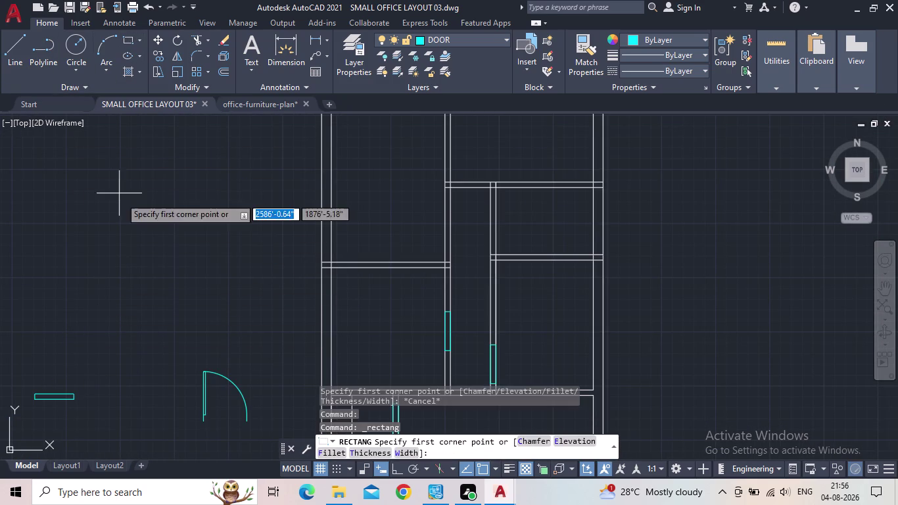
drag(125, 201, 133, 209)
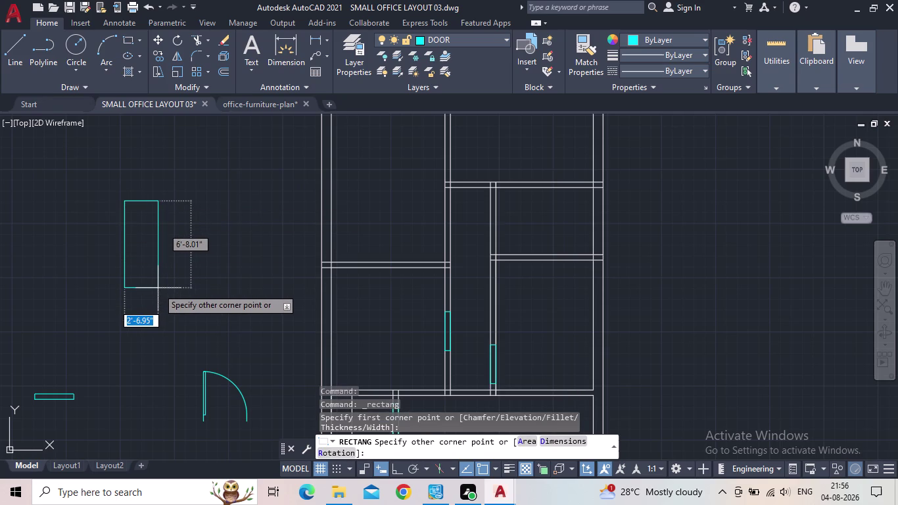
Give the rectangle 5" by 2'6" dimensions and place it upright.
key(d)
key(Return)
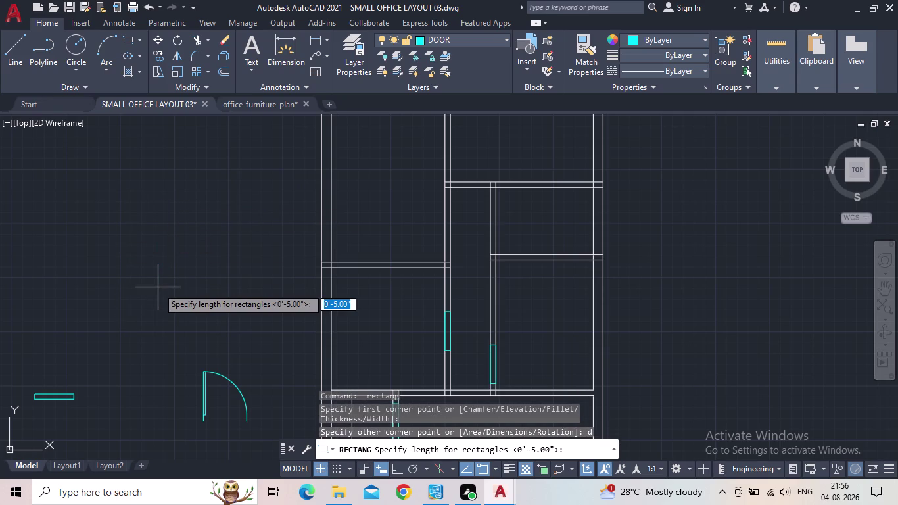
text(5")
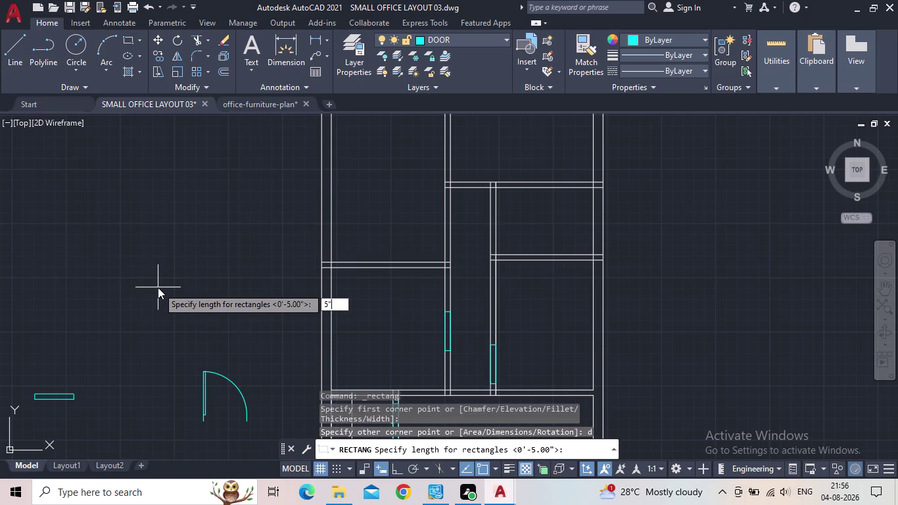
key(Return)
key(3)
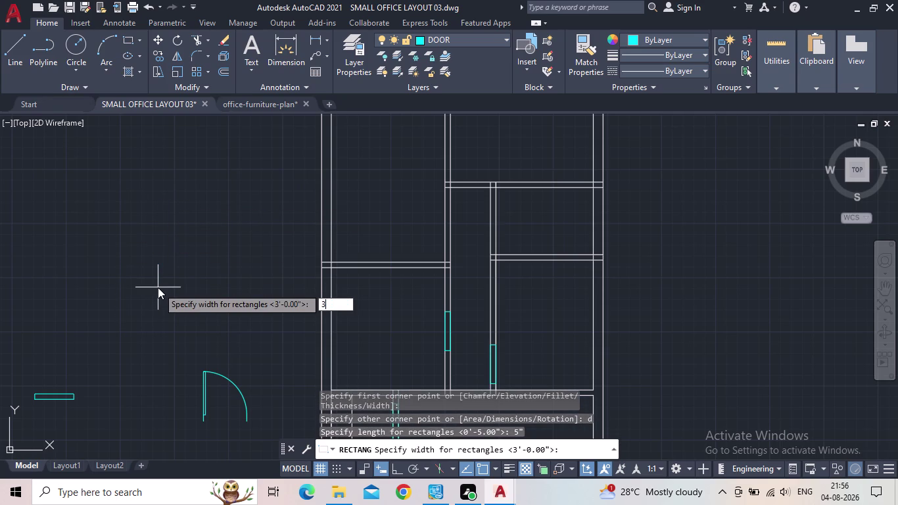
key(BackSpace)
text(2'6)
text(")
key(Return)
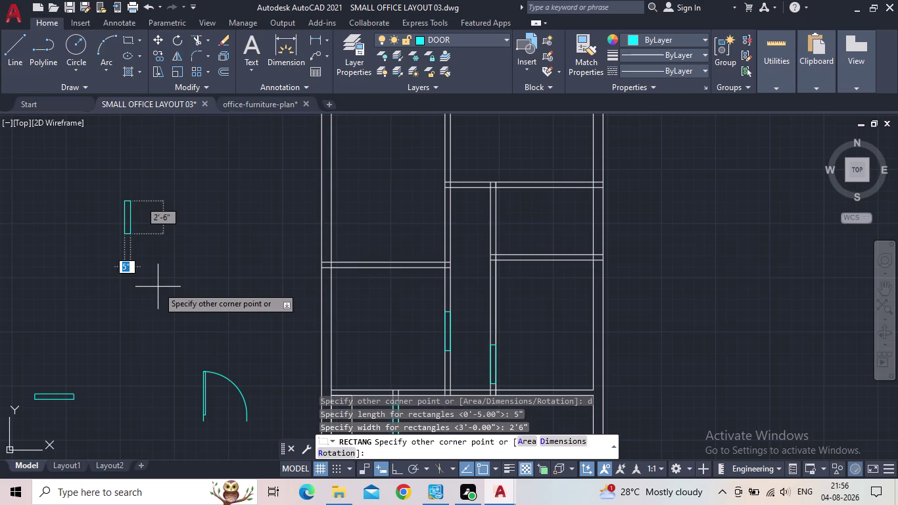
drag(157, 287, 150, 291)
click(10, 47)
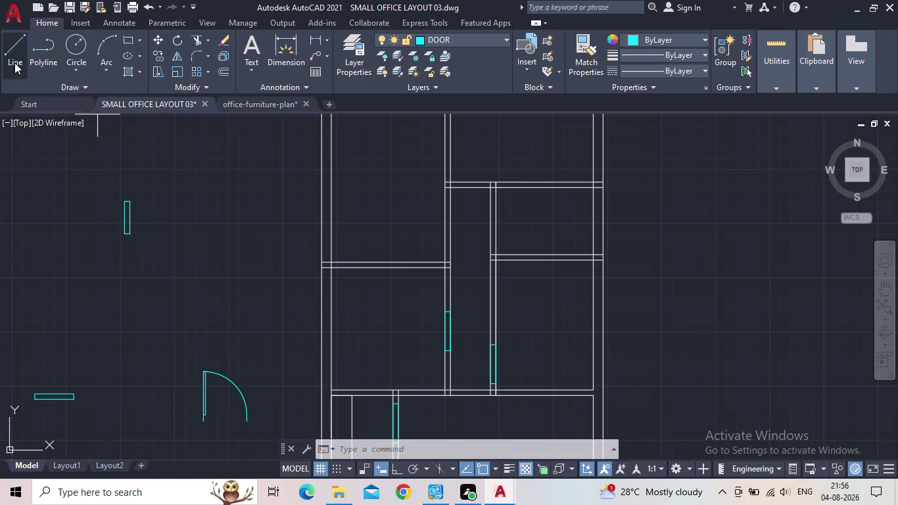
scroll(up, 3)
scroll(up, 3)
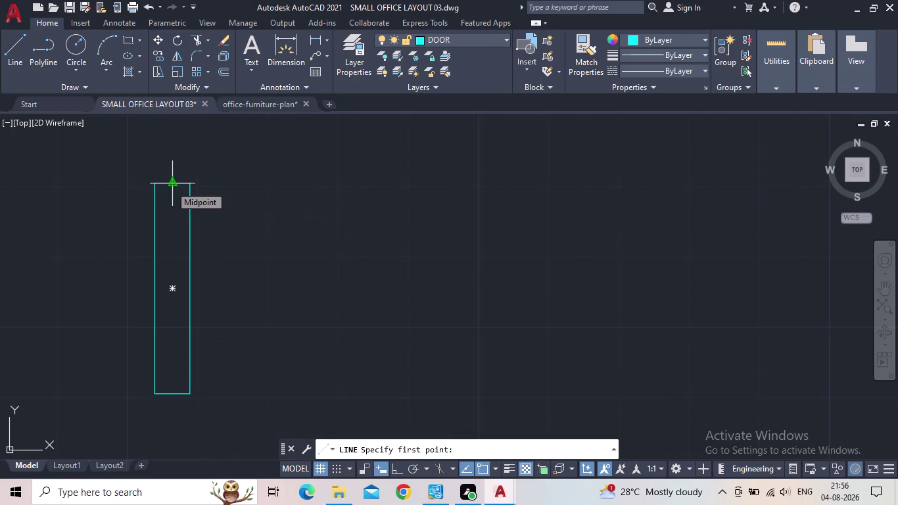
click(170, 185)
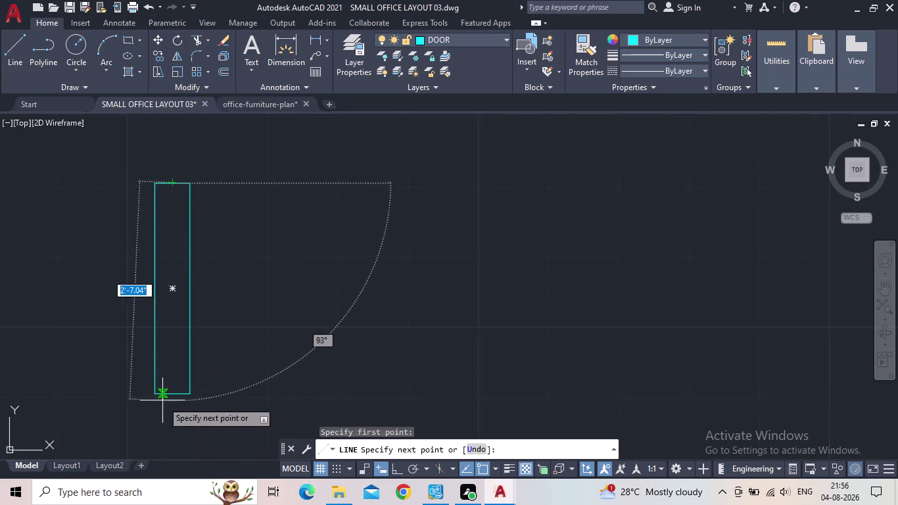
click(173, 395)
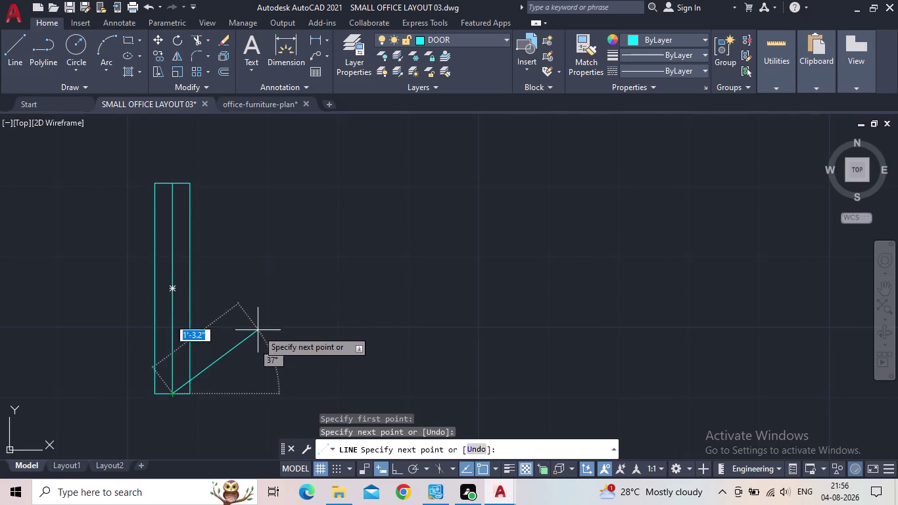
key(Escape)
scroll(down, 3)
middle_drag(247, 376, 261, 346)
scroll(down, 3)
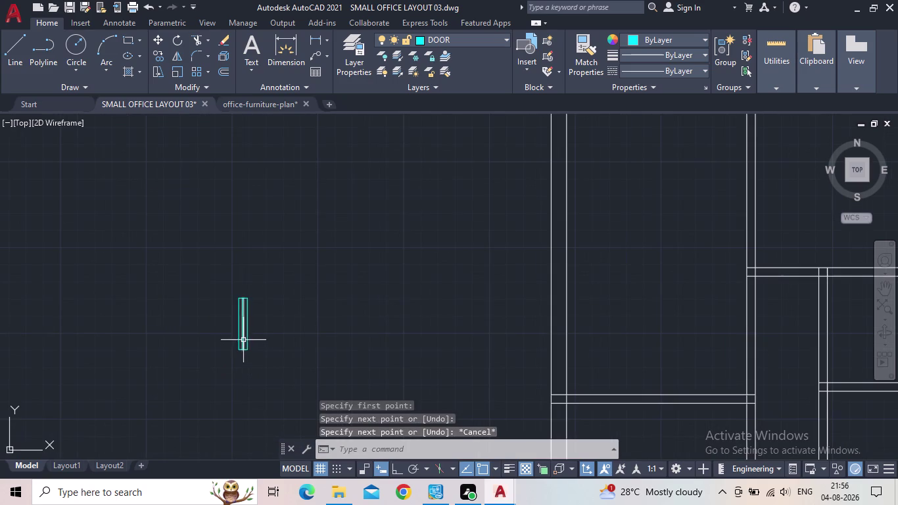
scroll(up, 3)
click(247, 320)
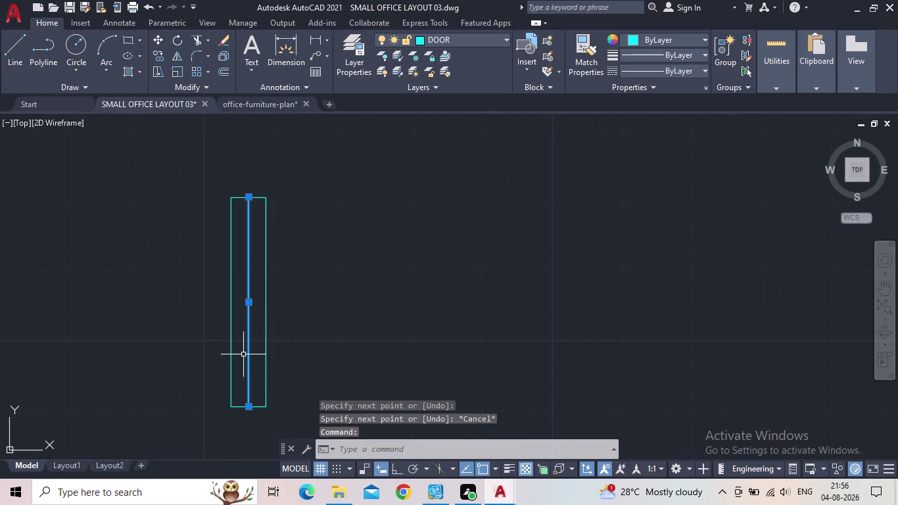
key(Delete)
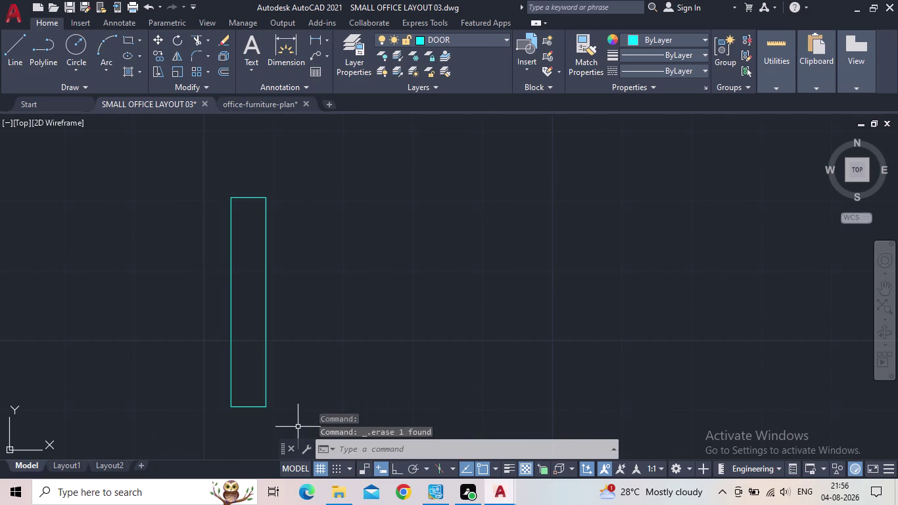
drag(296, 426, 275, 418)
click(128, 162)
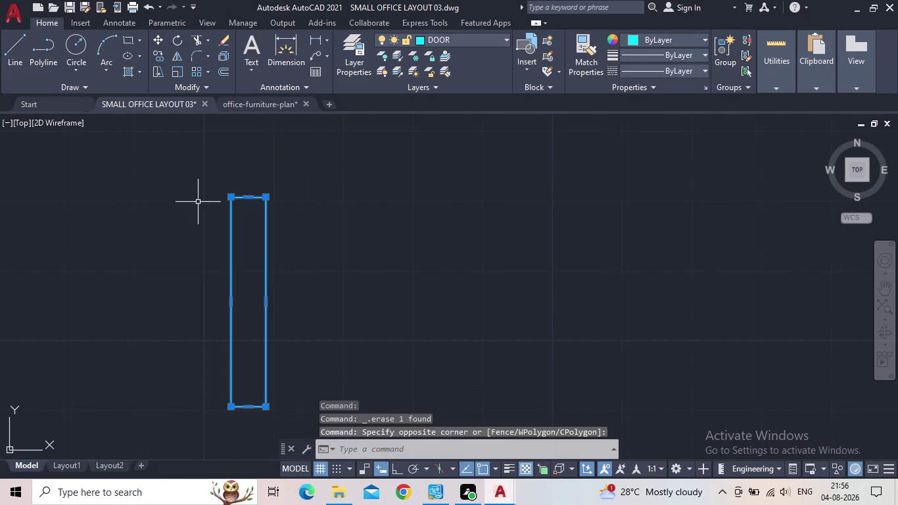
middle_click(343, 275)
scroll(down, 3)
middle_drag(360, 295, 324, 297)
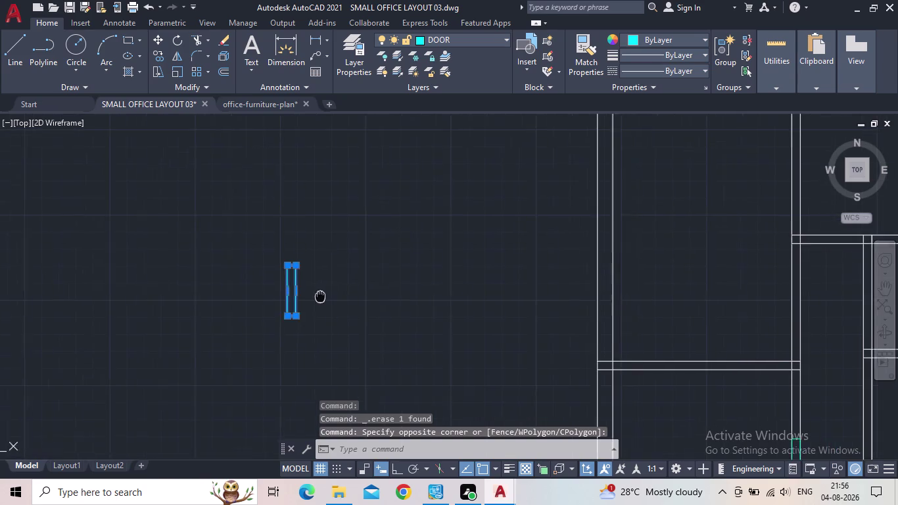
middle_drag(323, 296, 308, 288)
scroll(down, 3)
scroll(up, 3)
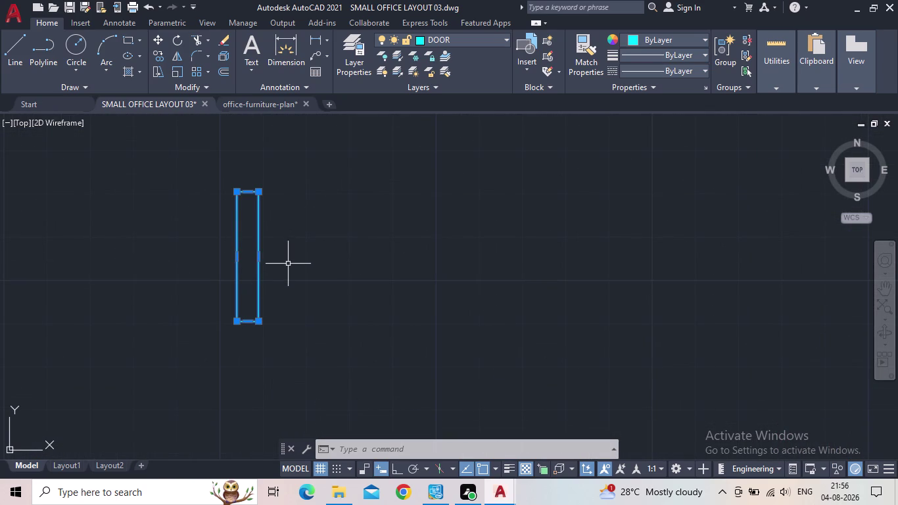
key(Escape)
click(285, 278)
click(199, 264)
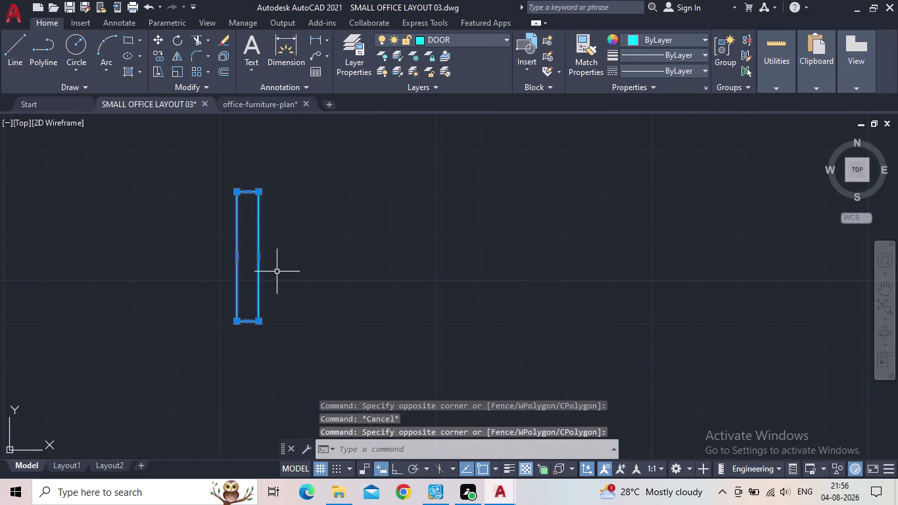
scroll(up, 3)
middle_drag(277, 280, 266, 312)
scroll(down, 3)
middle_drag(266, 312, 250, 328)
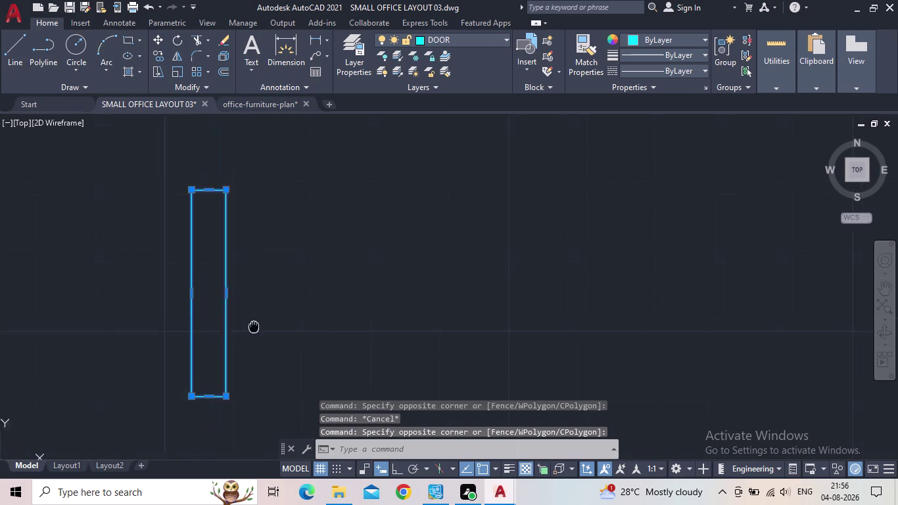
middle_drag(251, 328, 238, 329)
scroll(down, 3)
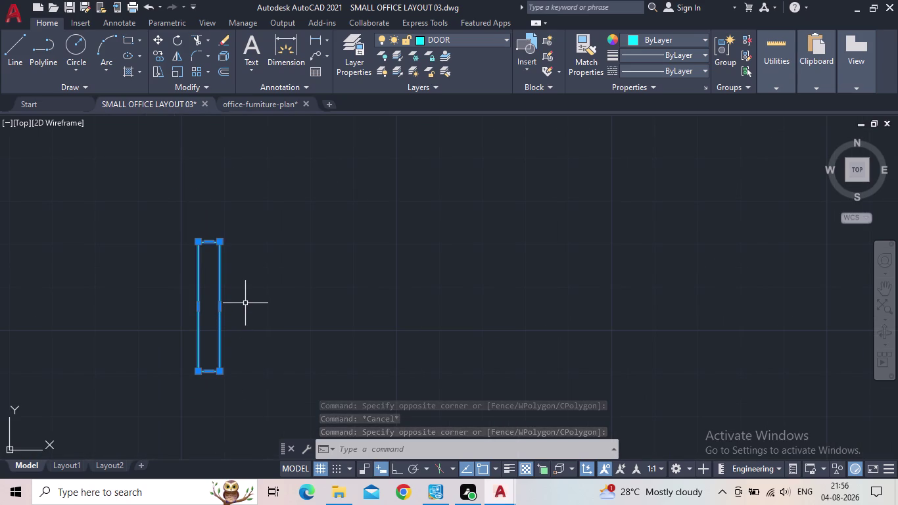
middle_drag(166, 290, 167, 289)
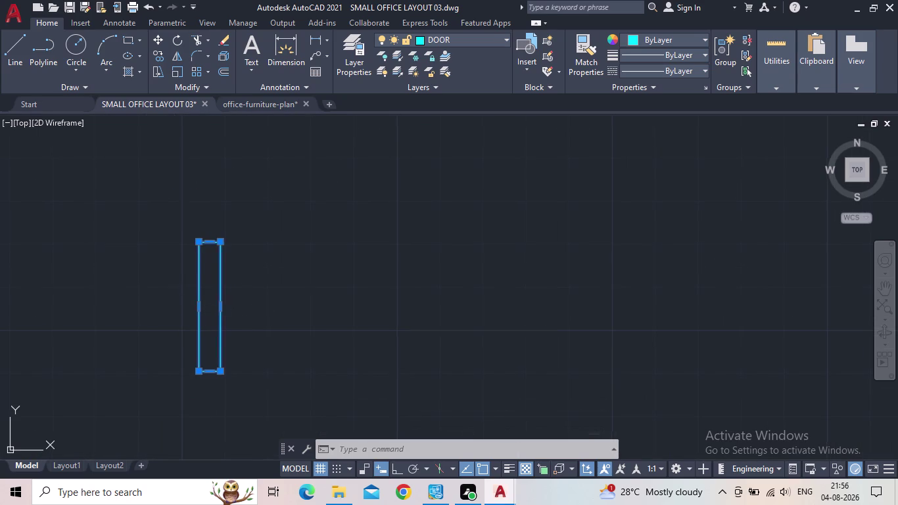
middle_drag(167, 289, 218, 276)
scroll(up, 3)
scroll(down, 3)
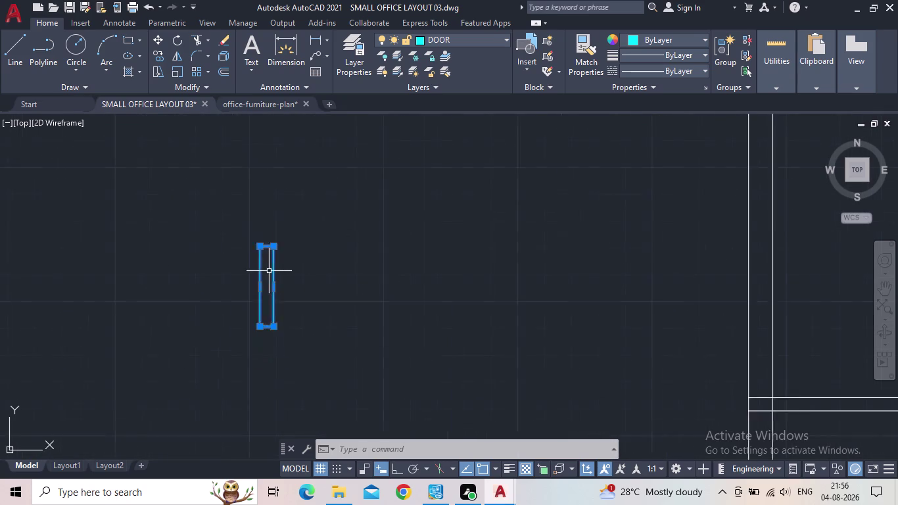
scroll(down, 3)
middle_drag(286, 279, 217, 282)
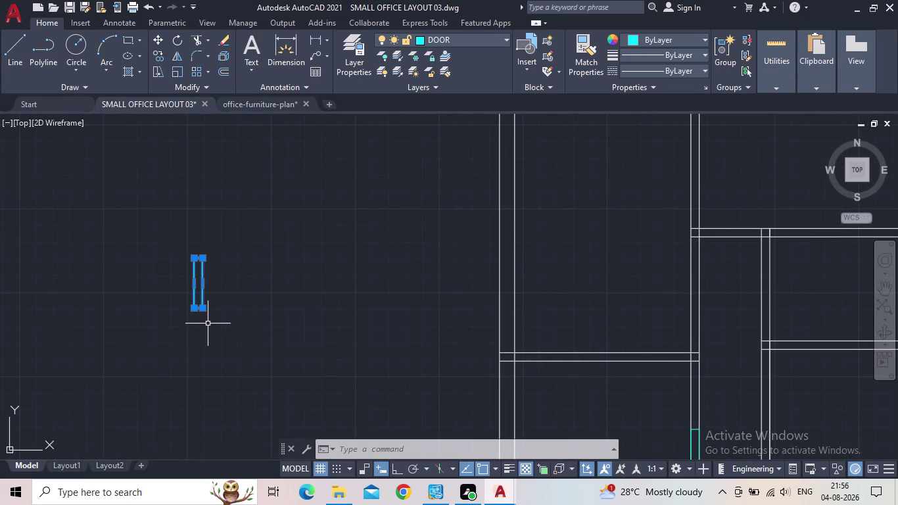
scroll(up, 3)
middle_drag(233, 311, 213, 340)
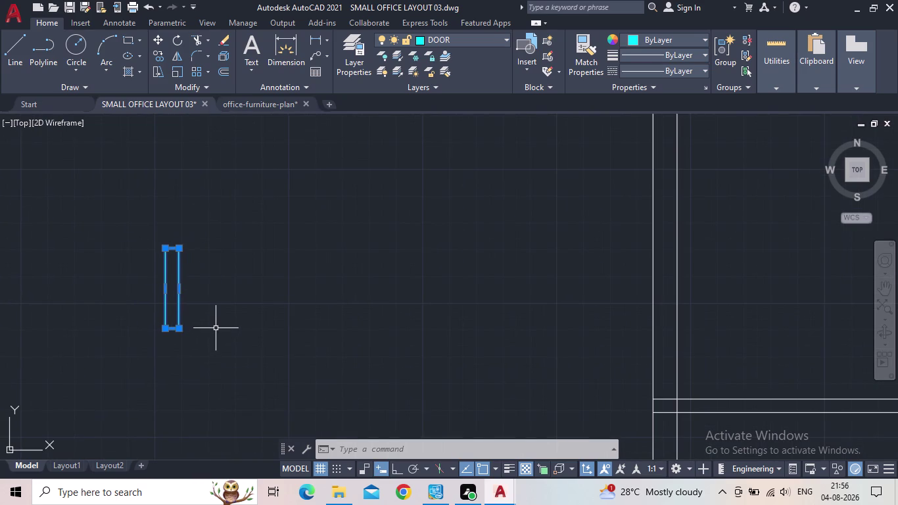
scroll(down, 3)
scroll(up, 3)
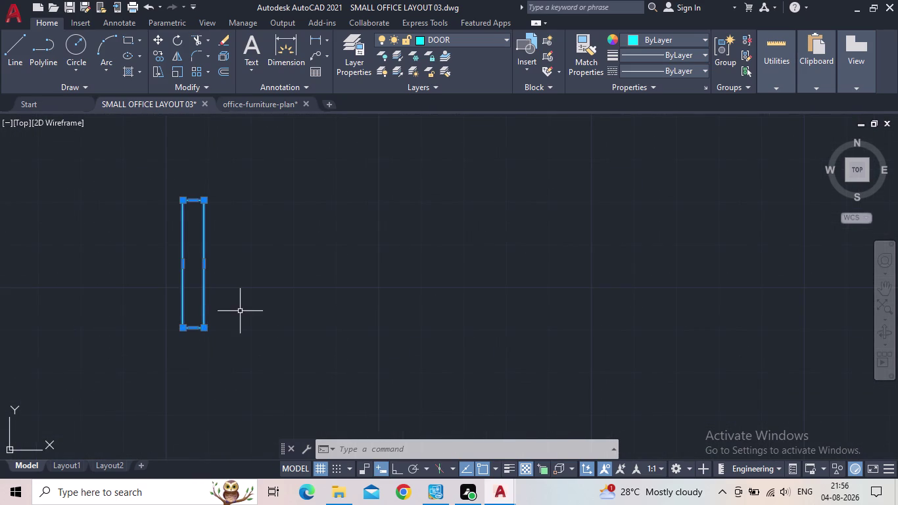
middle_drag(230, 318, 207, 324)
scroll(down, 3)
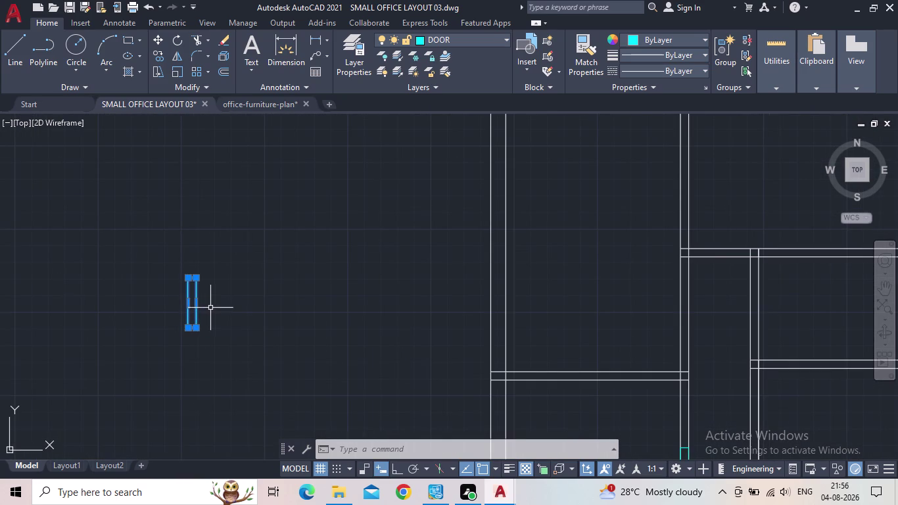
middle_drag(203, 316, 256, 347)
scroll(up, 3)
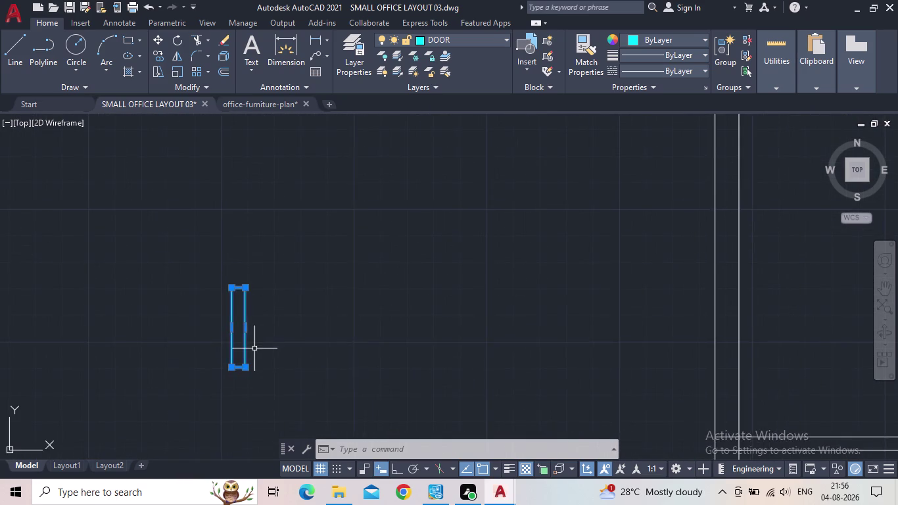
scroll(up, 3)
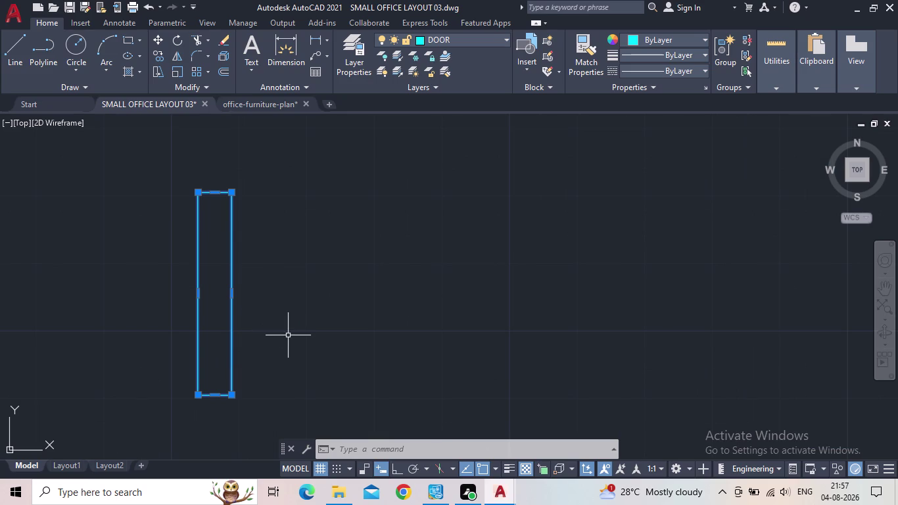
scroll(down, 3)
middle_drag(290, 340, 353, 318)
scroll(down, 3)
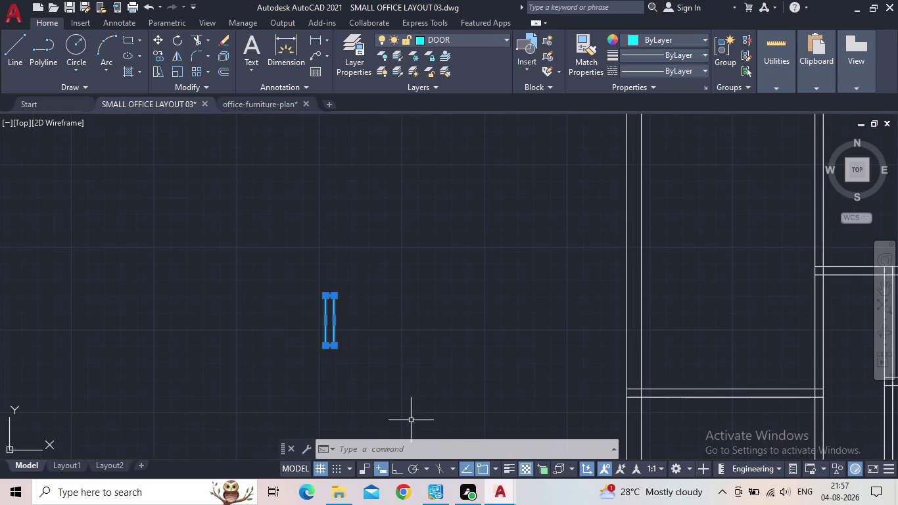
Rotate the 5" by 2'6" panel 90° with Ortho on, then reselect it.
key(r)
key(o)
key(Return)
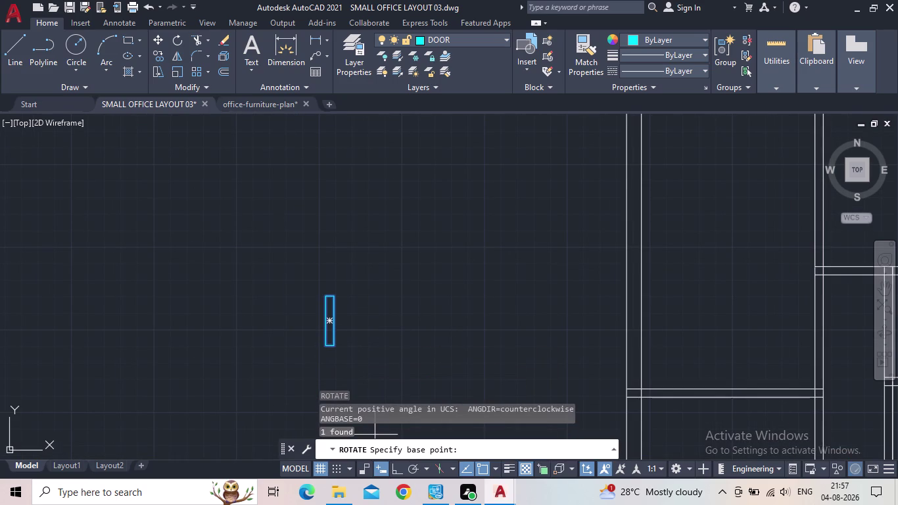
click(330, 348)
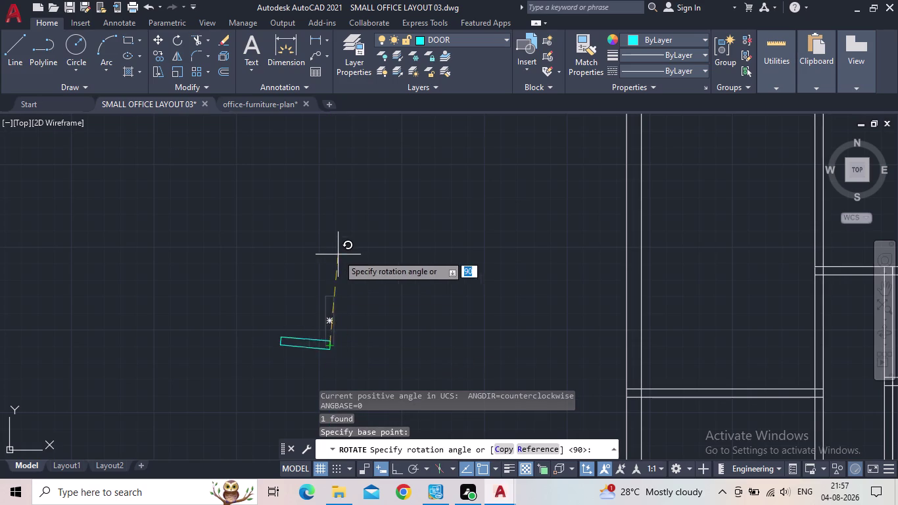
click(392, 471)
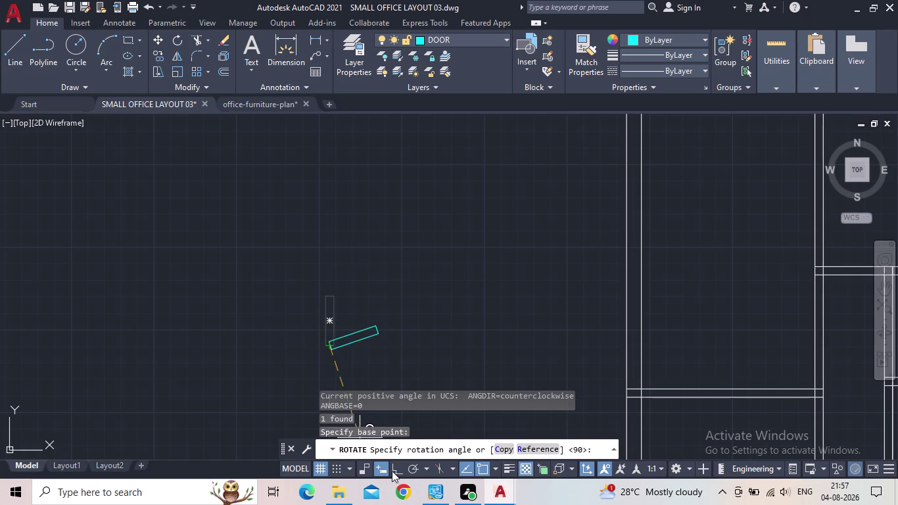
click(293, 267)
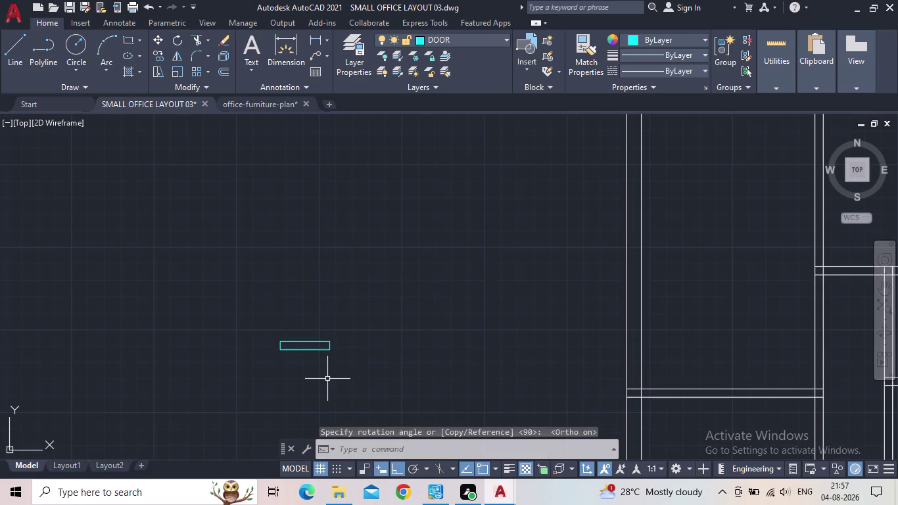
key(Escape)
drag(353, 382, 346, 379)
click(231, 333)
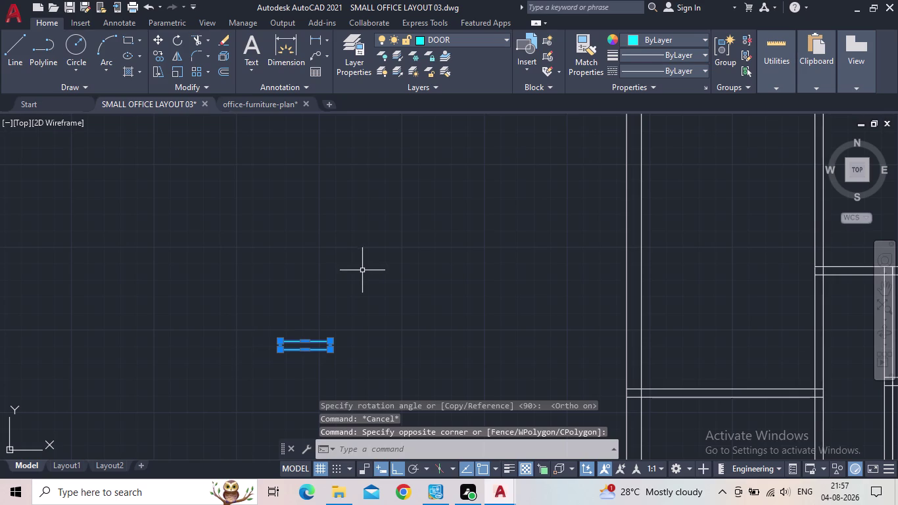
Copy the horizontal panel with Ortho off into an interior wall opening.
key(c)
key(o)
key(Return)
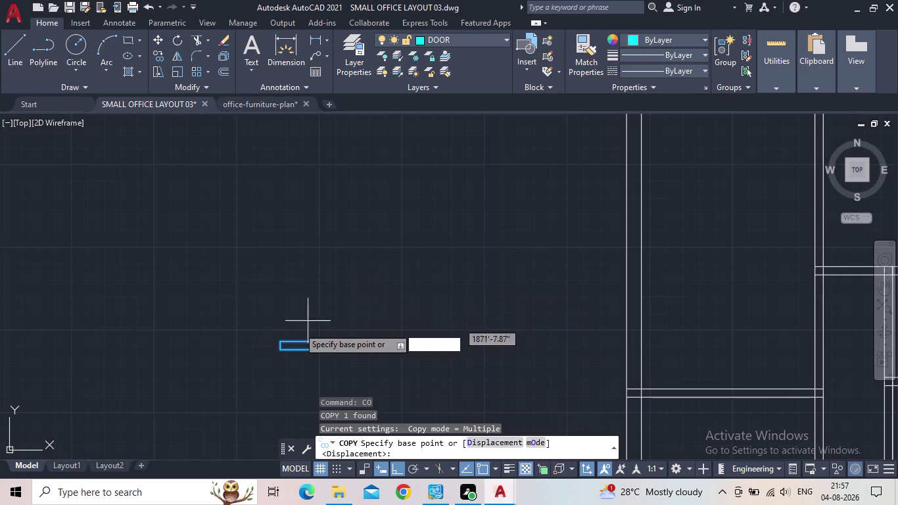
click(280, 350)
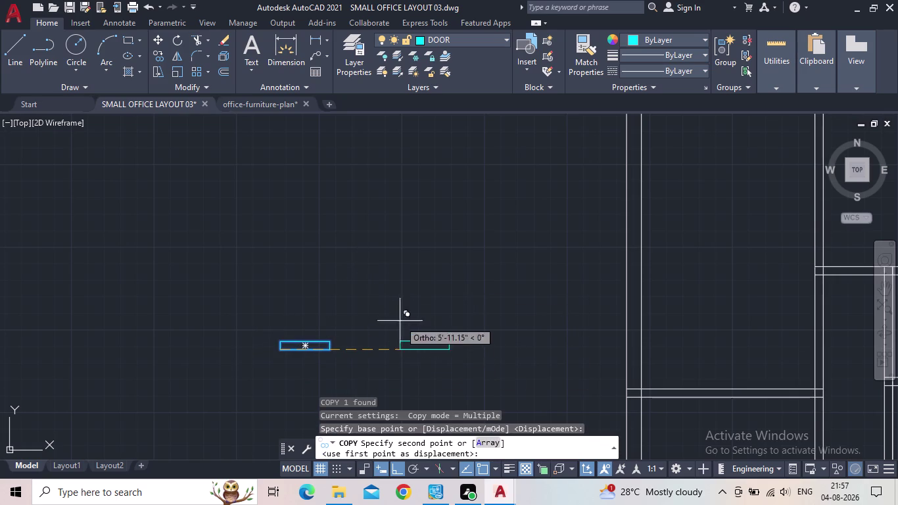
click(394, 464)
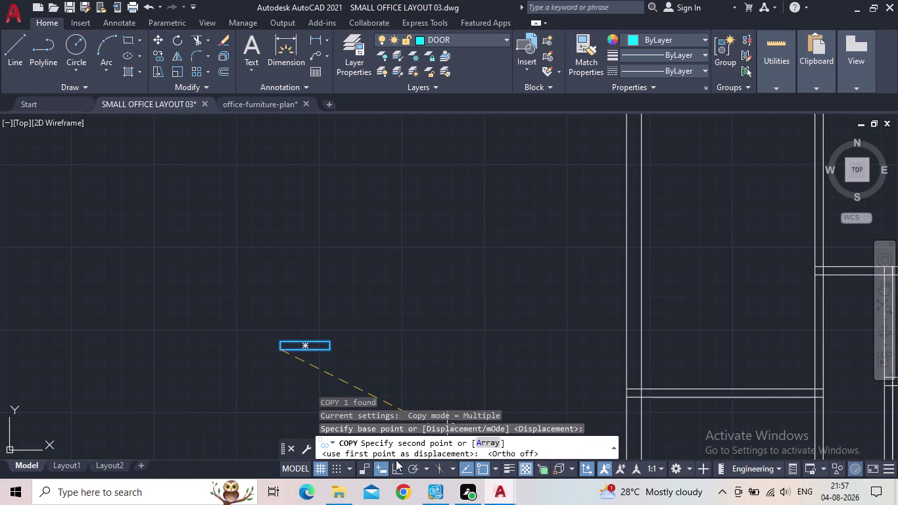
middle_drag(454, 288, 443, 314)
scroll(down, 3)
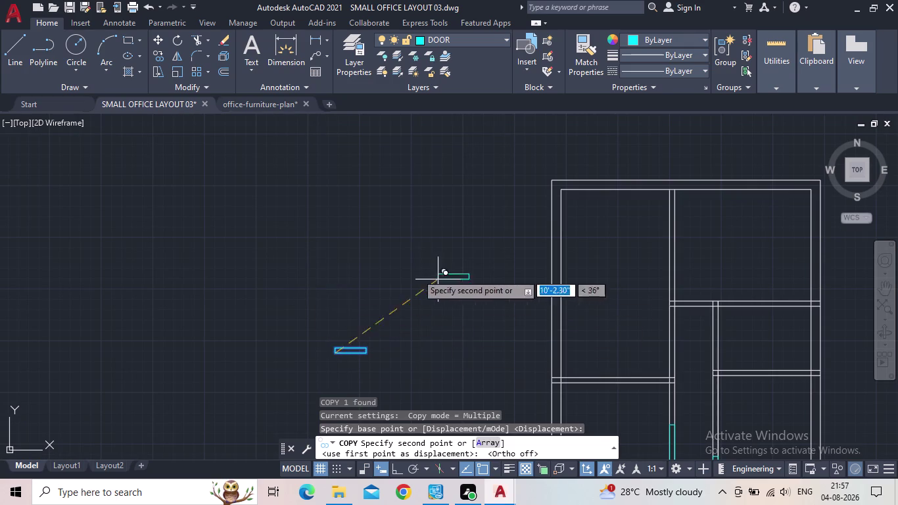
middle_drag(331, 353, 336, 346)
scroll(up, 3)
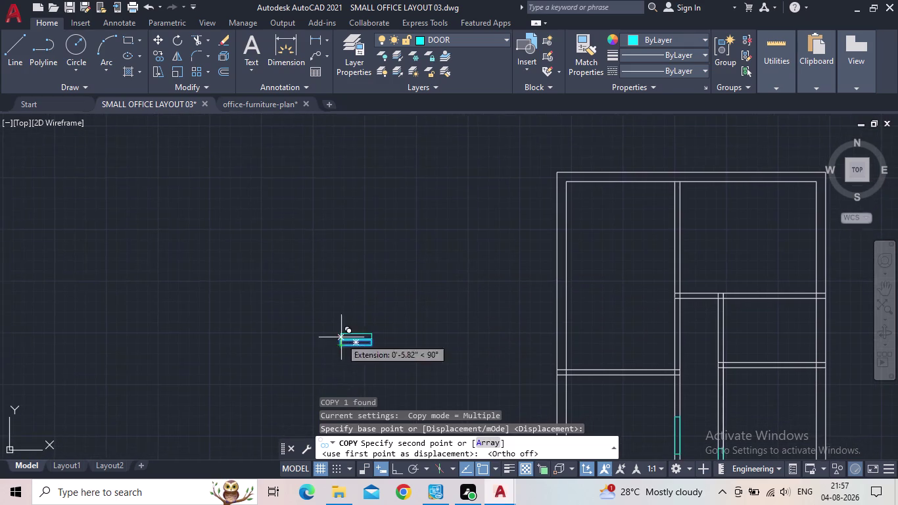
middle_drag(478, 302, 218, 329)
scroll(down, 3)
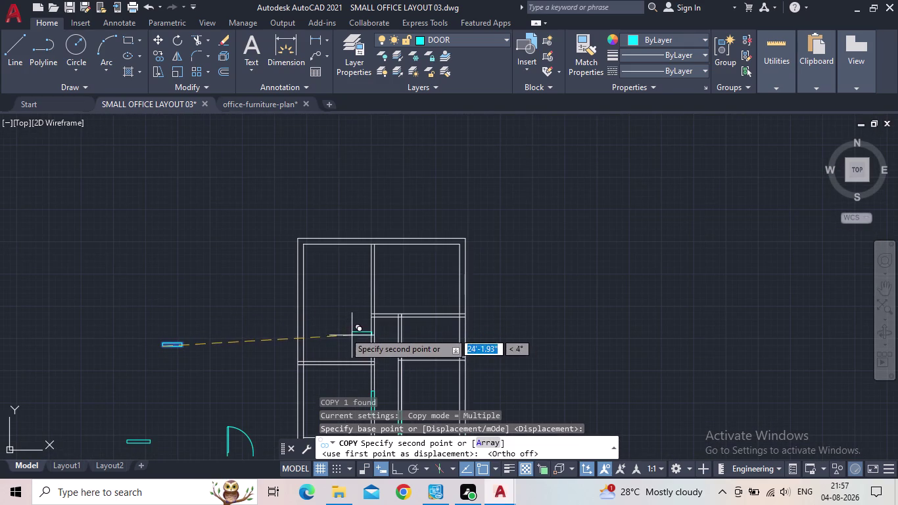
scroll(up, 3)
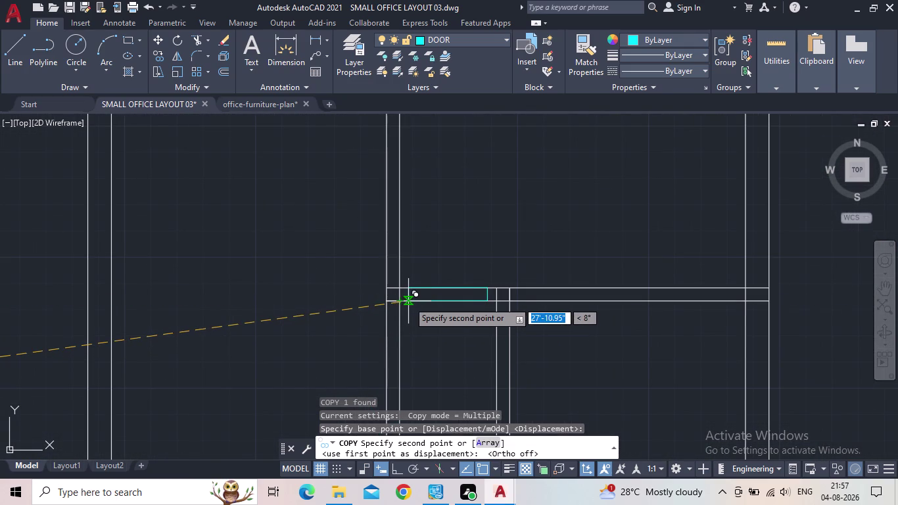
scroll(up, 3)
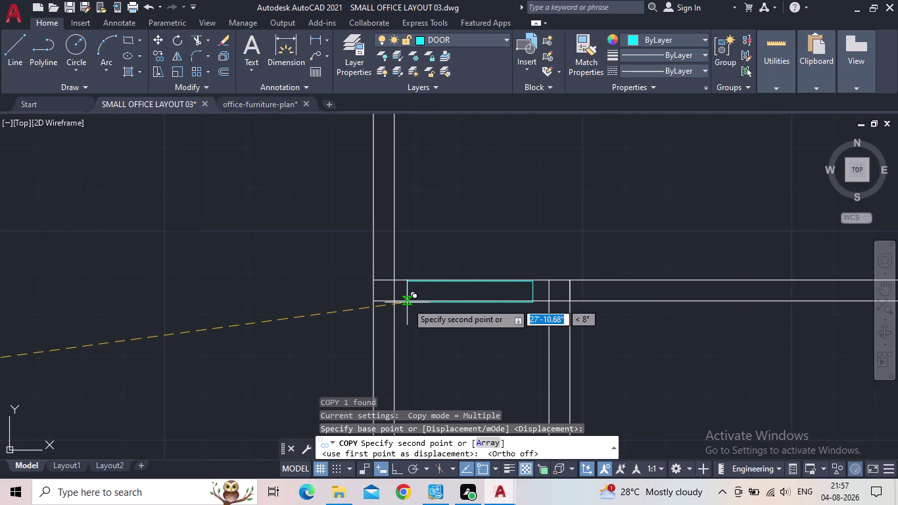
click(407, 302)
Pan across the floor plan toward the next wall opening for another copy.
middle_drag(447, 360, 446, 351)
scroll(down, 3)
middle_drag(441, 329, 441, 328)
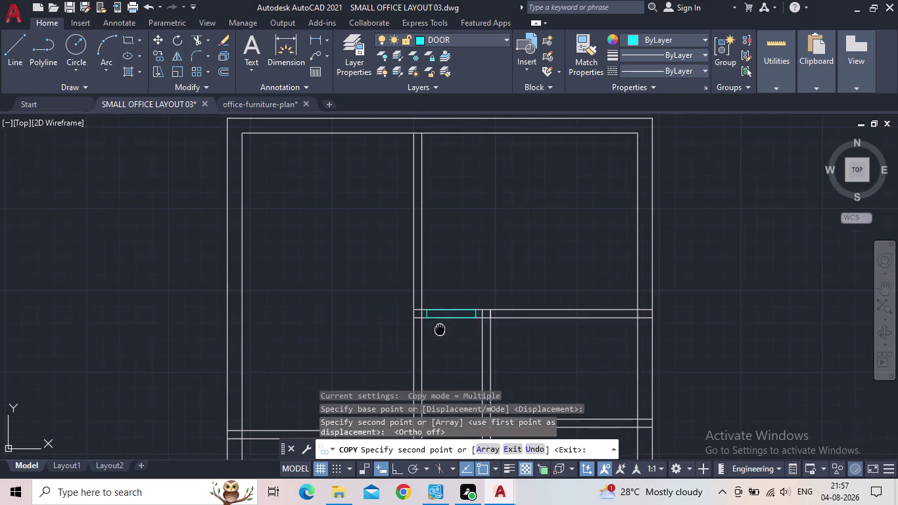
middle_drag(440, 329, 429, 265)
middle_drag(451, 353, 460, 321)
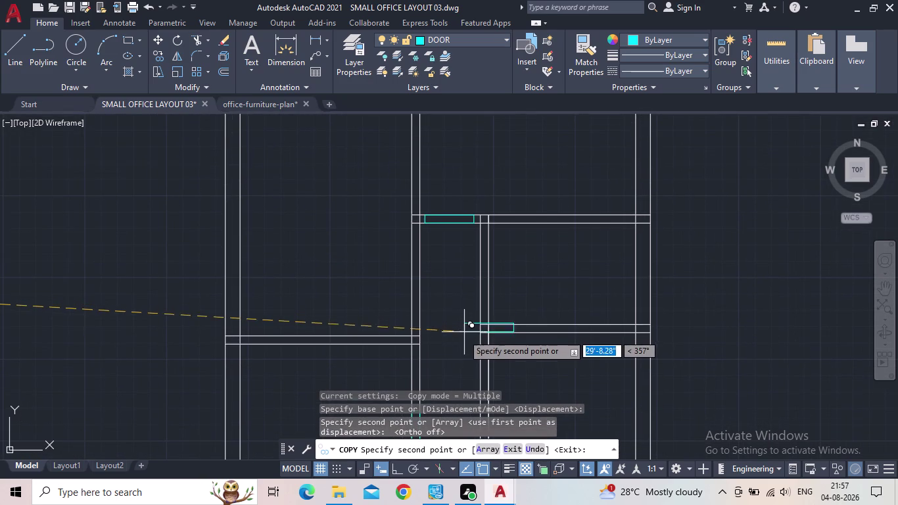
middle_drag(454, 348, 450, 329)
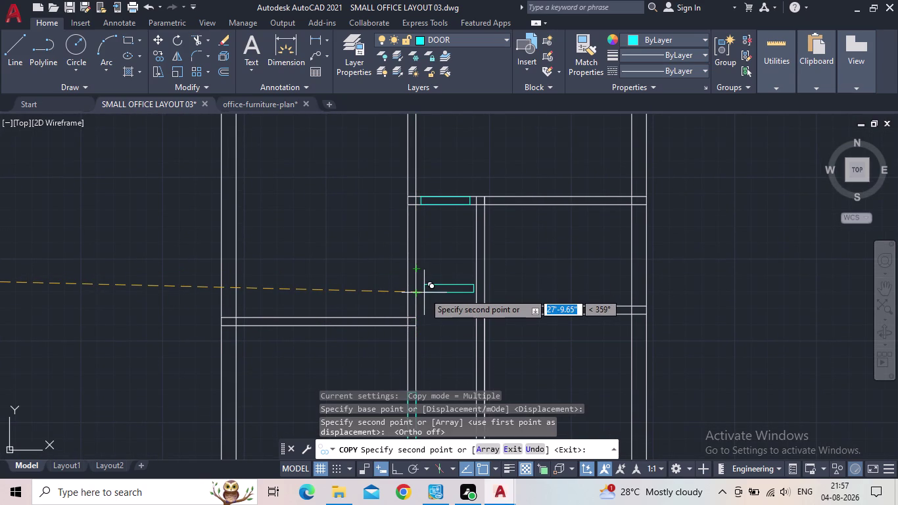
middle_drag(553, 272, 502, 269)
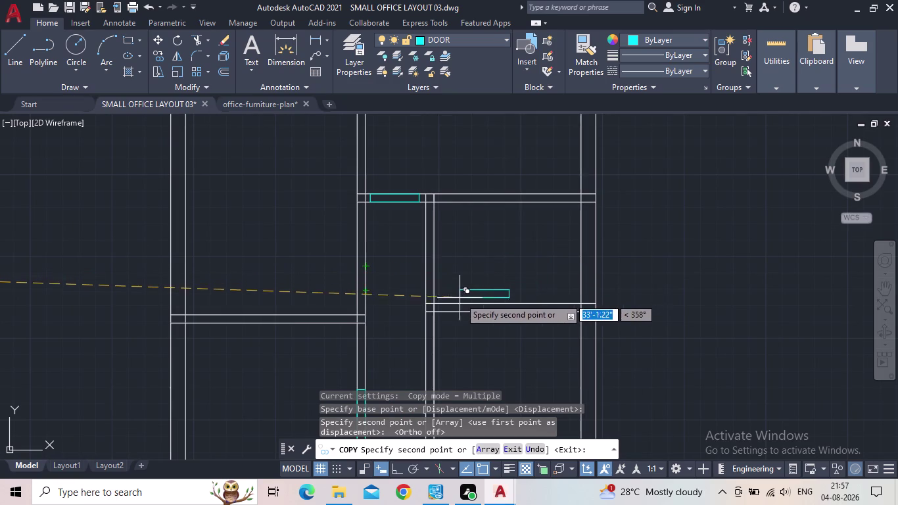
middle_drag(443, 301, 515, 272)
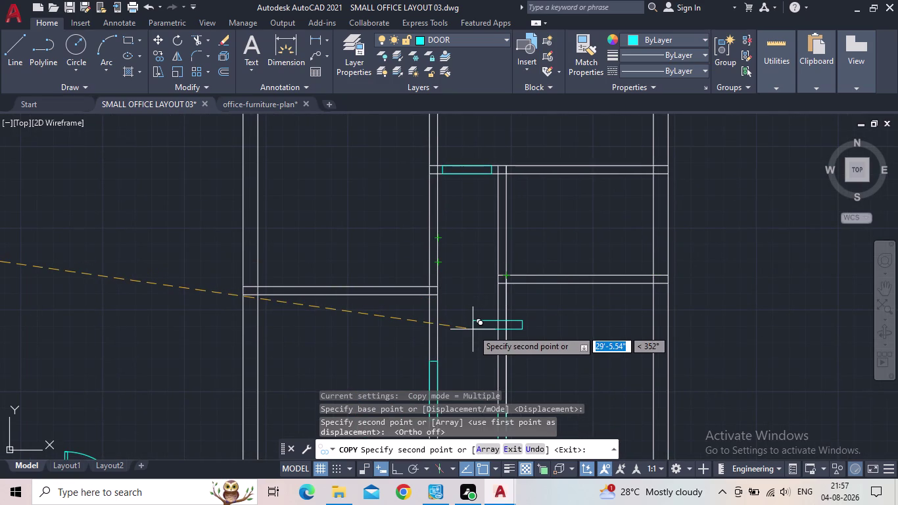
scroll(down, 3)
middle_drag(474, 332, 475, 324)
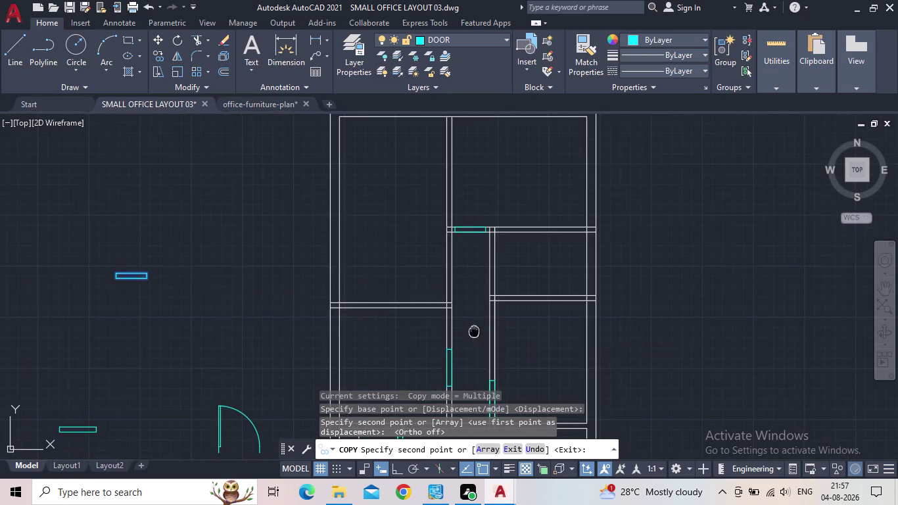
middle_drag(475, 324, 498, 287)
middle_drag(488, 349, 495, 264)
middle_drag(490, 308, 491, 293)
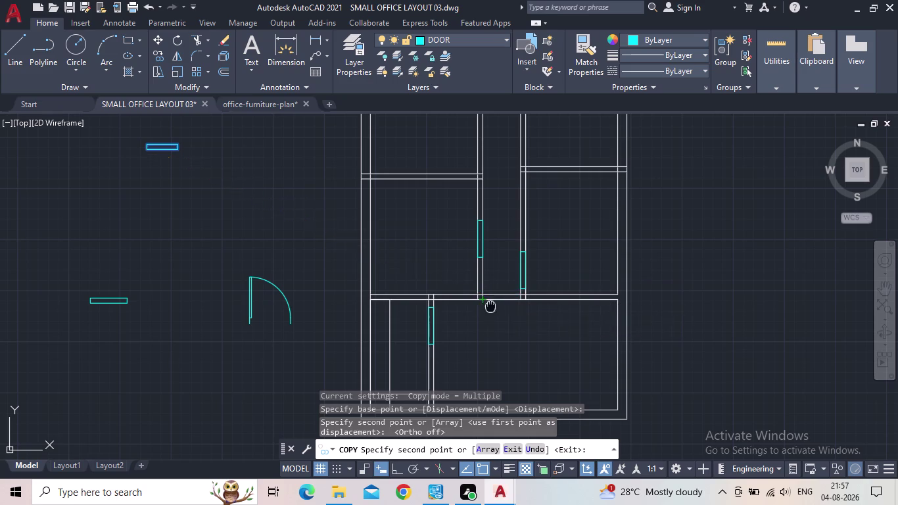
middle_drag(491, 294, 480, 240)
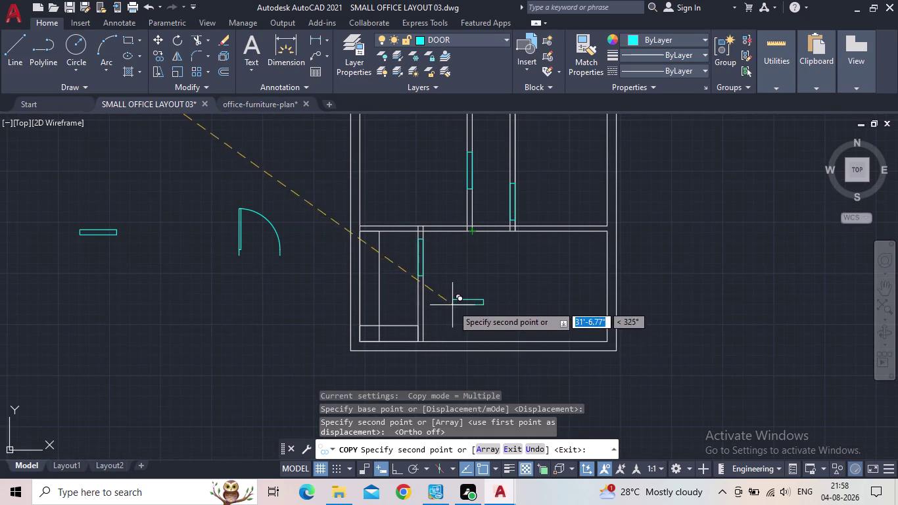
key(Escape)
click(144, 269)
click(16, 205)
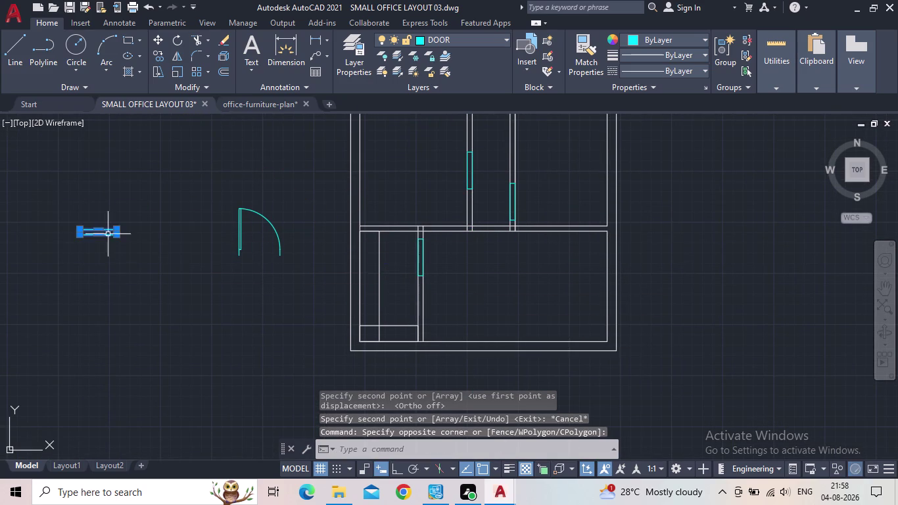
key(c)
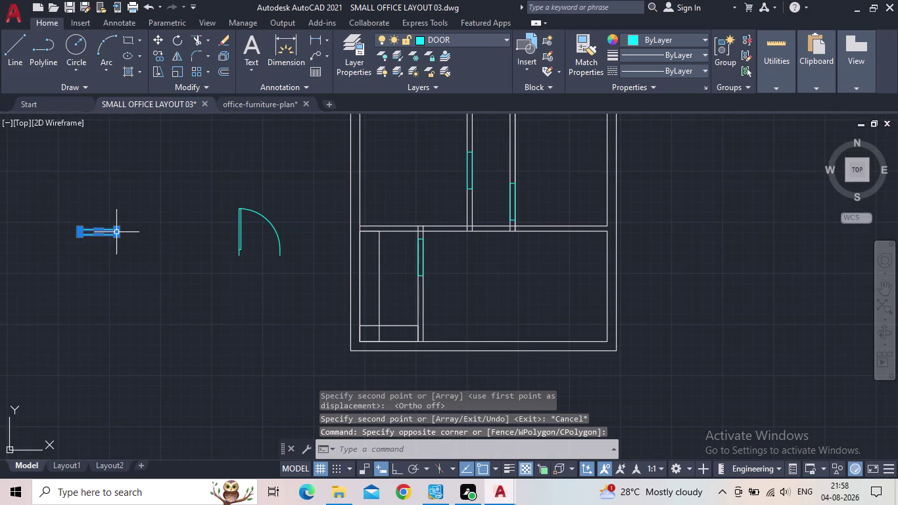
key(o)
key(BackSpace)
key(c)
key(o)
key(Return)
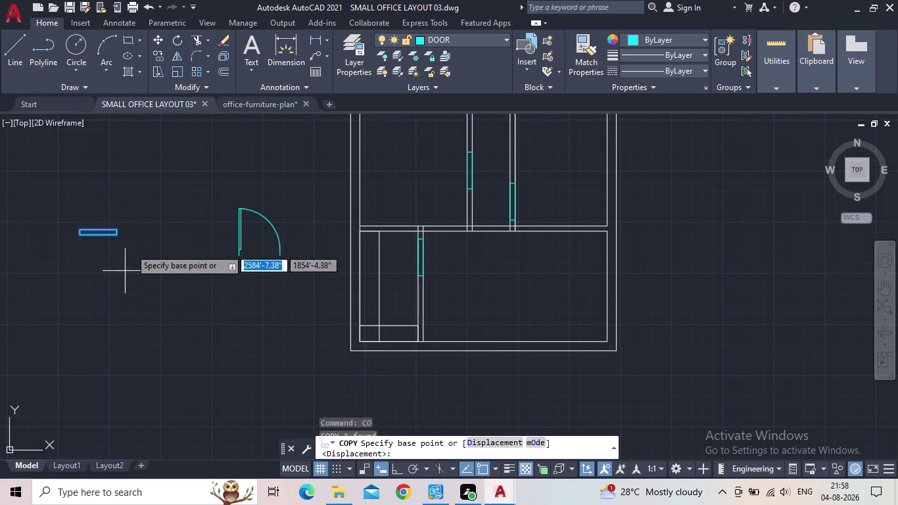
scroll(up, 3)
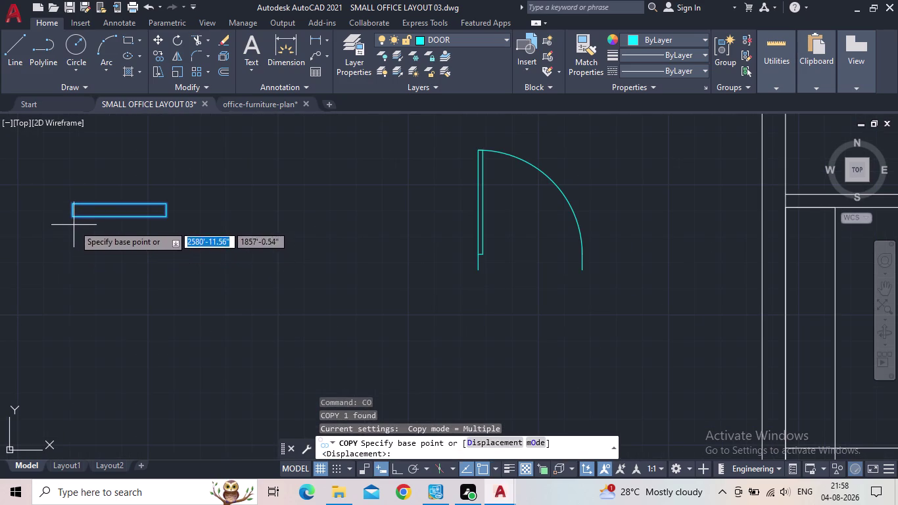
click(72, 220)
middle_drag(329, 304, 145, 231)
scroll(down, 3)
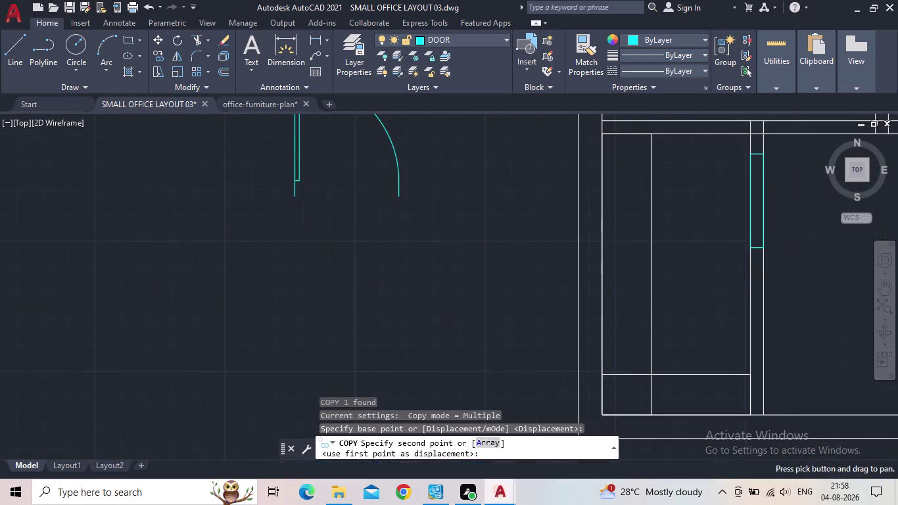
scroll(down, 3)
scroll(up, 3)
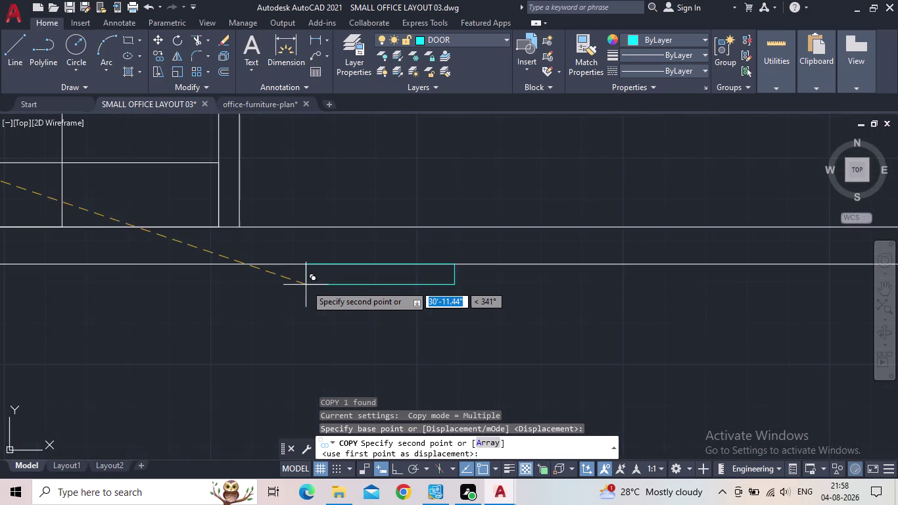
scroll(down, 3)
scroll(down, 3)
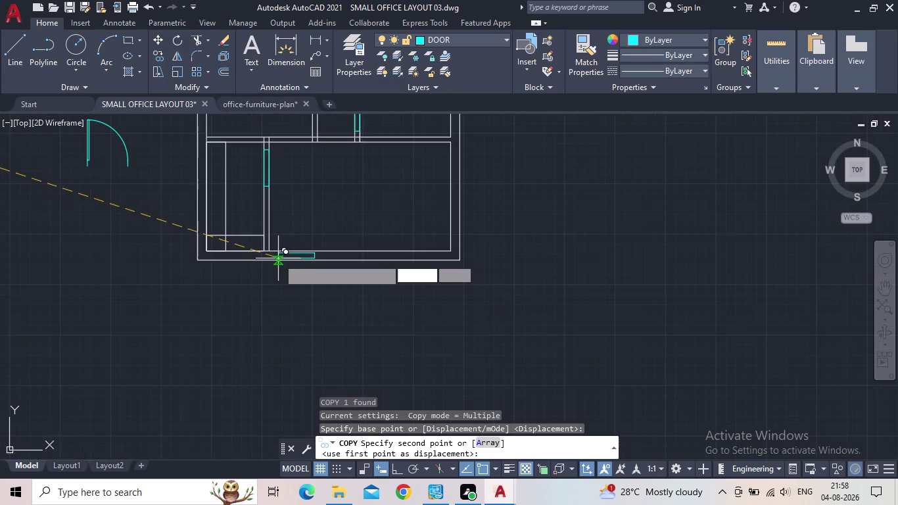
middle_drag(290, 238, 295, 321)
key(Escape)
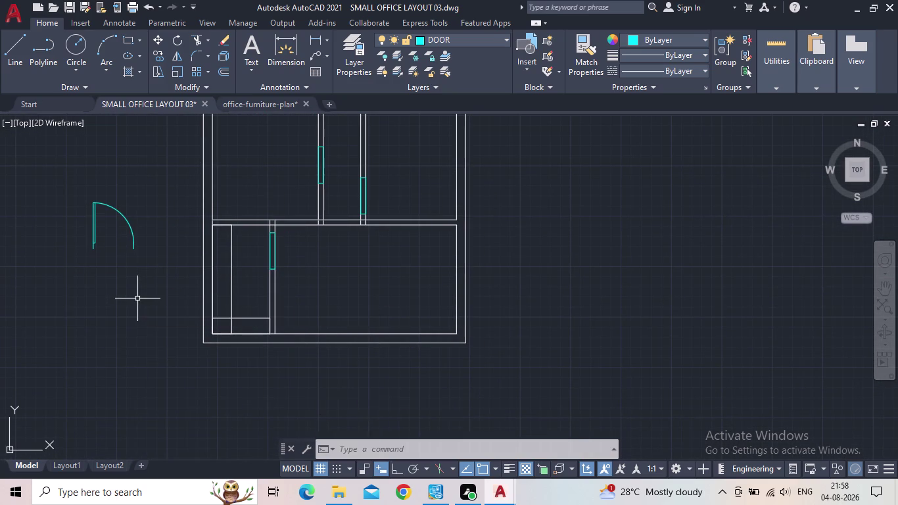
text(re)
text(c)
Draw a 9" by 3' door panel rectangle to the right of the plan.
key(space)
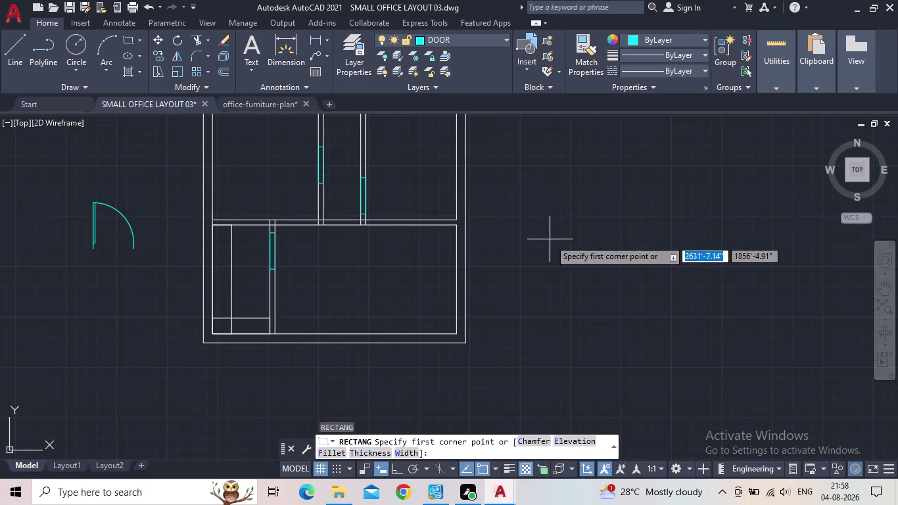
drag(569, 221, 585, 228)
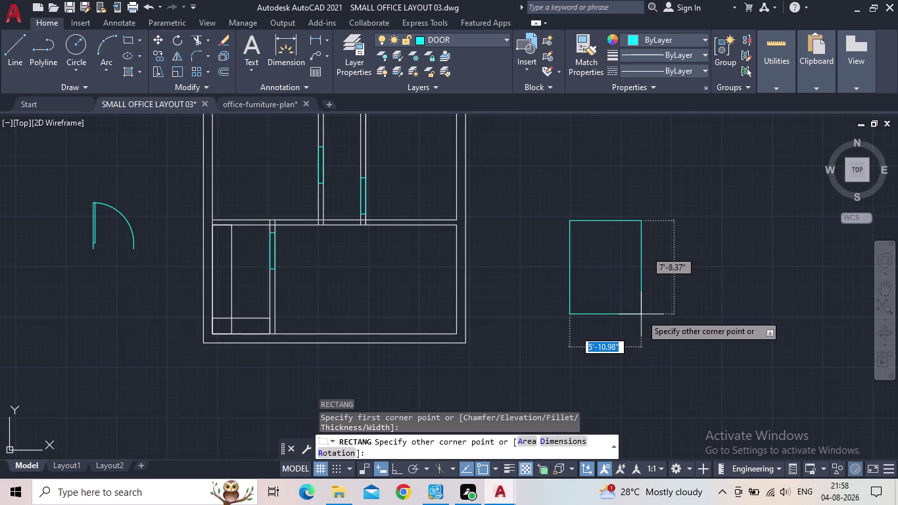
key(d)
key(Return)
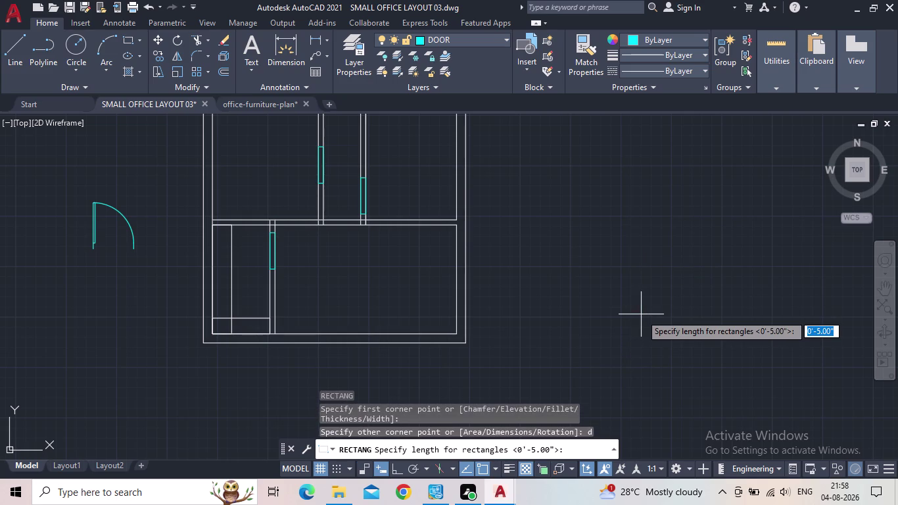
text(9")
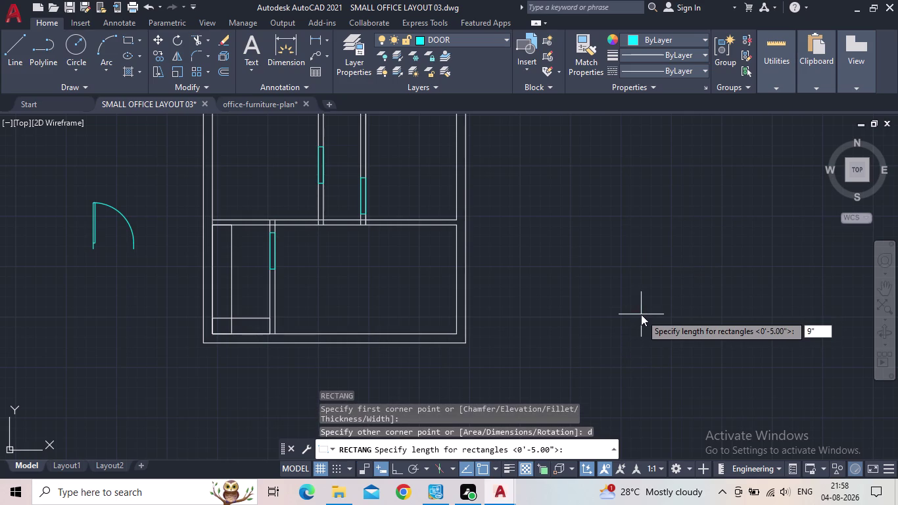
key(Return)
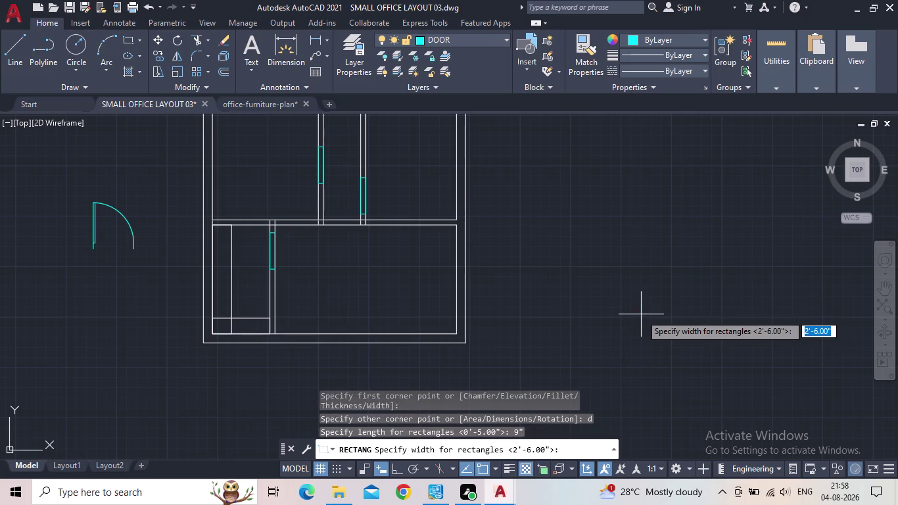
text(3')
key(Return)
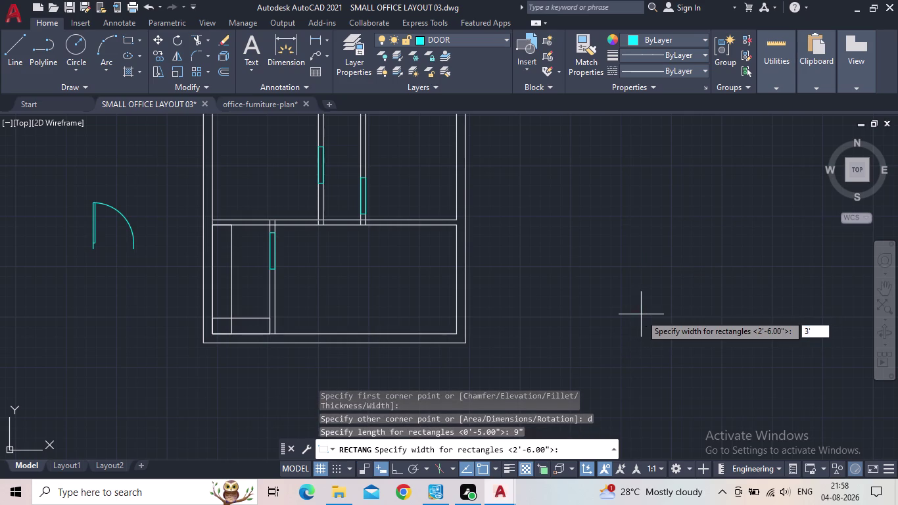
click(641, 314)
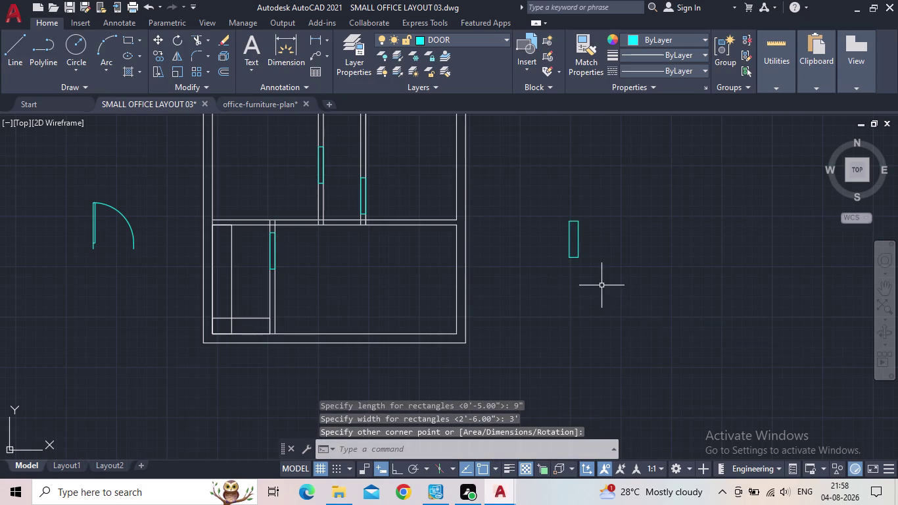
Rotate the panel 90° about its bottom corner with Ortho on so it lies horizontal.
click(604, 285)
click(558, 201)
key(r)
key(o)
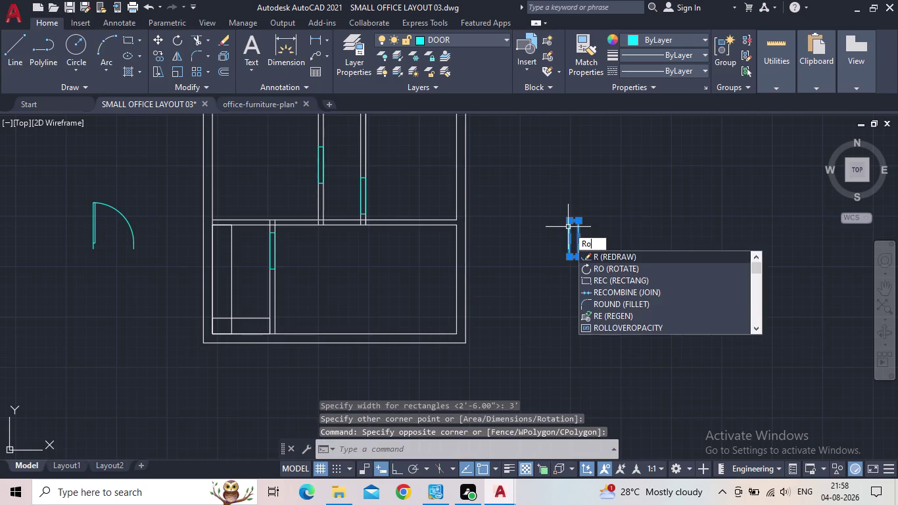
key(space)
click(569, 260)
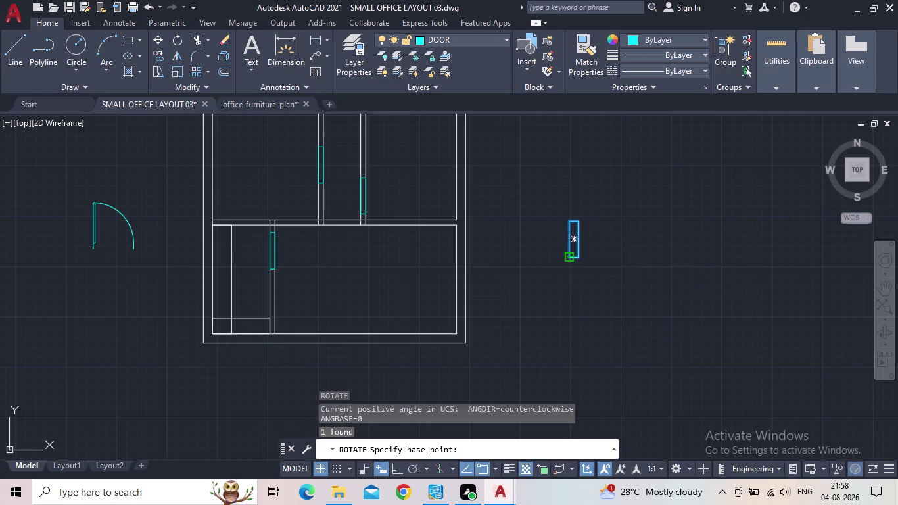
click(395, 472)
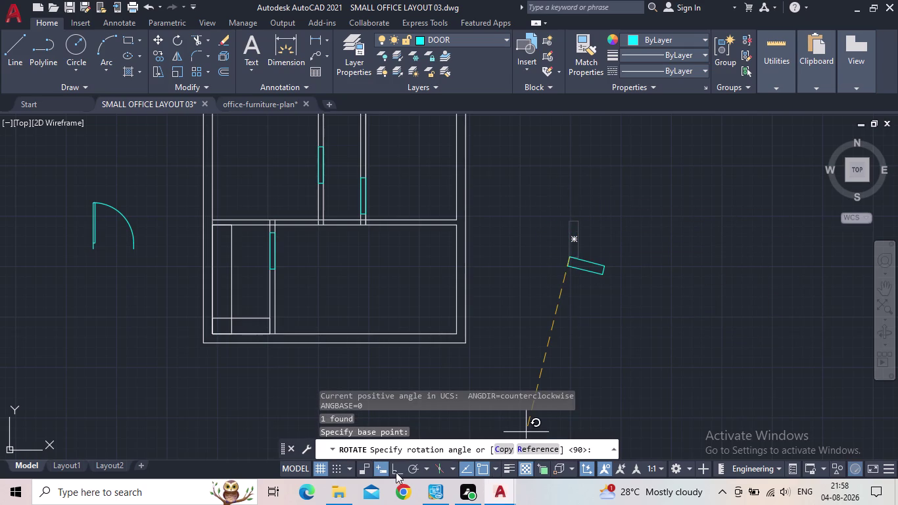
click(589, 198)
click(581, 265)
click(505, 245)
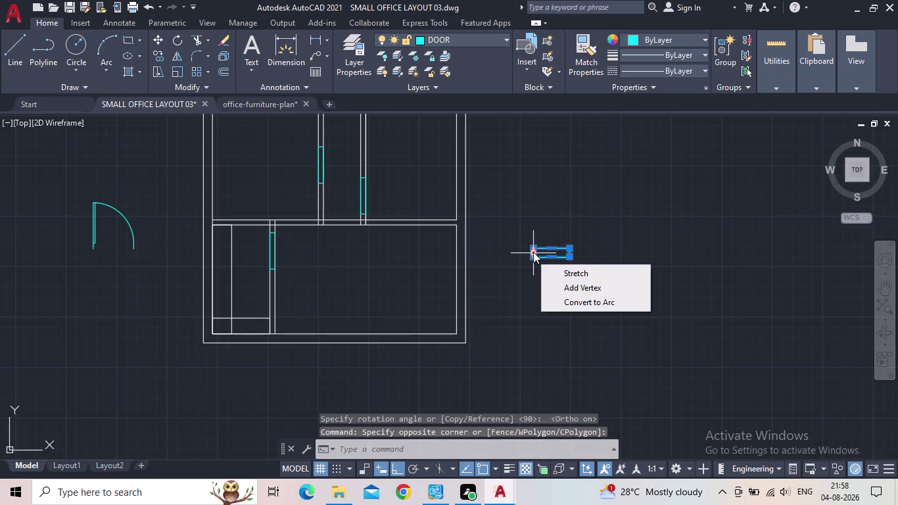
scroll(up, 3)
scroll(up, 3)
middle_click(566, 206)
scroll(down, 3)
middle_drag(570, 214, 578, 236)
key(c)
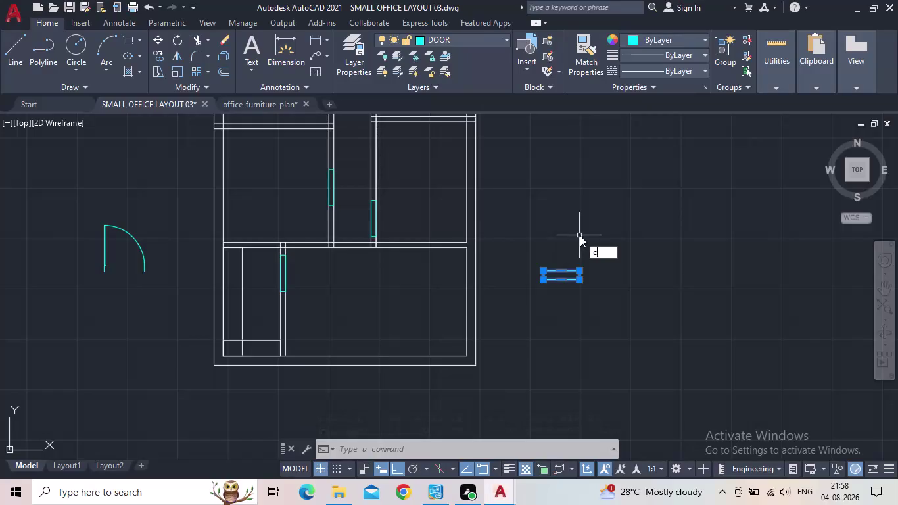
key(o)
key(Return)
scroll(up, 3)
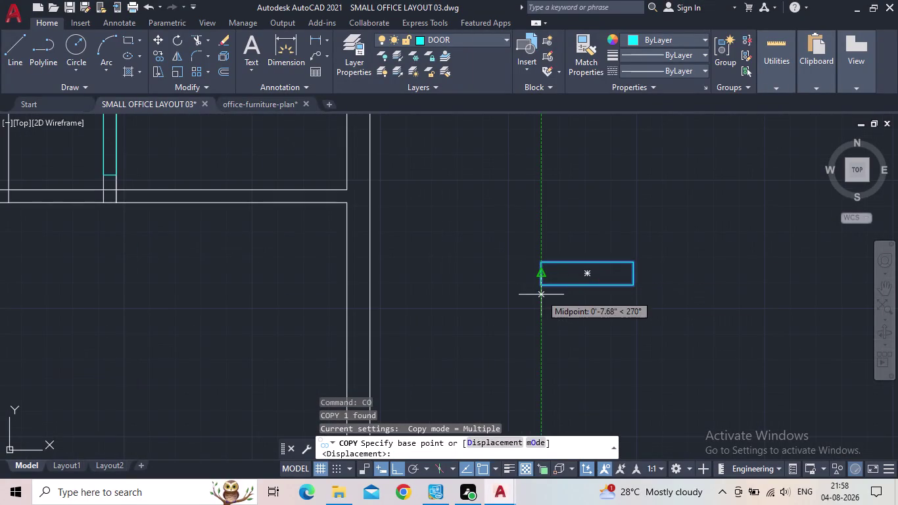
click(540, 287)
middle_drag(484, 299, 526, 284)
scroll(down, 3)
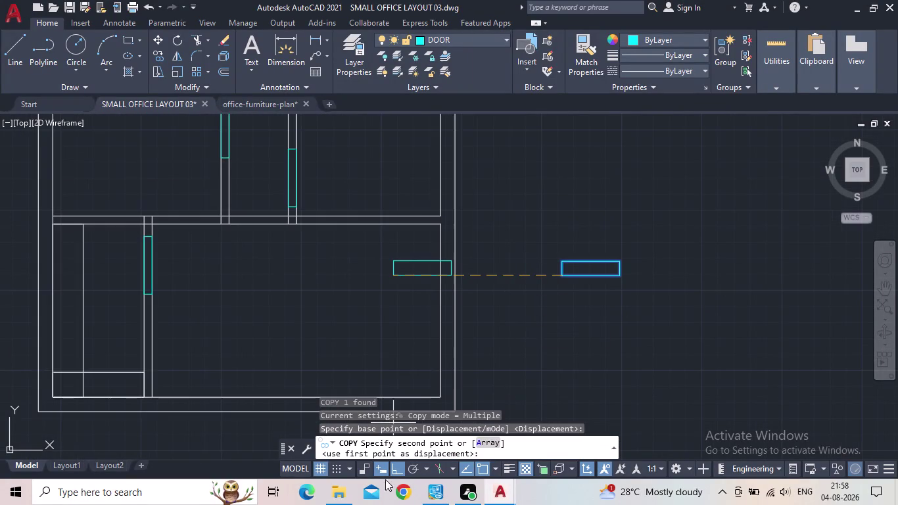
click(396, 471)
middle_drag(445, 281, 483, 269)
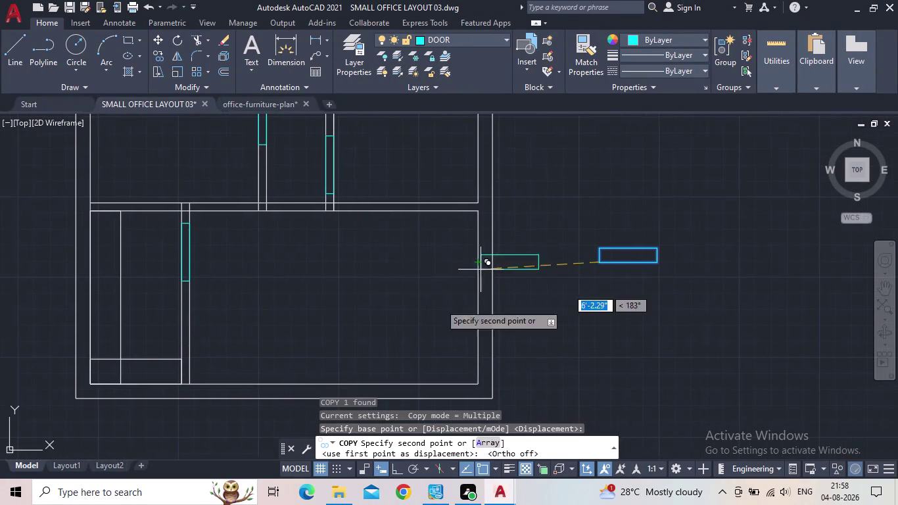
middle_drag(327, 355, 429, 294)
scroll(up, 3)
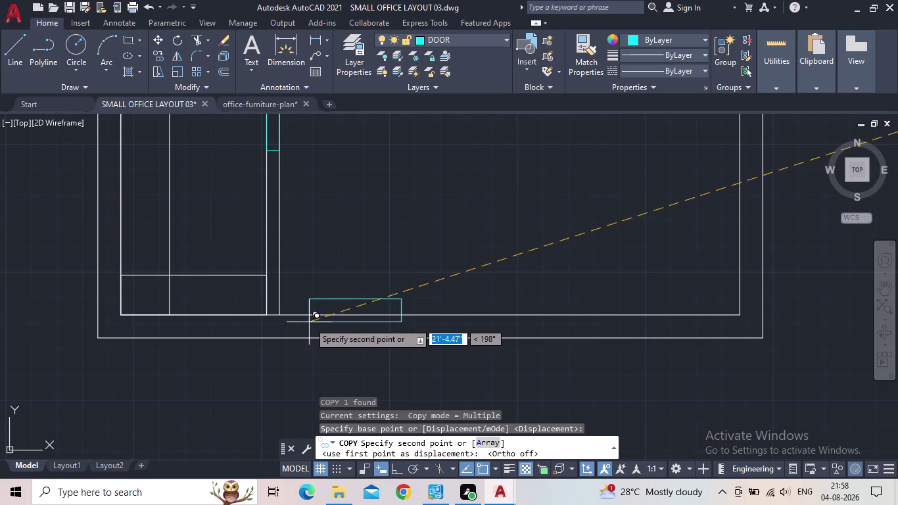
middle_drag(407, 281, 168, 386)
scroll(down, 3)
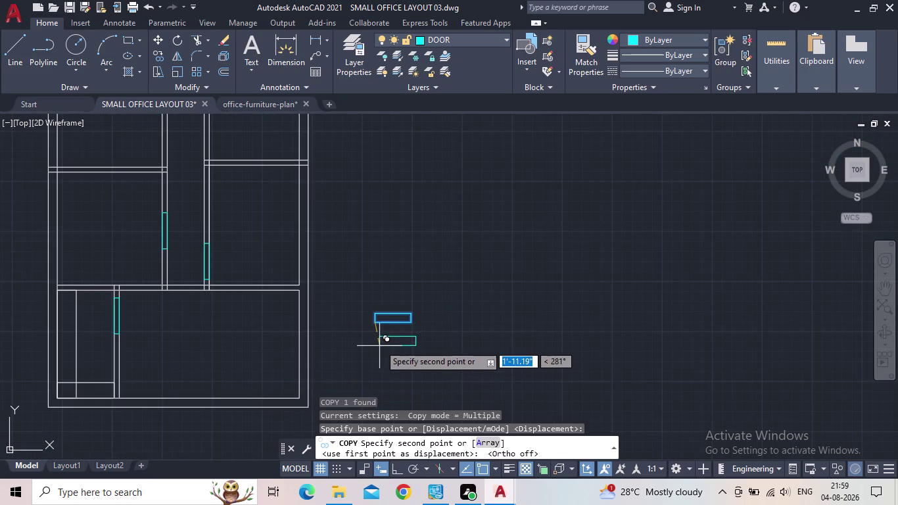
key(Escape)
scroll(down, 3)
text(t)
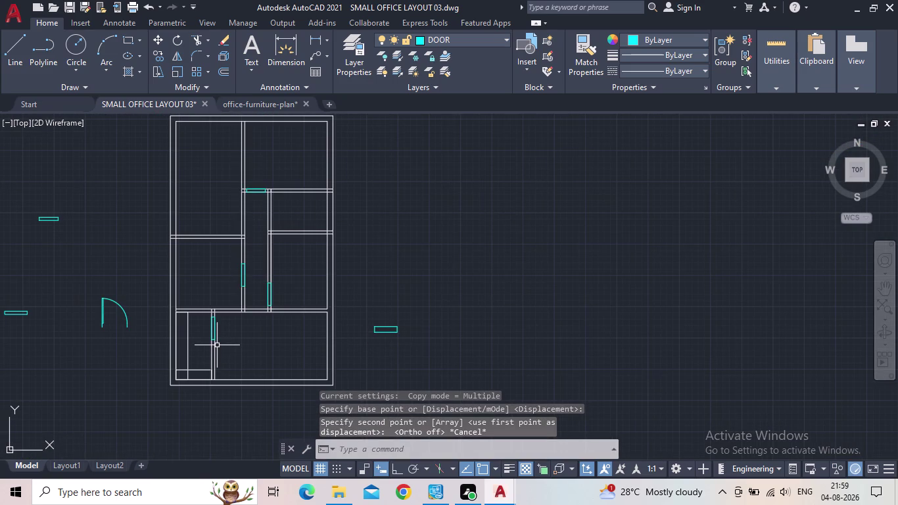
text(r)
key(space)
Fence-trim the wall lines at the left and right door openings.
scroll(up, 3)
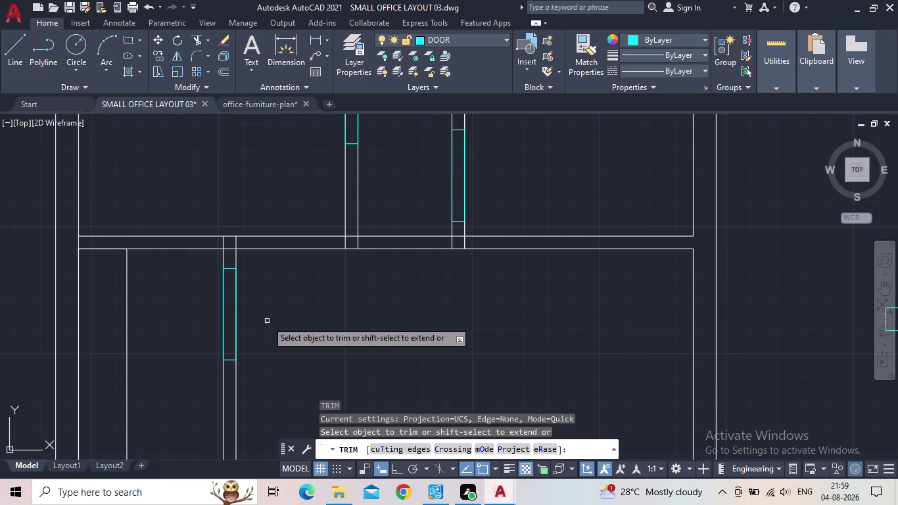
drag(264, 319, 202, 319)
scroll(up, 3)
middle_drag(263, 299, 158, 373)
scroll(down, 3)
scroll(down, 3)
scroll(up, 3)
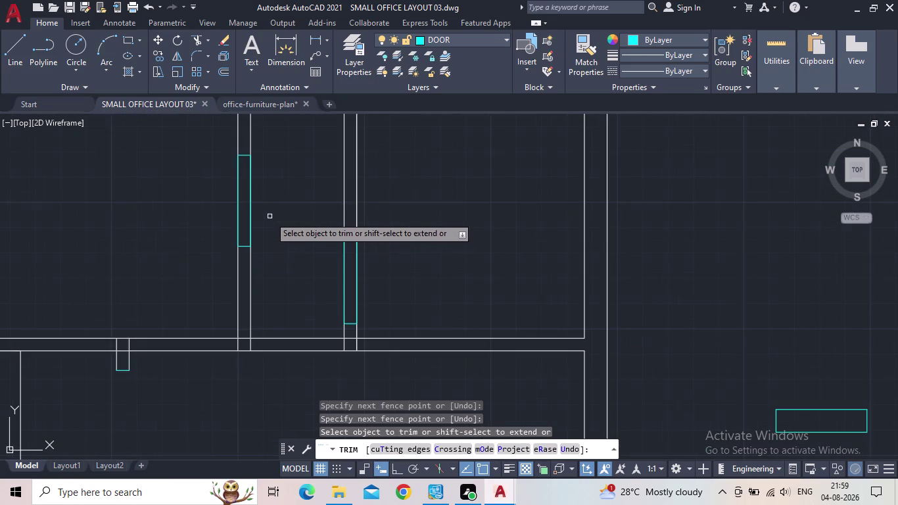
drag(265, 195, 203, 209)
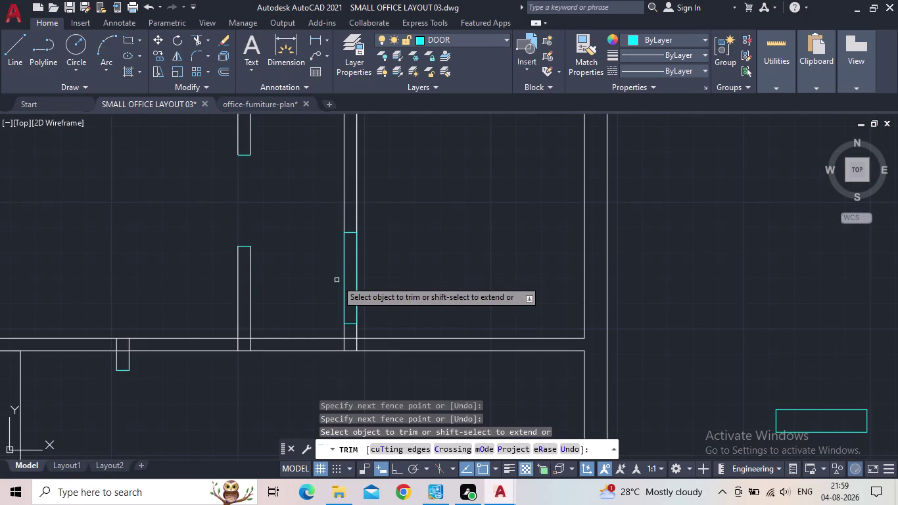
drag(330, 279, 387, 272)
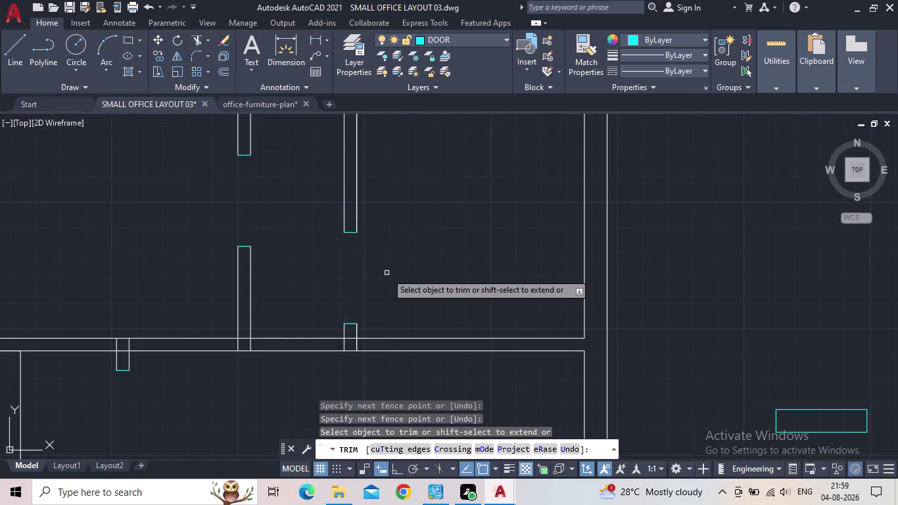
Recenter the whole plan, exit TRIM, and select the horizontal door panel at lower left.
scroll(down, 3)
middle_drag(386, 273, 460, 335)
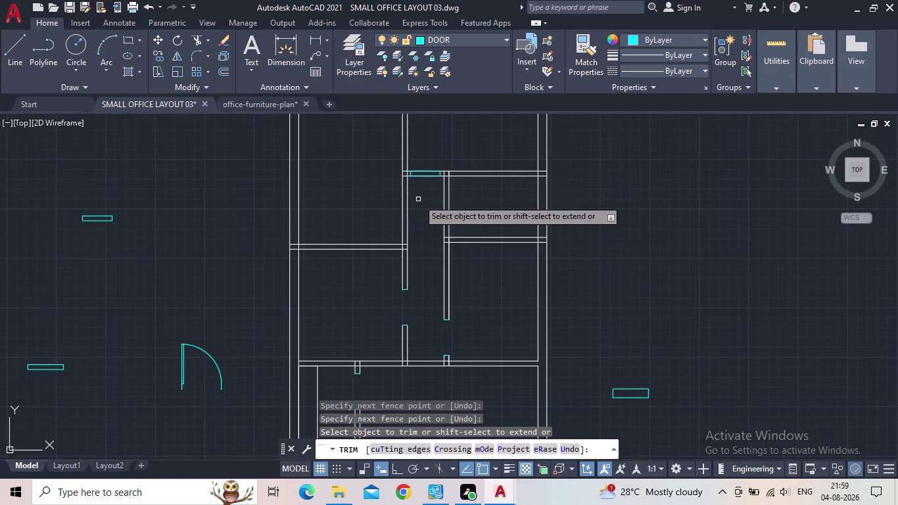
scroll(up, 3)
drag(426, 184, 433, 145)
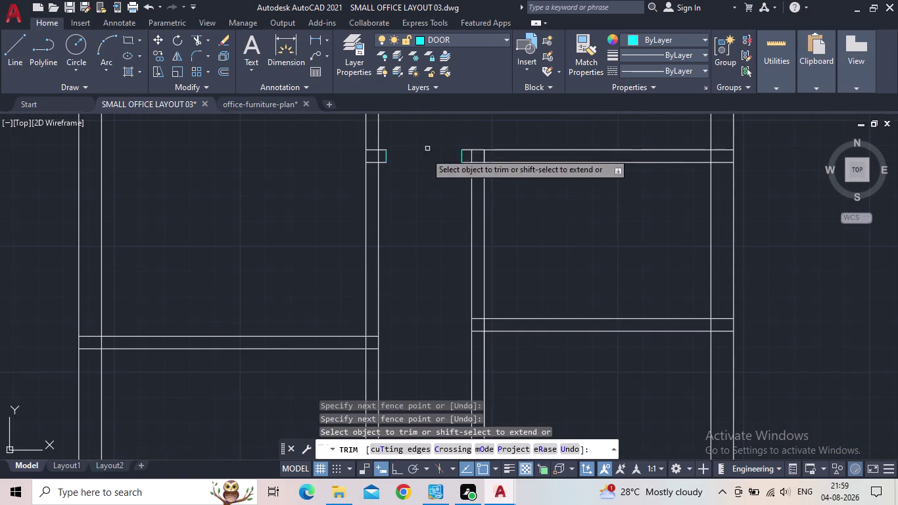
scroll(down, 3)
middle_drag(431, 214, 430, 238)
scroll(down, 3)
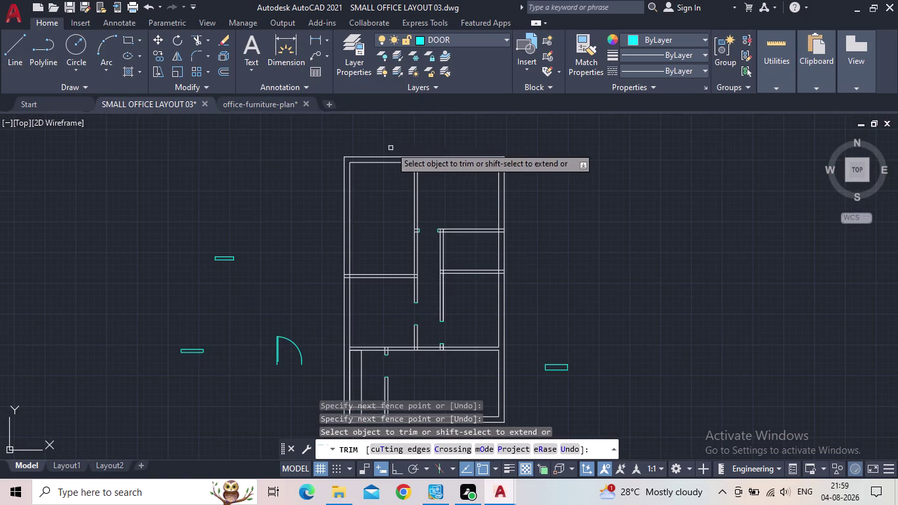
middle_drag(293, 287, 307, 298)
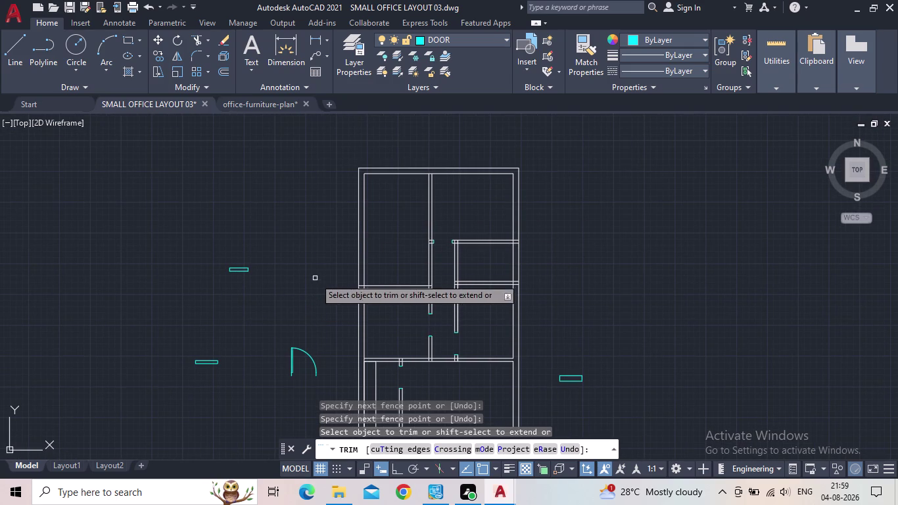
key(Escape)
drag(255, 372, 248, 367)
click(159, 330)
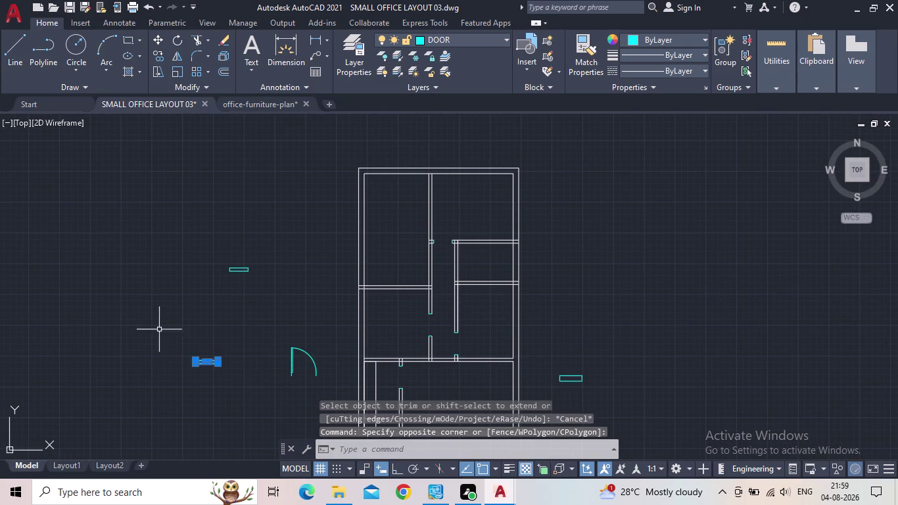
Rotate the lower-left door panel 90° upright with Ortho on.
key(r)
key(o)
key(Return)
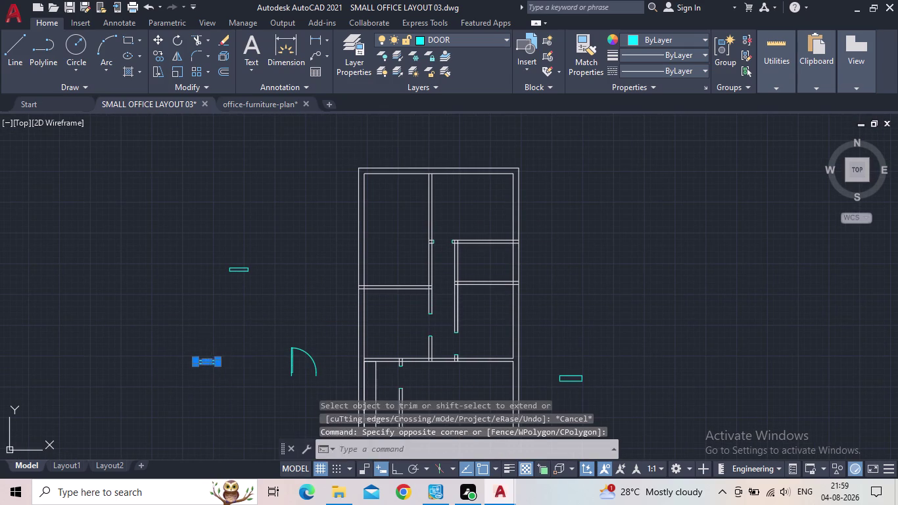
click(395, 469)
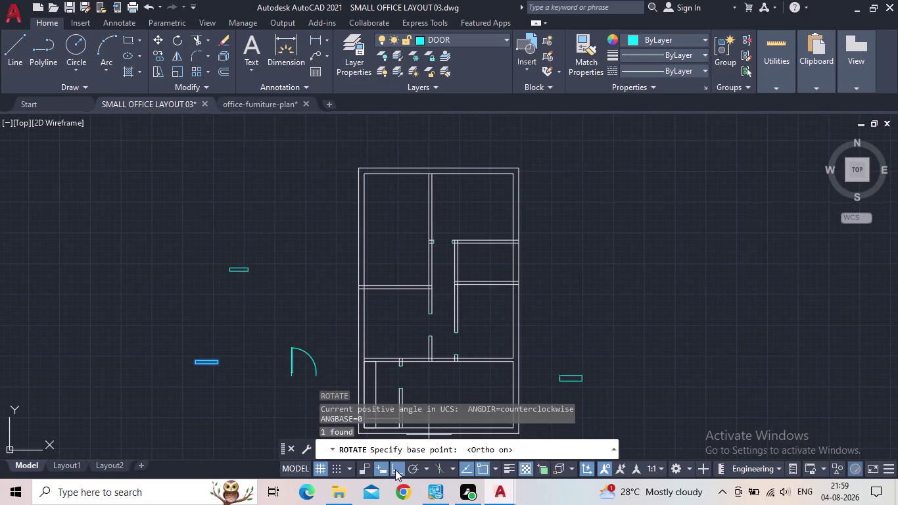
drag(218, 361, 219, 352)
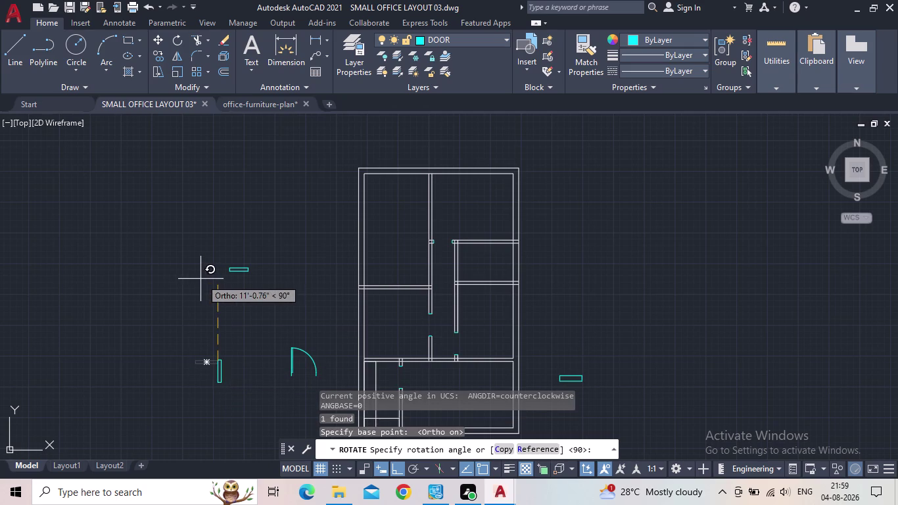
click(201, 279)
key(Escape)
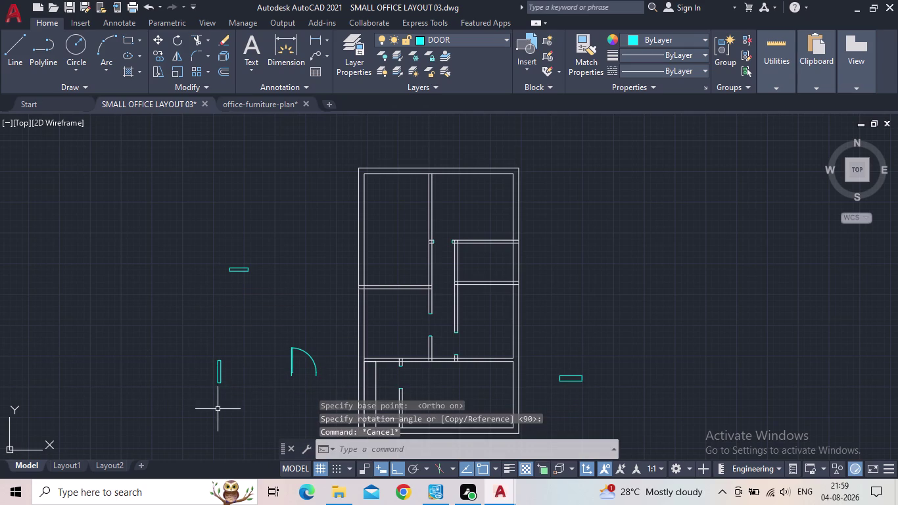
Select the upright door panel.
drag(238, 400, 234, 388)
click(193, 338)
scroll(up, 3)
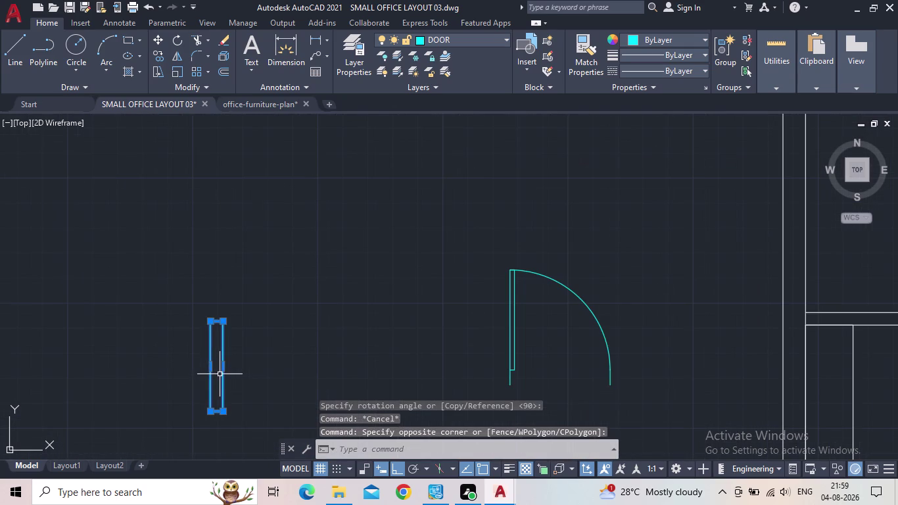
Start copying the upright panel from its top corner with Ortho off.
key(c)
key(o)
key(Return)
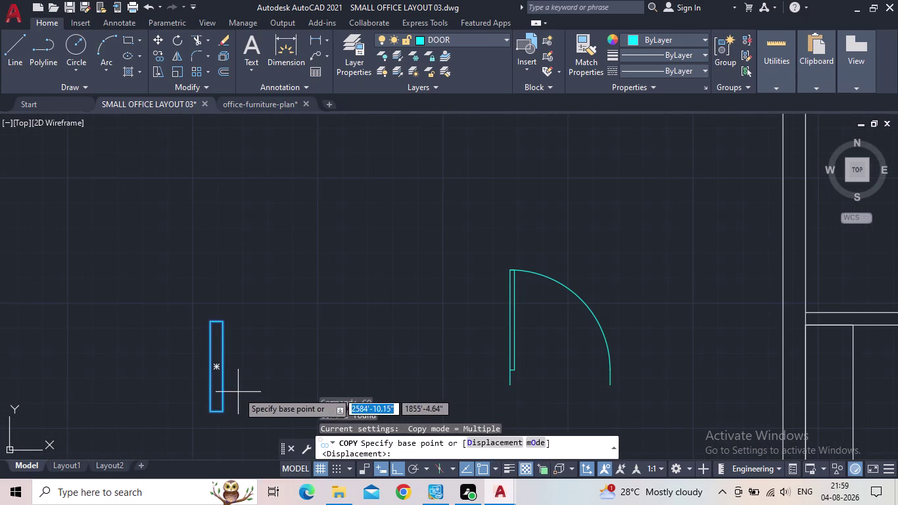
click(208, 322)
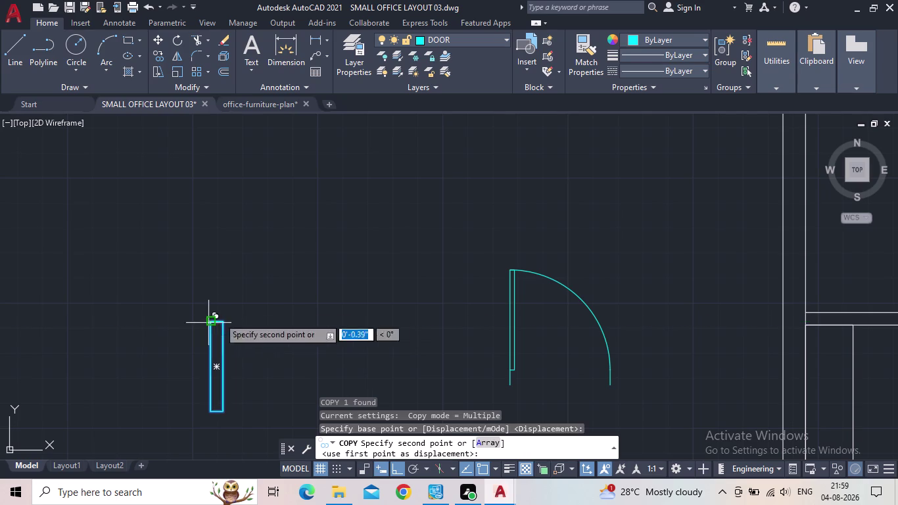
middle_click(425, 270)
scroll(down, 3)
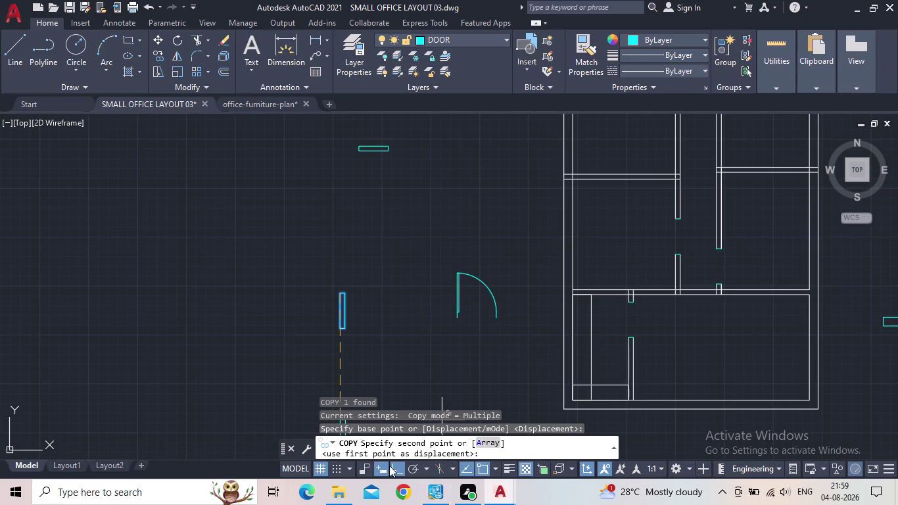
click(394, 467)
middle_drag(428, 239, 284, 372)
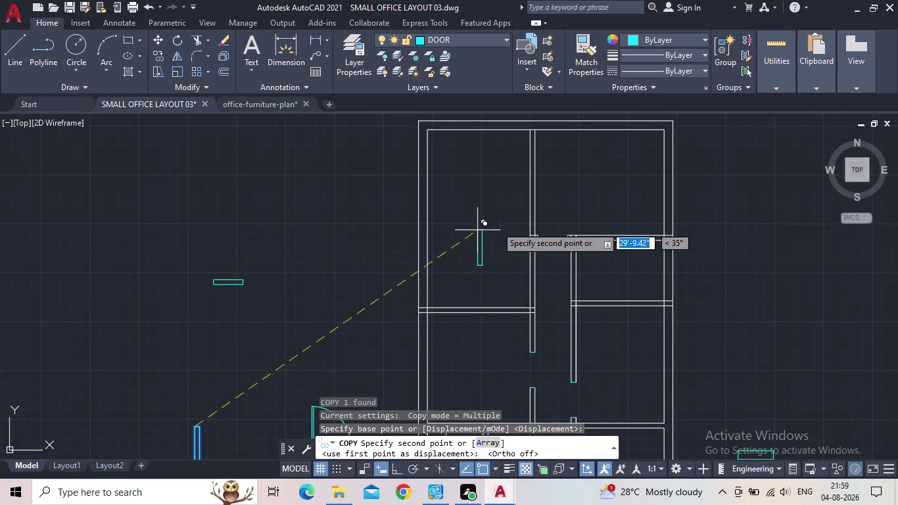
scroll(up, 3)
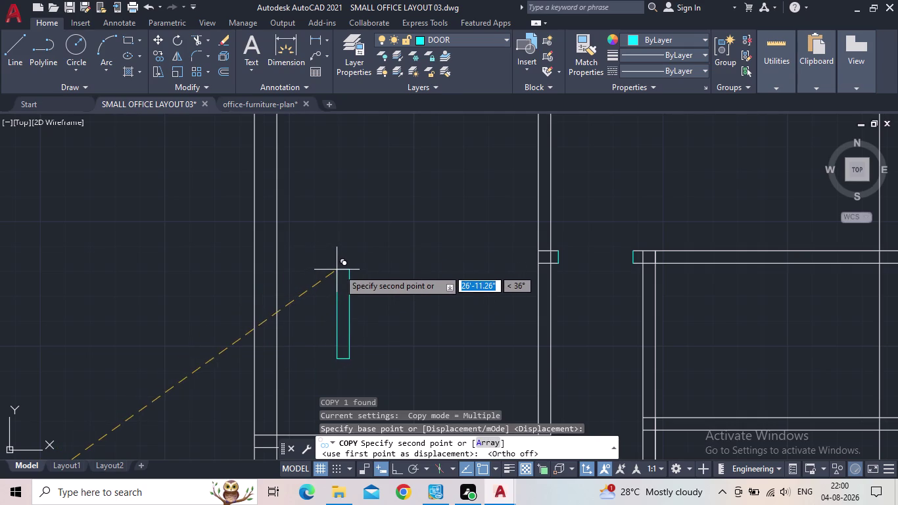
Drop the panel copy at the upper interior wall opening and end copying.
scroll(down, 3)
middle_drag(339, 268, 302, 262)
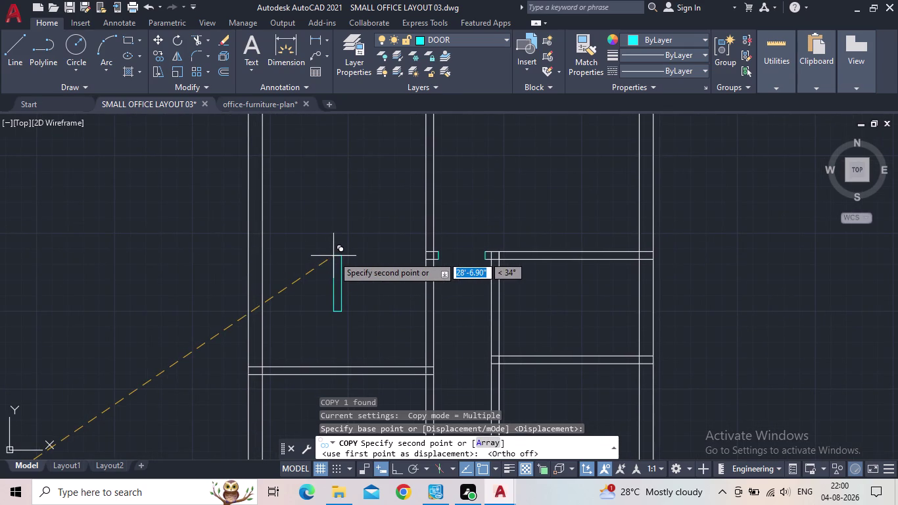
scroll(down, 3)
middle_click(333, 256)
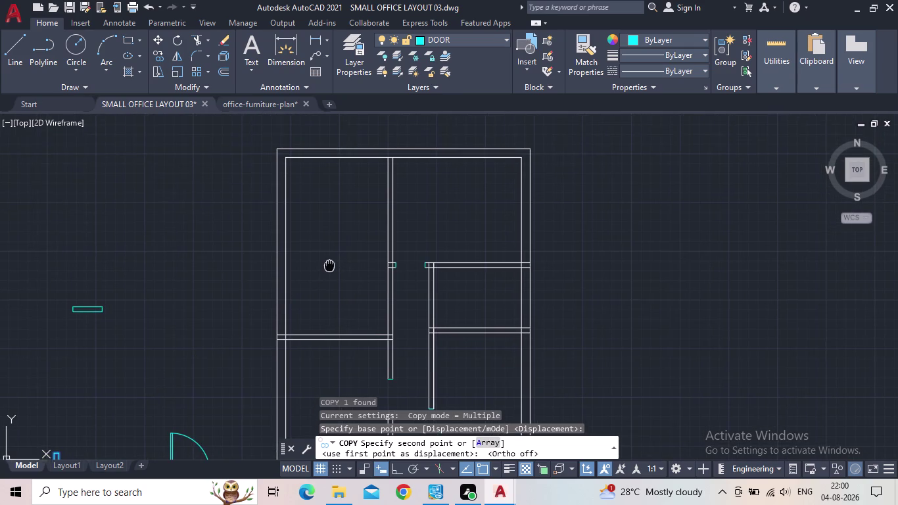
scroll(up, 3)
scroll(up, 3)
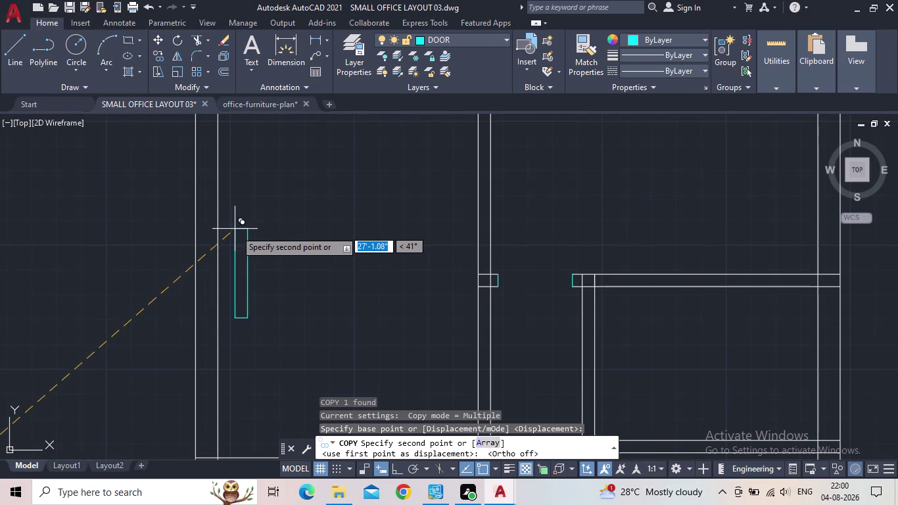
scroll(down, 3)
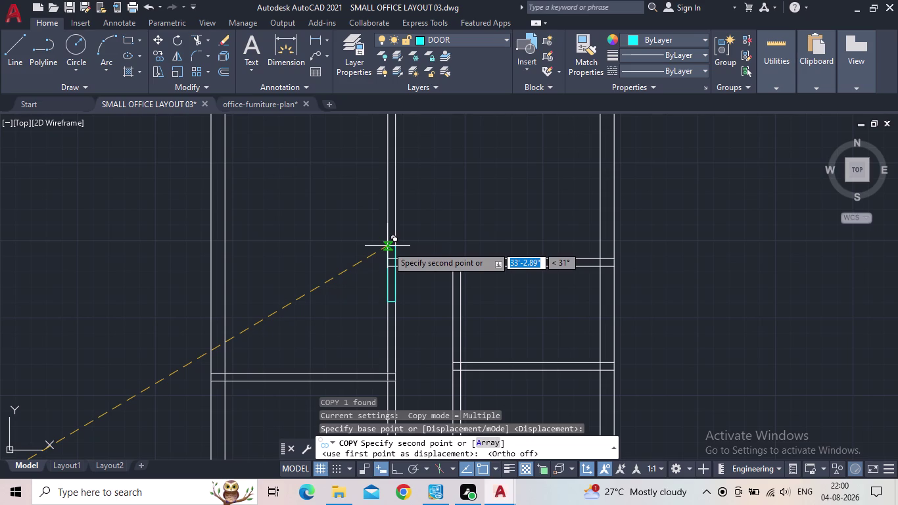
scroll(down, 3)
middle_drag(435, 181, 443, 204)
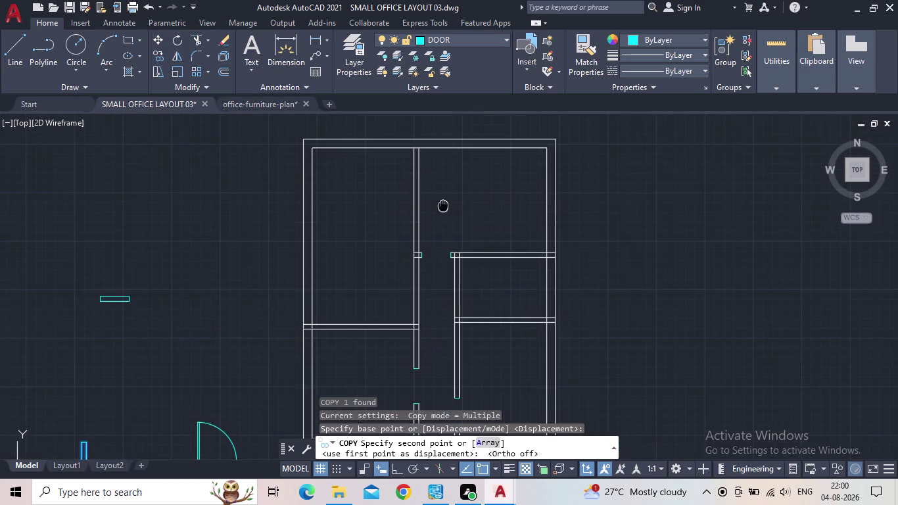
scroll(up, 3)
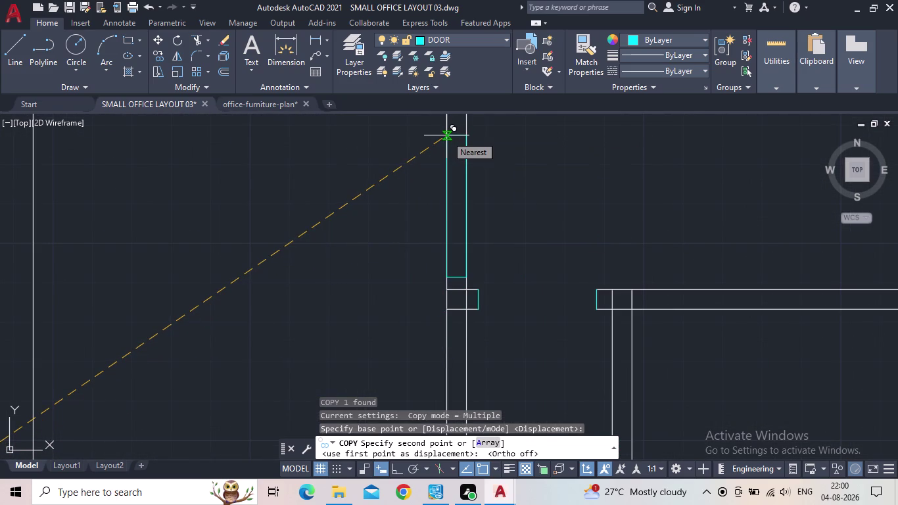
scroll(down, 3)
middle_drag(446, 136, 480, 203)
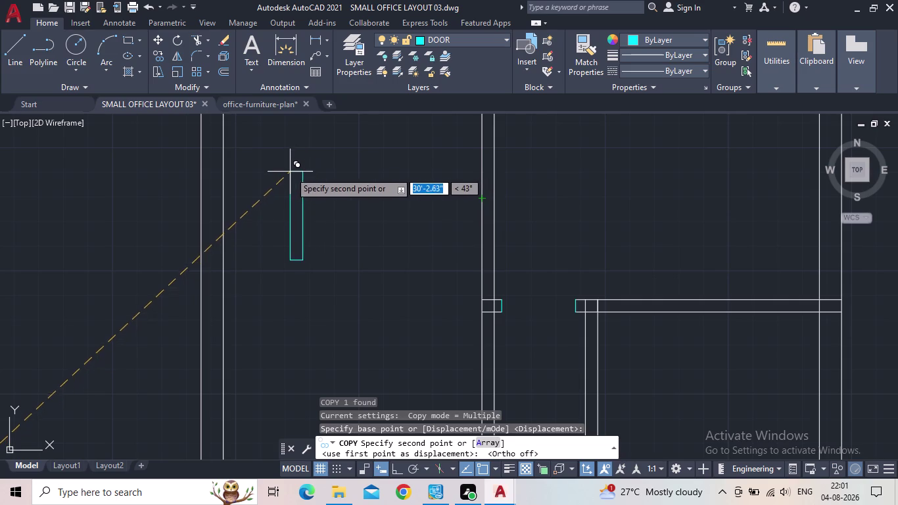
scroll(down, 3)
middle_drag(402, 222, 391, 237)
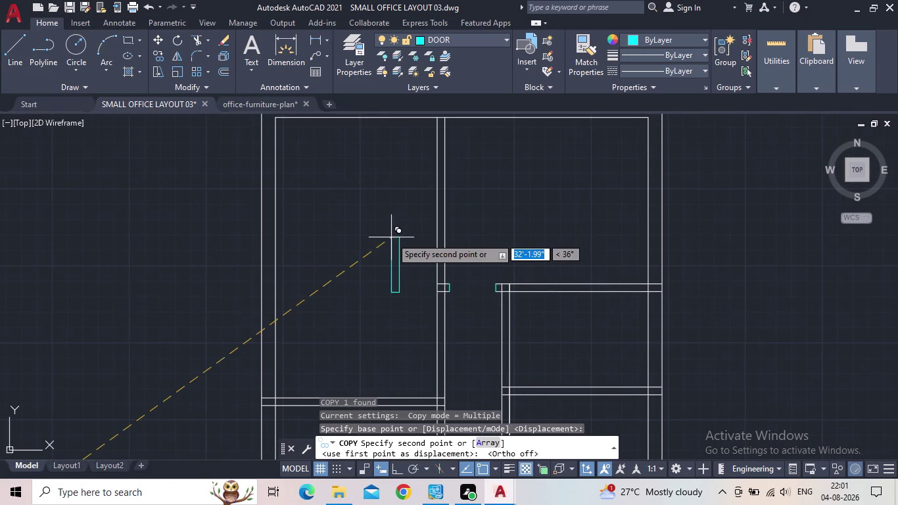
scroll(up, 3)
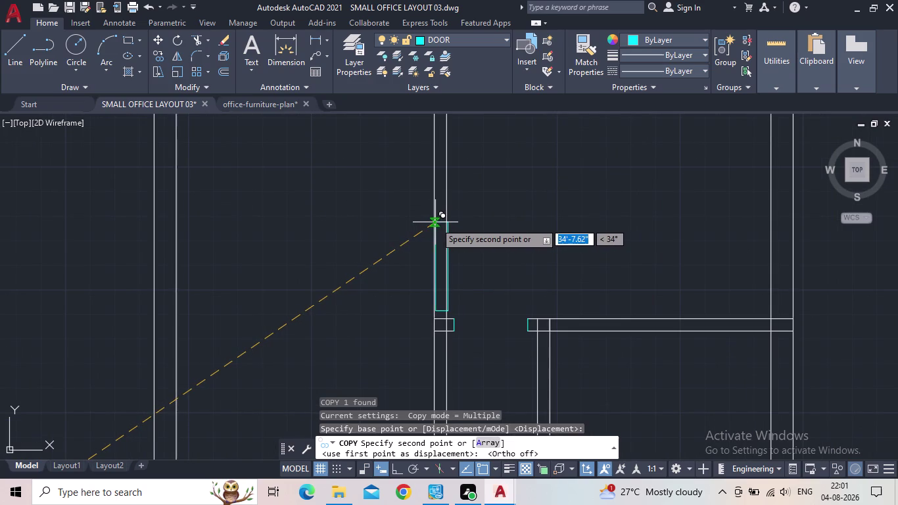
click(433, 222)
scroll(down, 3)
middle_drag(359, 217, 360, 223)
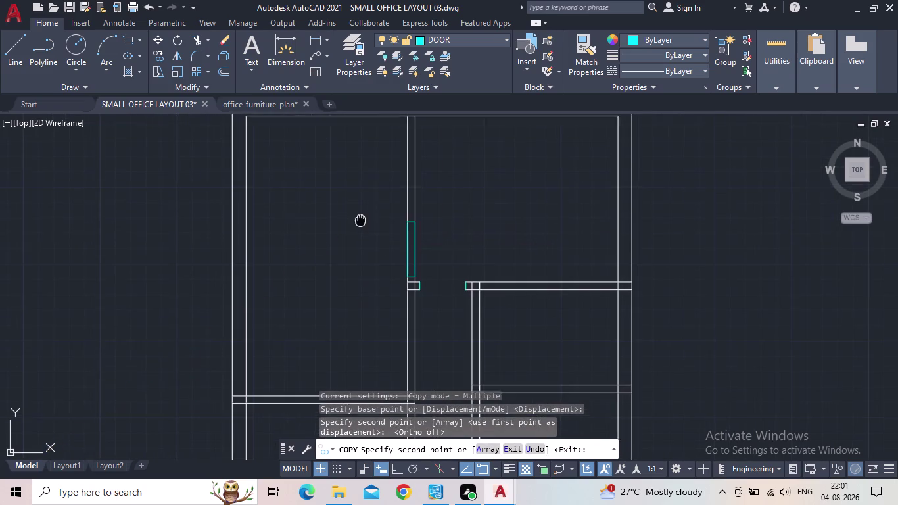
middle_drag(361, 223, 361, 253)
key(Escape)
scroll(up, 3)
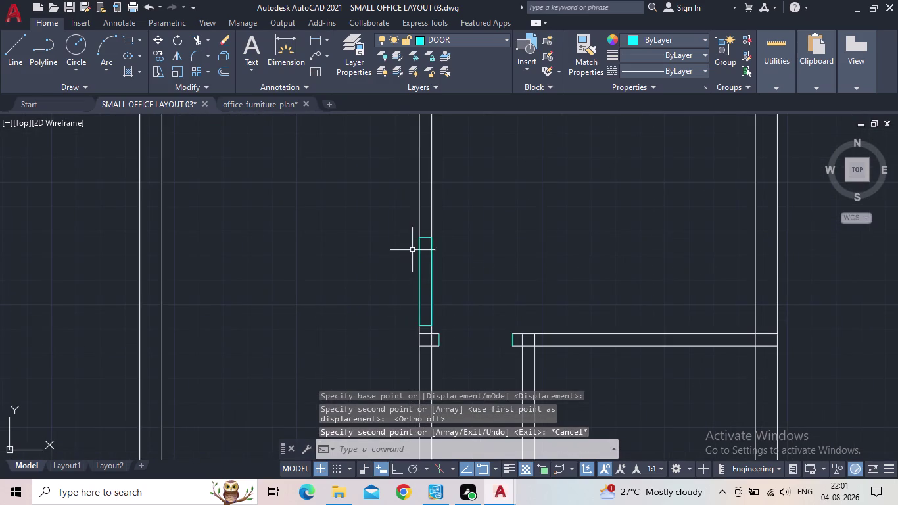
Move the copied door panel from its top corner to a new spot against the wall.
scroll(up, 3)
click(439, 230)
click(439, 225)
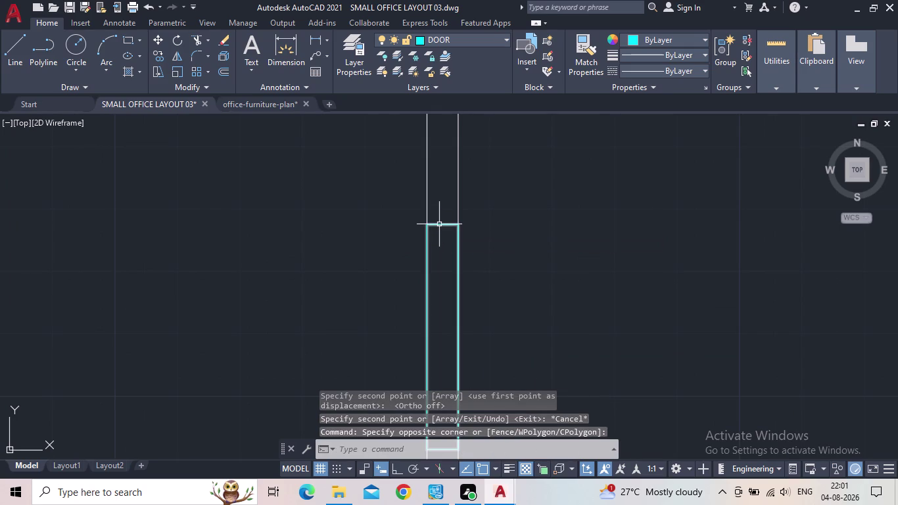
click(439, 224)
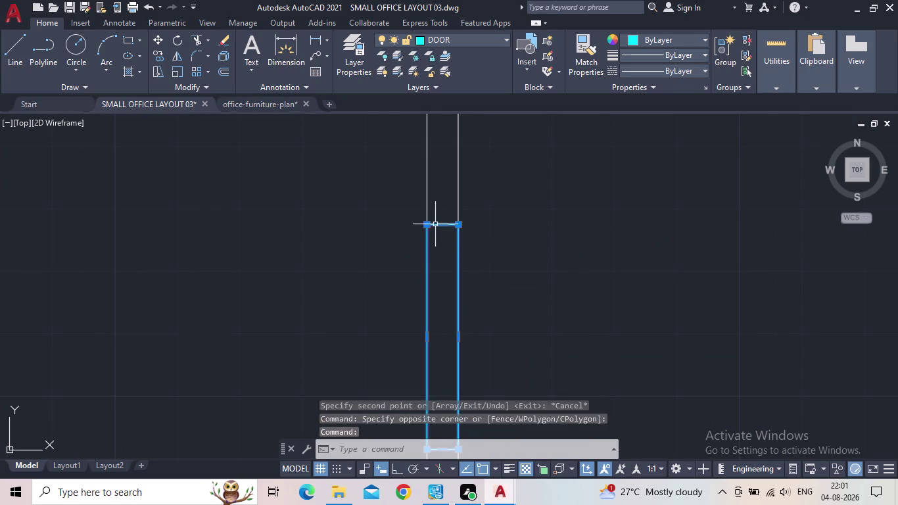
text(m)
key(space)
click(428, 225)
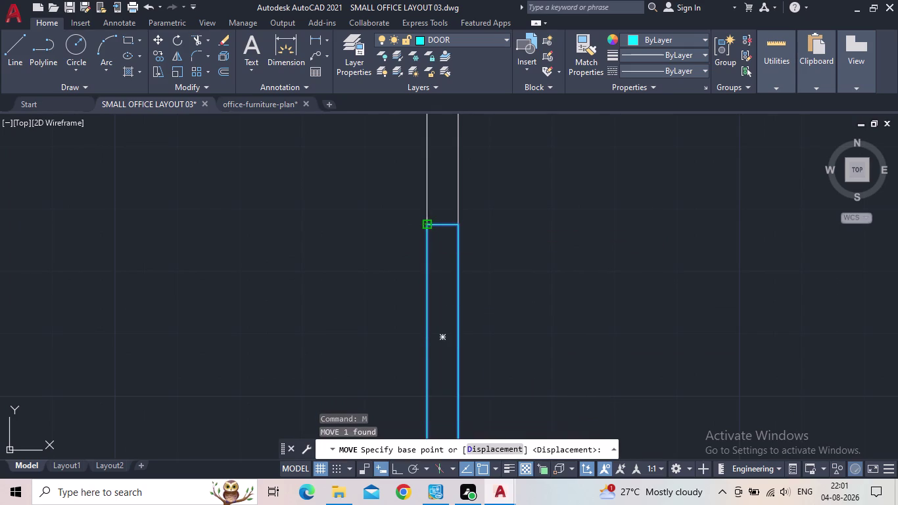
click(426, 182)
scroll(down, 3)
middle_click(476, 242)
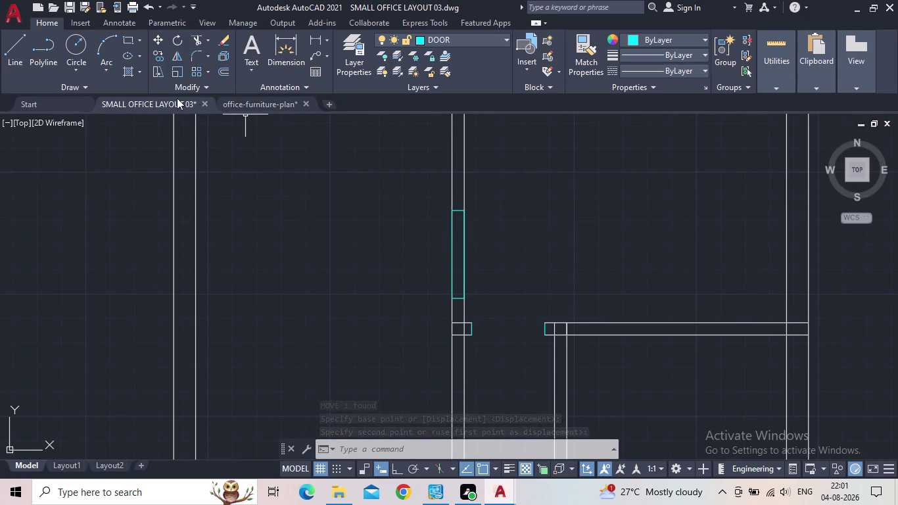
scroll(down, 3)
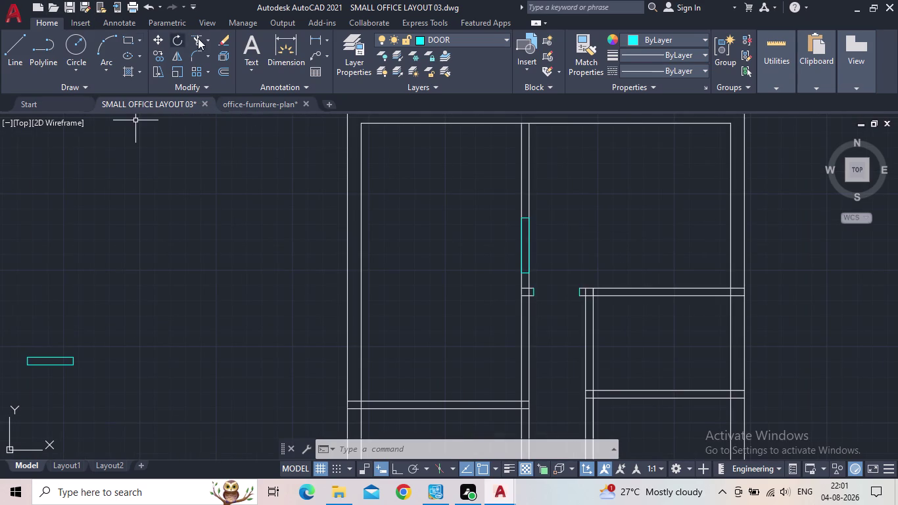
Start TRIM on the walls, then cancel it.
key(t)
key(r)
key(space)
scroll(down, 3)
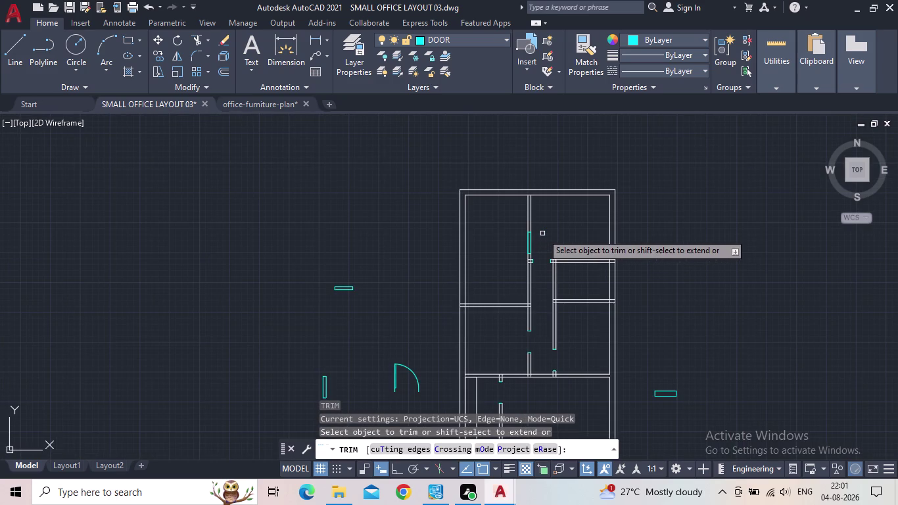
scroll(up, 3)
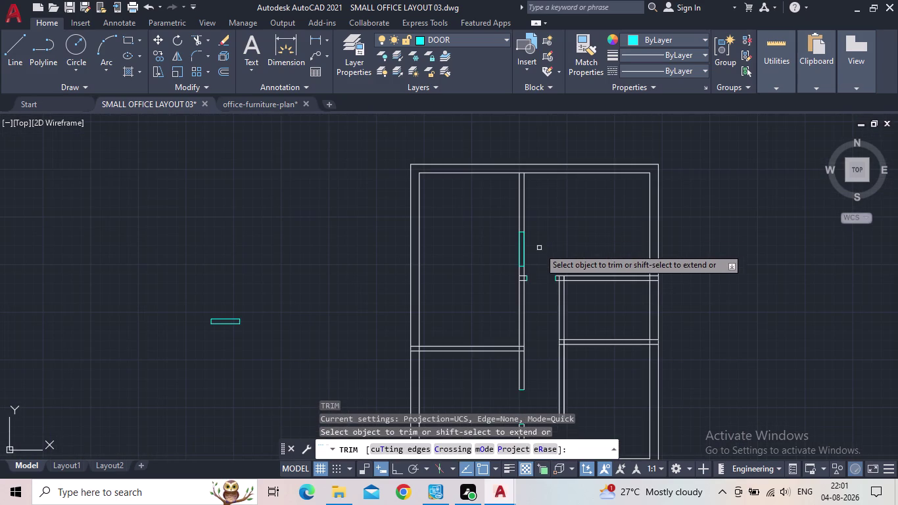
key(Escape)
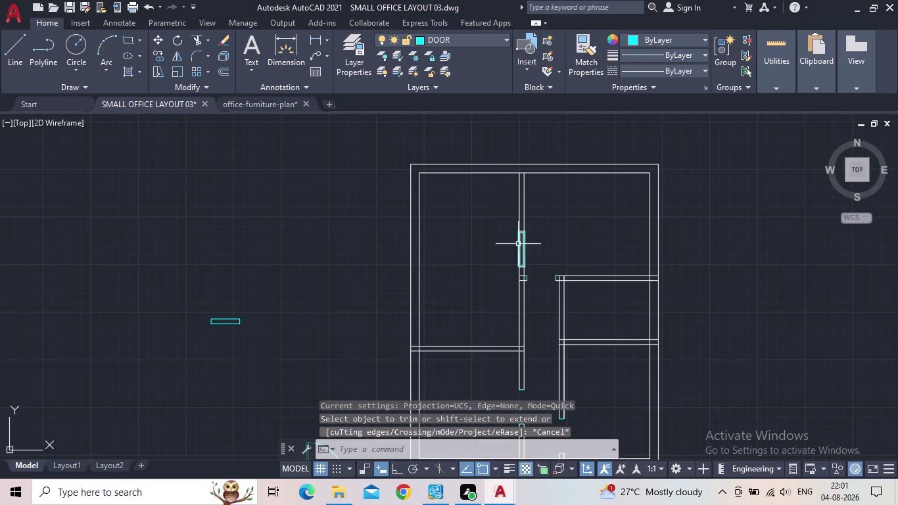
scroll(up, 3)
Move the vertical door panel from its top corner down to a lower point on the wall line.
click(528, 219)
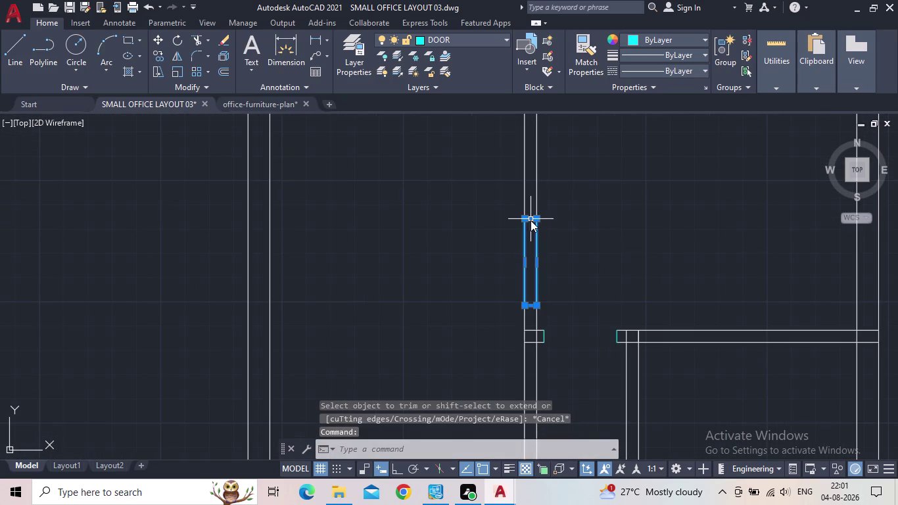
key(m)
key(space)
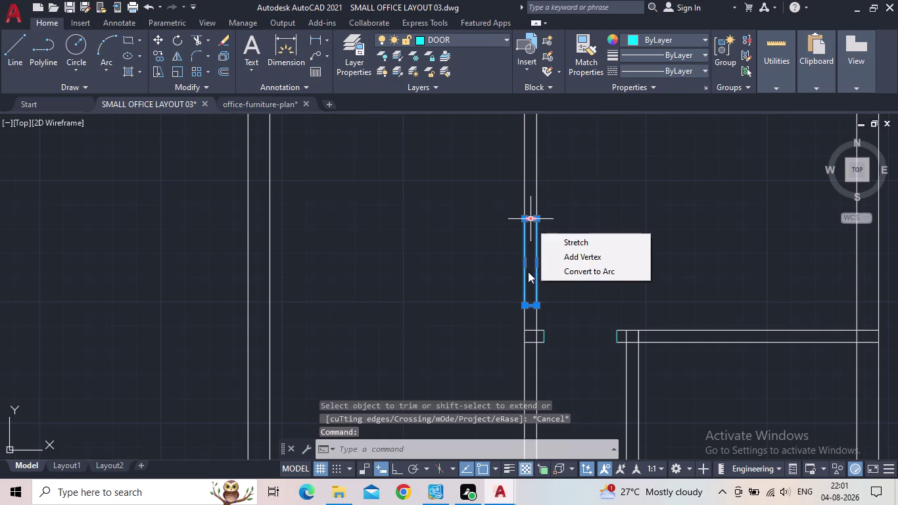
scroll(up, 3)
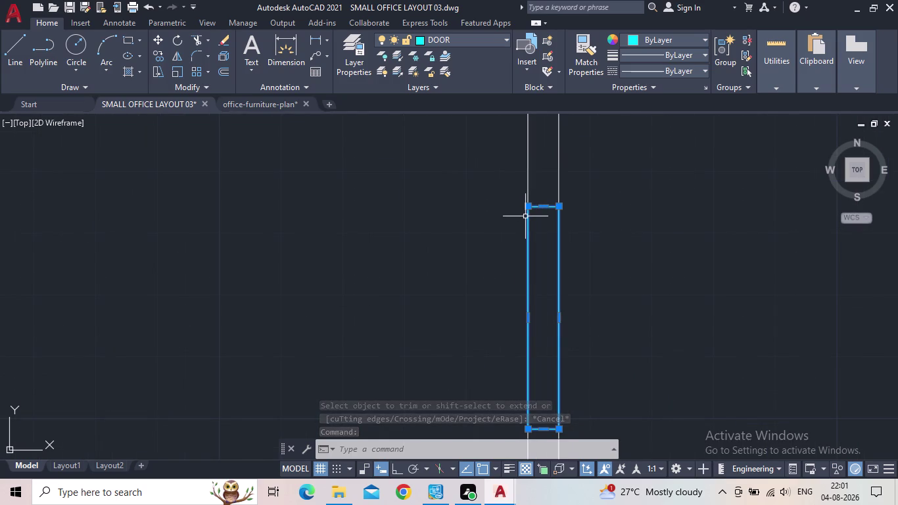
text(m)
key(space)
click(527, 210)
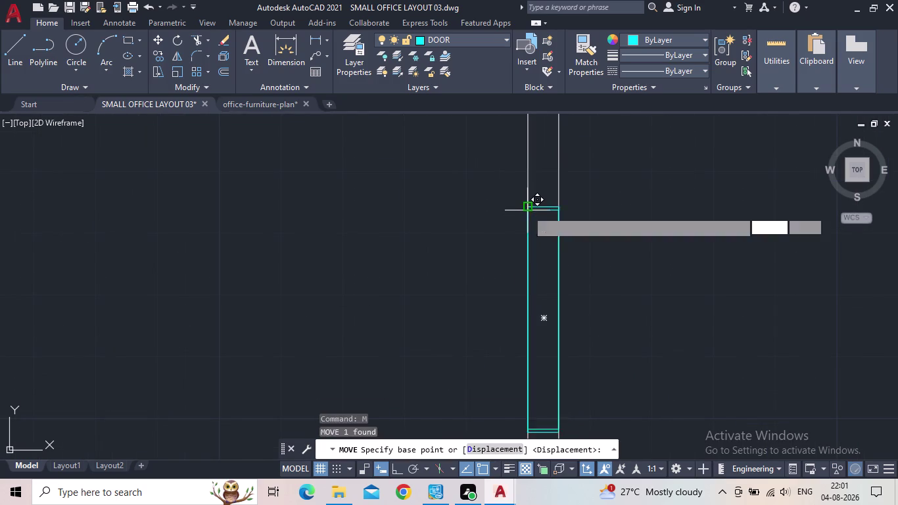
middle_drag(534, 283, 527, 240)
scroll(down, 3)
middle_drag(532, 268, 534, 134)
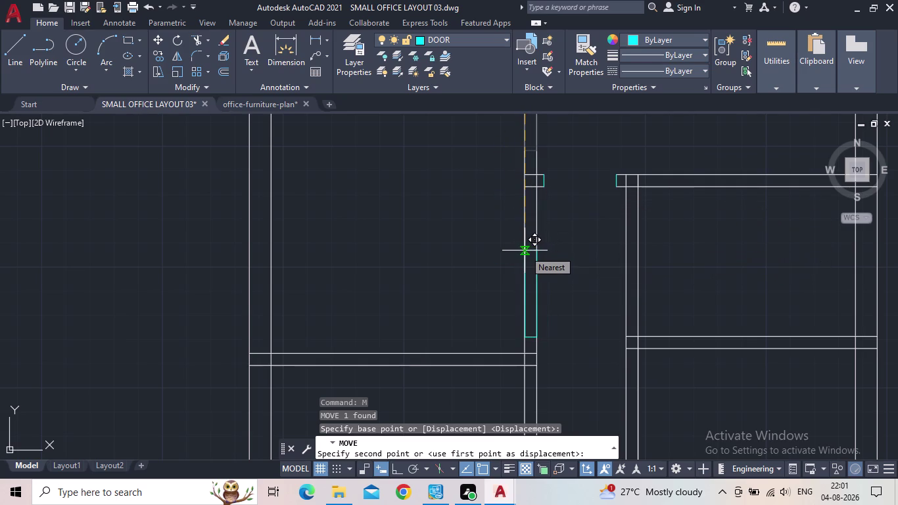
click(525, 250)
key(Escape)
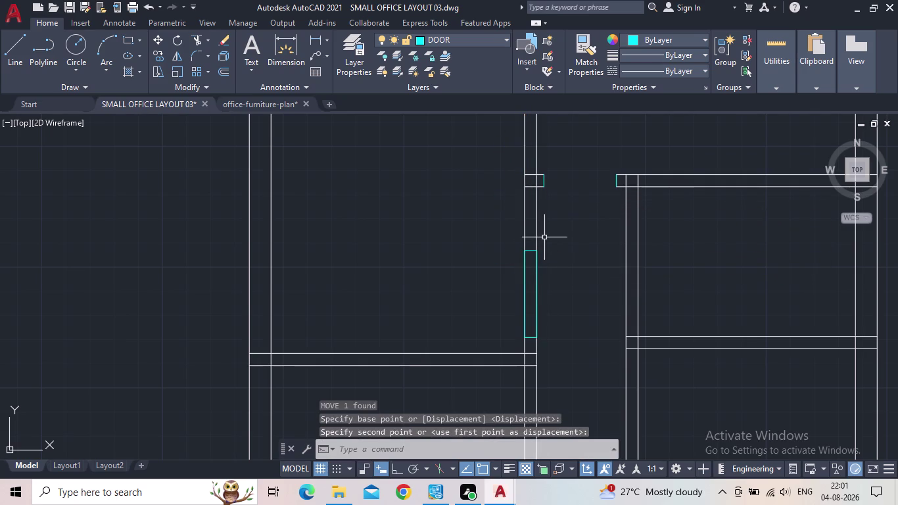
Fence-trim the wall lines across the door panel in the vertical partition, then end TRIM.
key(t)
key(r)
key(space)
drag(570, 277, 539, 295)
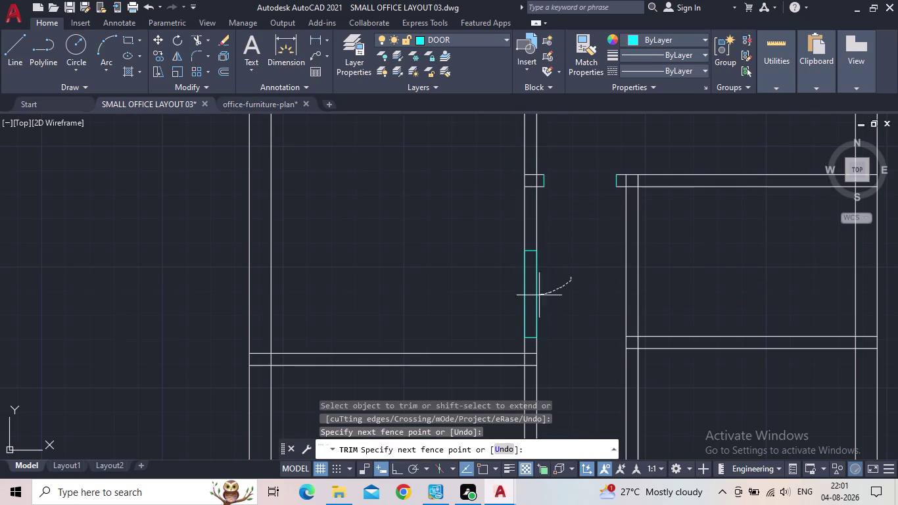
drag(539, 295, 506, 301)
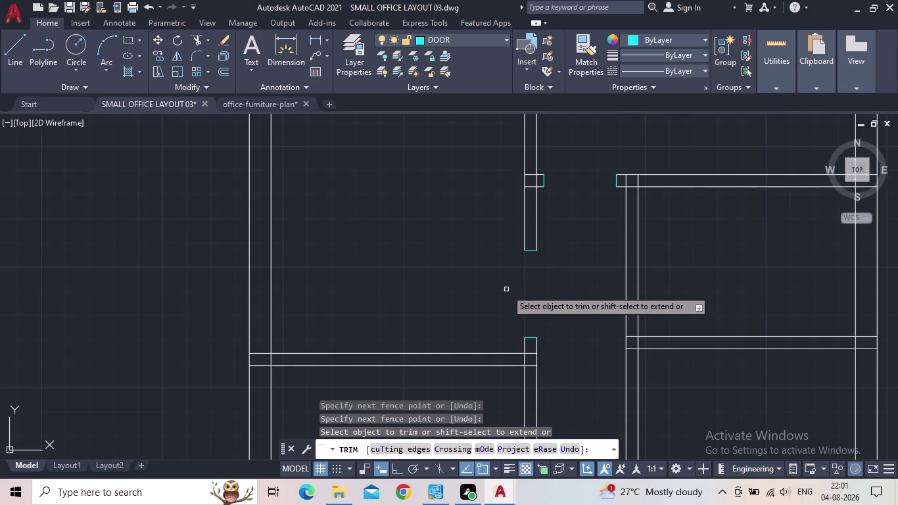
scroll(down, 3)
middle_drag(546, 323, 560, 363)
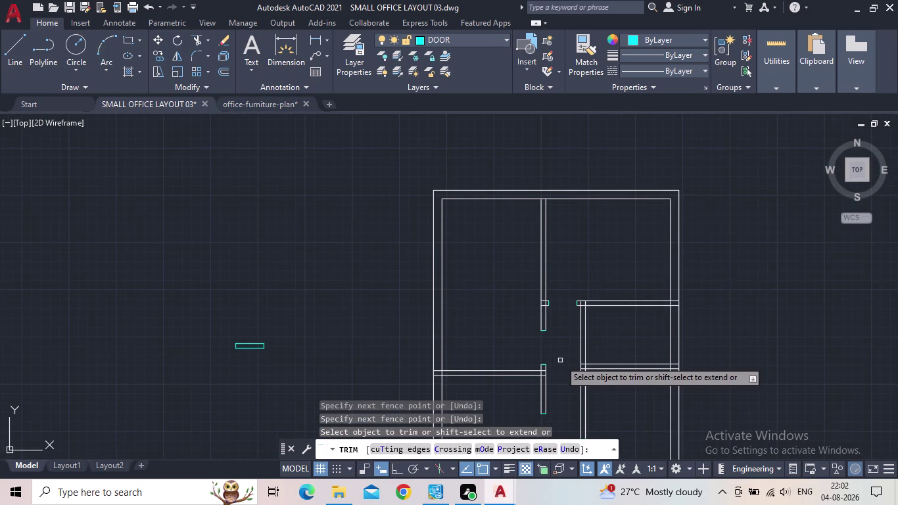
scroll(up, 3)
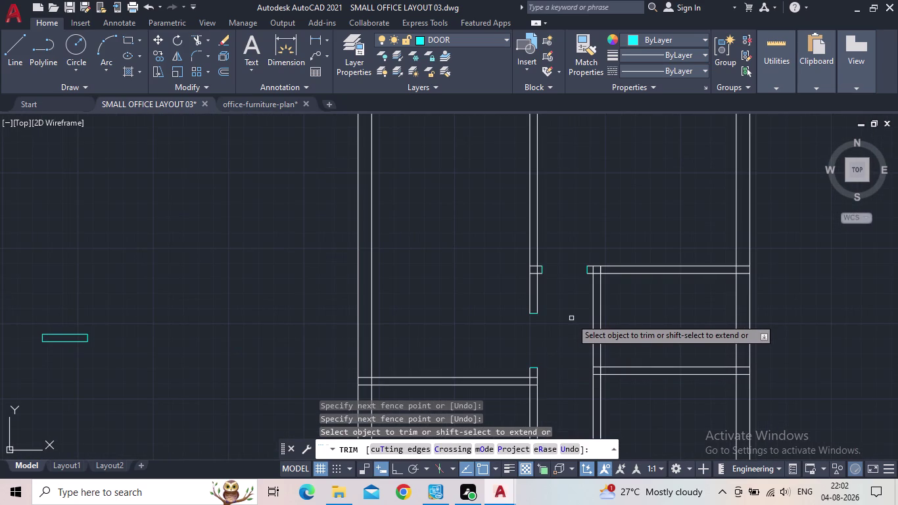
key(Escape)
Zoom and pan out to view the whole floor plan.
scroll(down, 3)
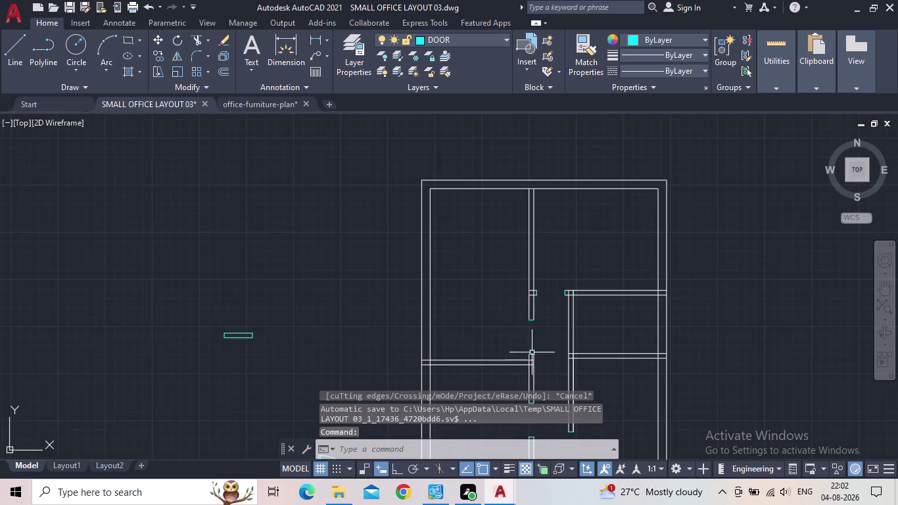
scroll(up, 3)
scroll(up, 3)
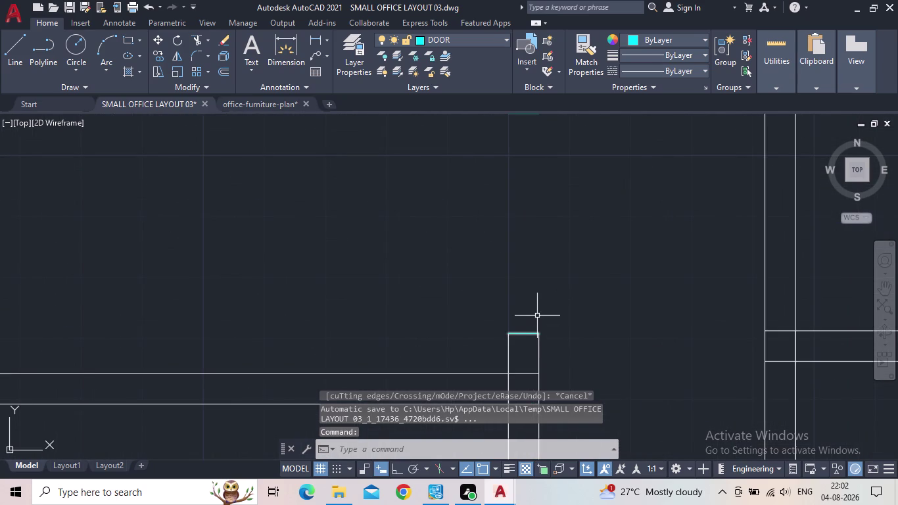
scroll(down, 3)
scroll(down, 3)
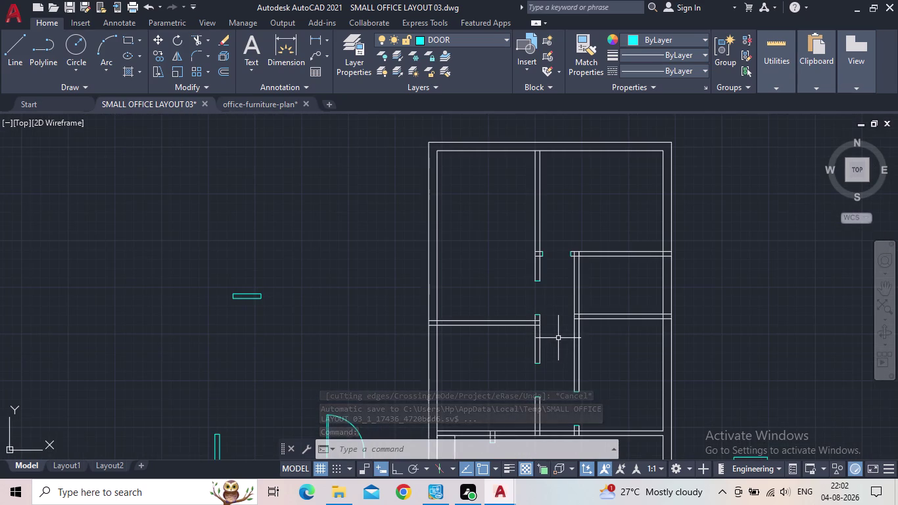
middle_drag(558, 338, 539, 349)
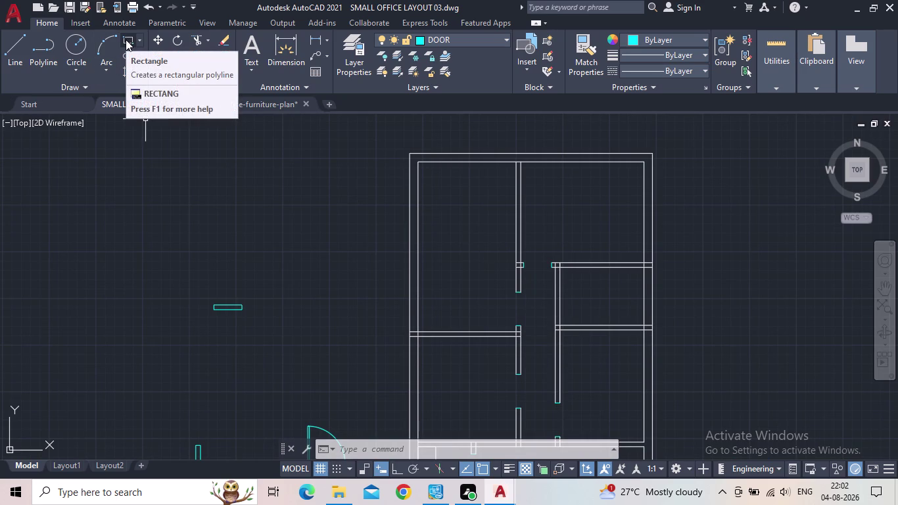
click(8, 60)
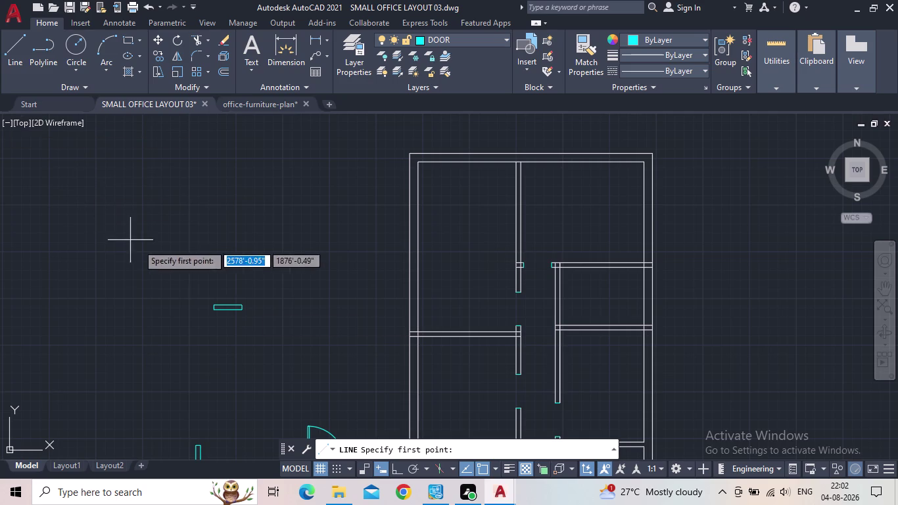
middle_drag(517, 315, 472, 288)
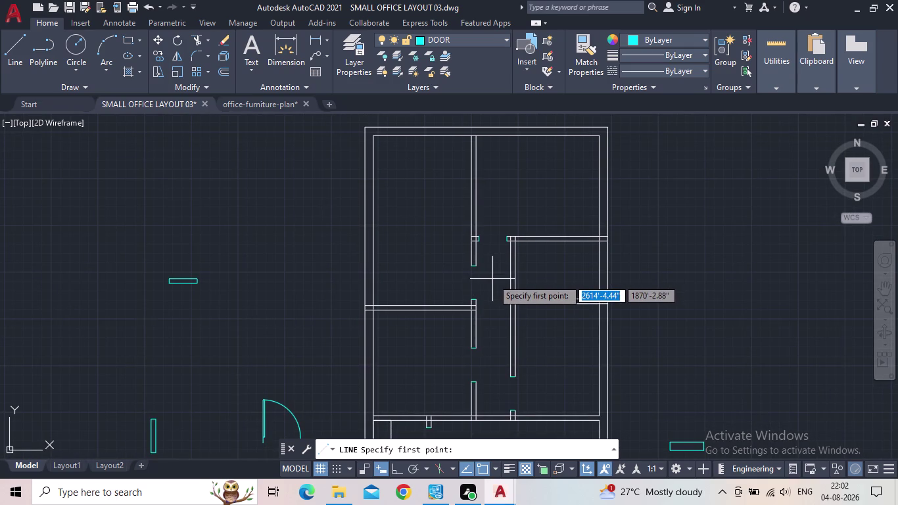
scroll(up, 3)
middle_drag(504, 282, 456, 292)
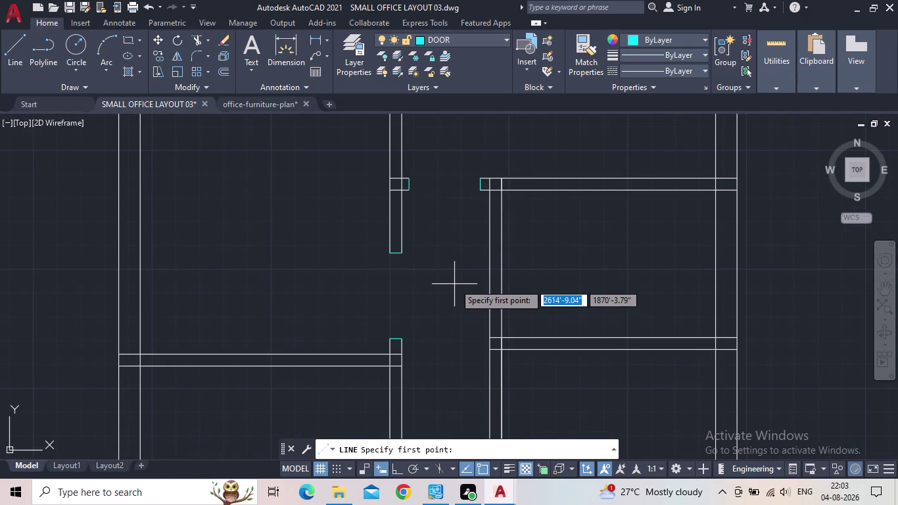
click(128, 44)
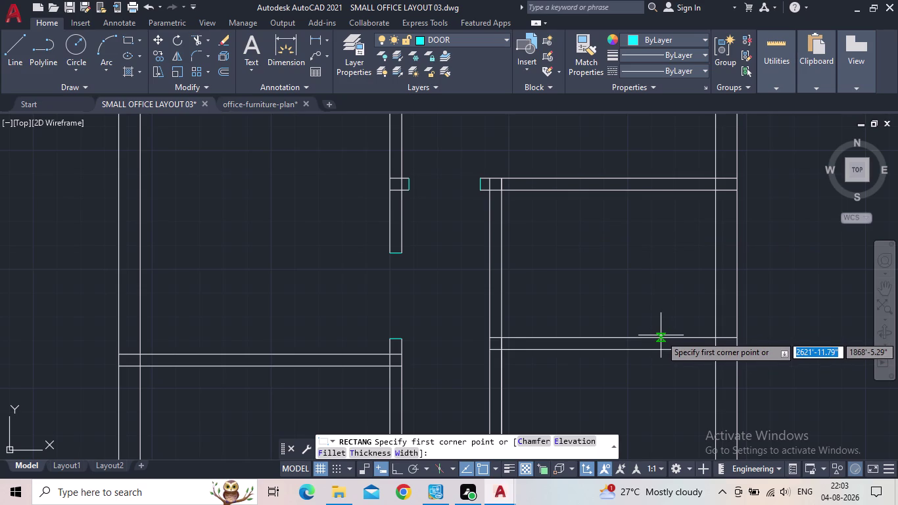
click(661, 338)
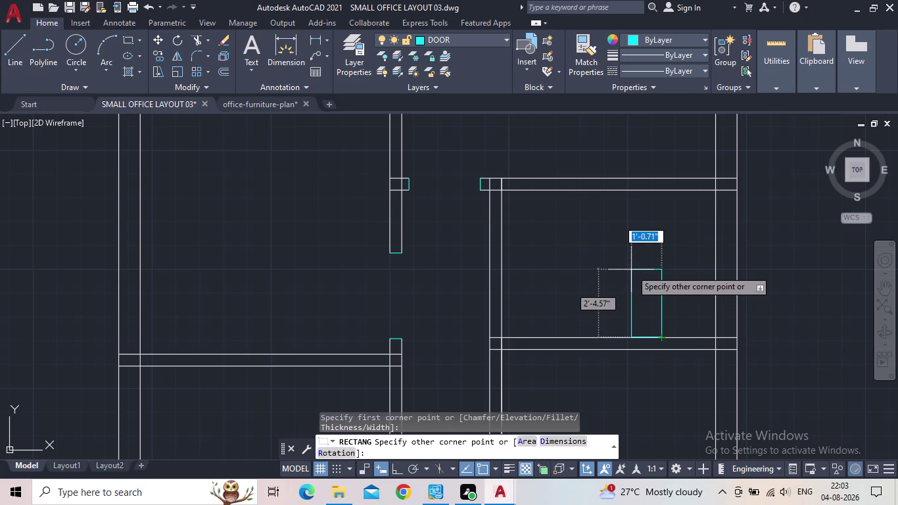
key(Escape)
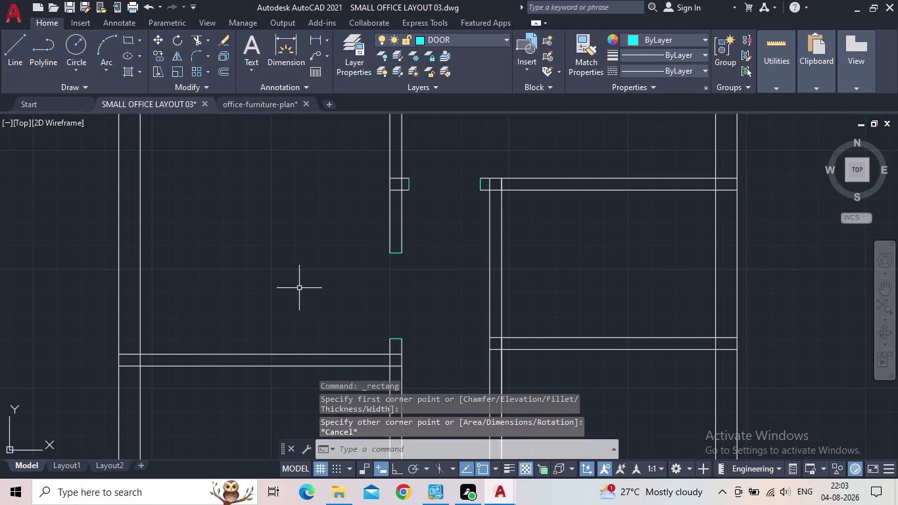
scroll(down, 3)
middle_drag(433, 221, 428, 205)
scroll(up, 3)
Trim a doorway through the horizontal wall between the rooms using a fence.
key(t)
key(r)
key(space)
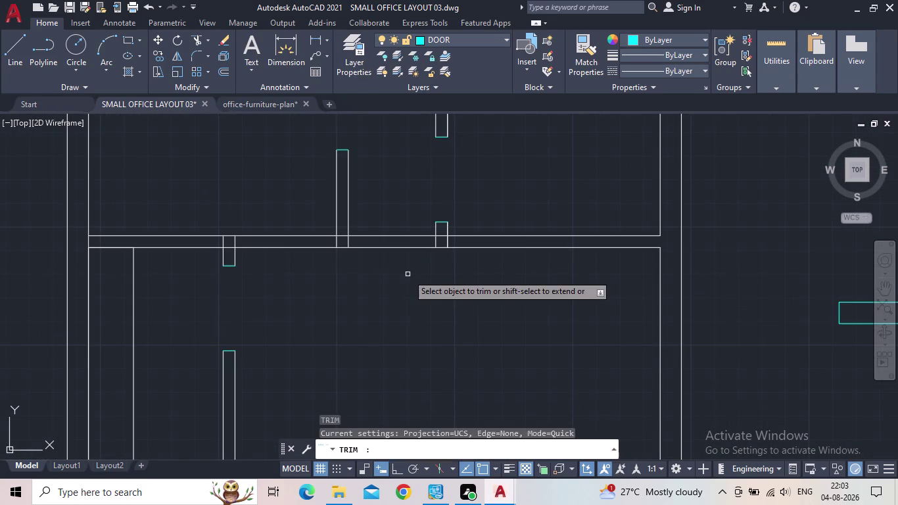
drag(408, 273, 399, 224)
scroll(down, 3)
middle_drag(408, 261, 406, 276)
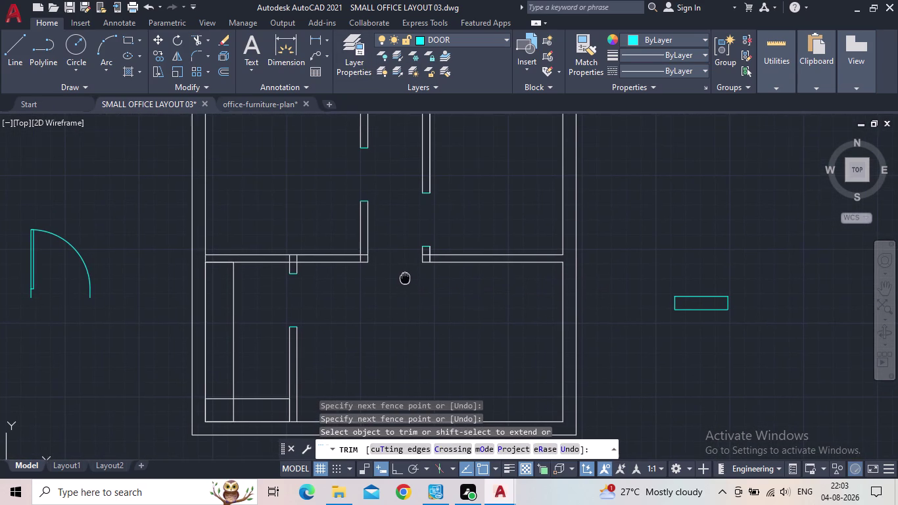
middle_drag(406, 276, 405, 276)
middle_drag(400, 251, 399, 265)
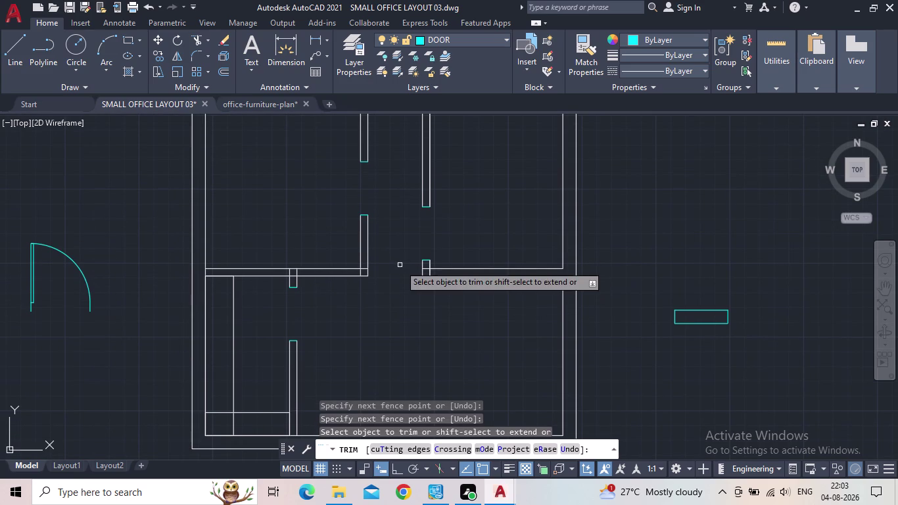
scroll(up, 3)
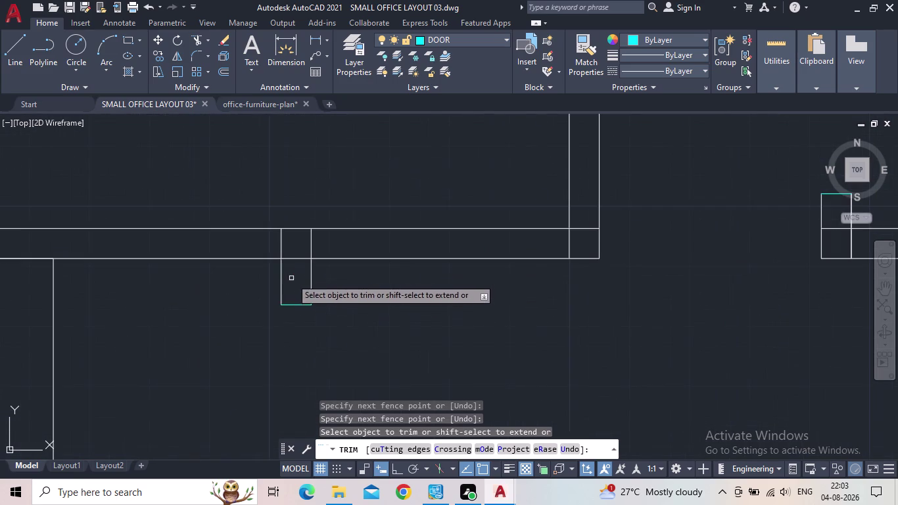
scroll(down, 3)
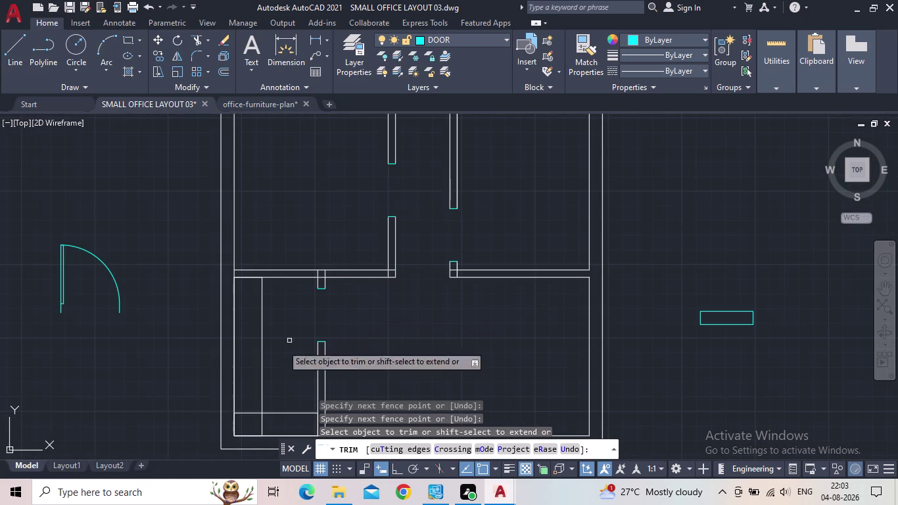
middle_click(286, 367)
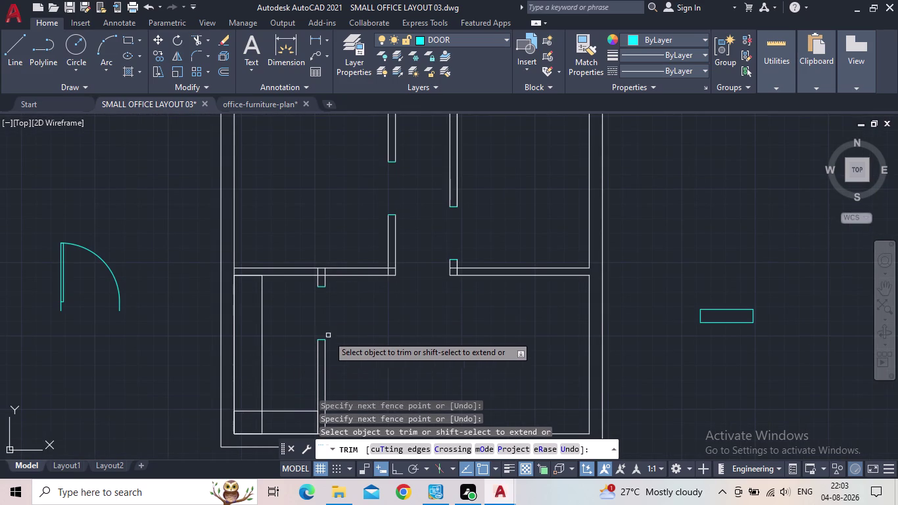
scroll(down, 3)
middle_drag(329, 339, 330, 368)
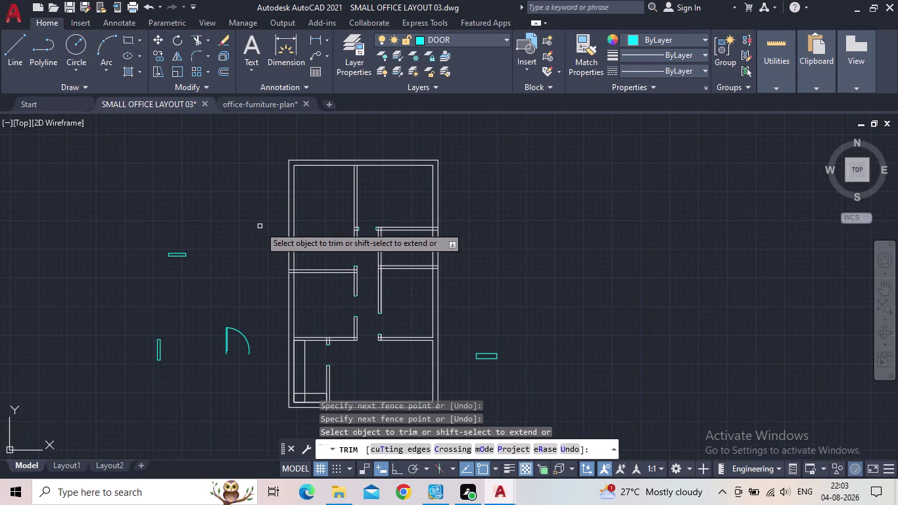
key(Escape)
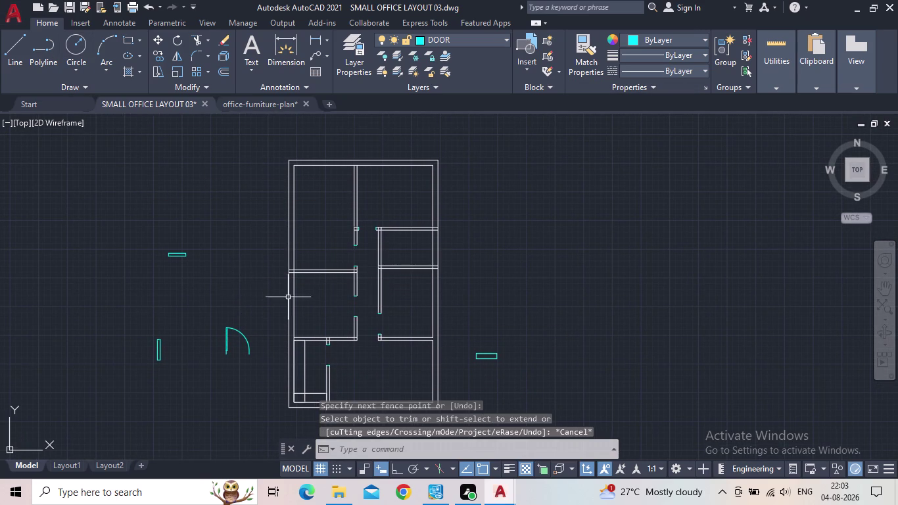
Make FLOOR the current layer.
middle_drag(373, 285, 298, 290)
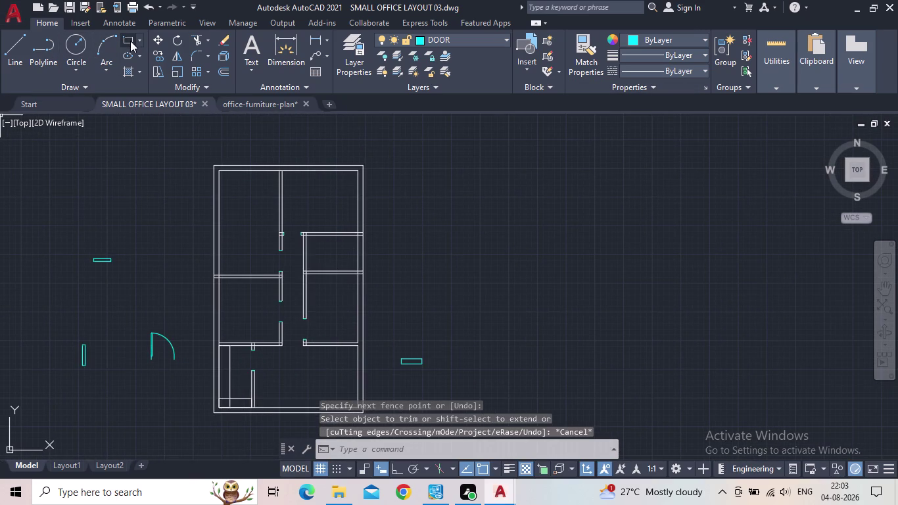
click(356, 64)
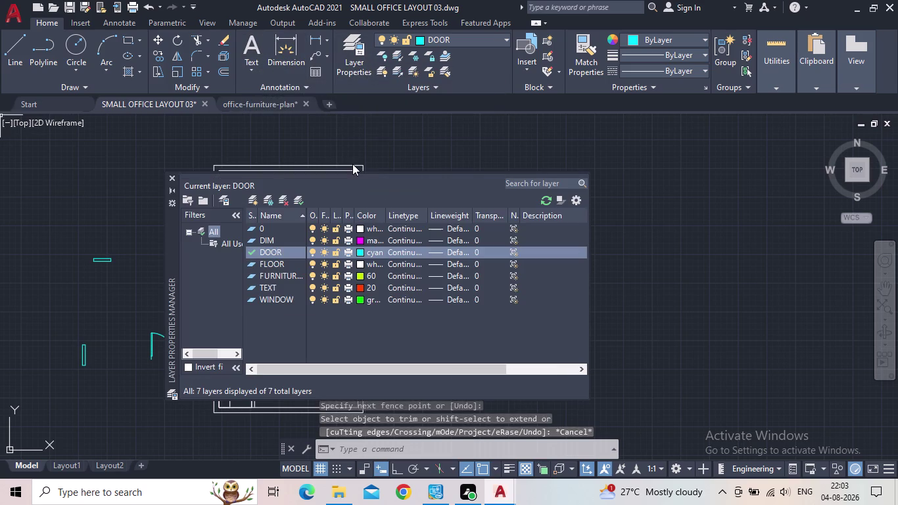
double_click(250, 263)
click(174, 178)
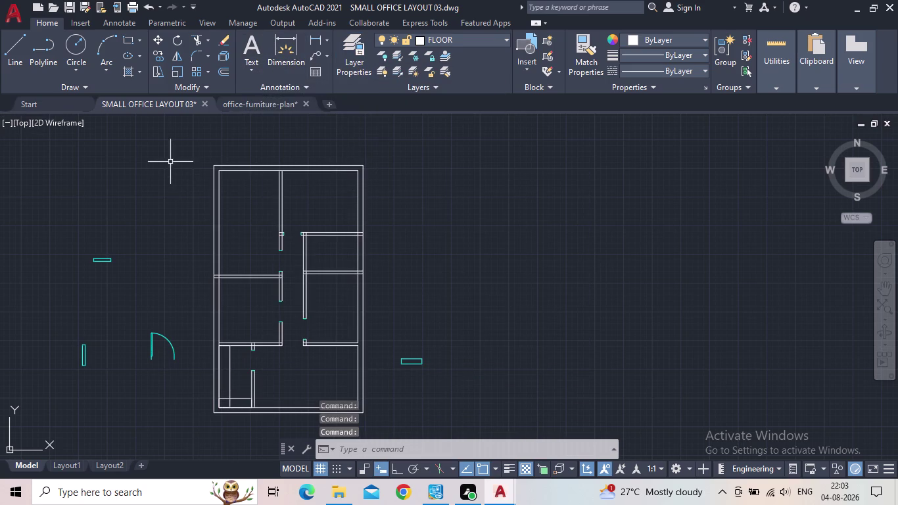
click(131, 43)
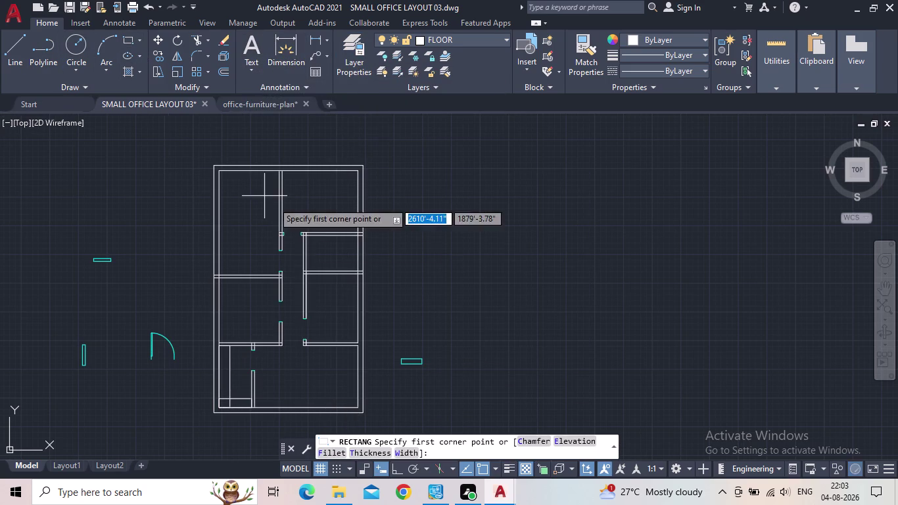
Draw an upright rectangle about 1' by 2'-8" against the upper-right room's lower wall.
scroll(up, 3)
scroll(up, 3)
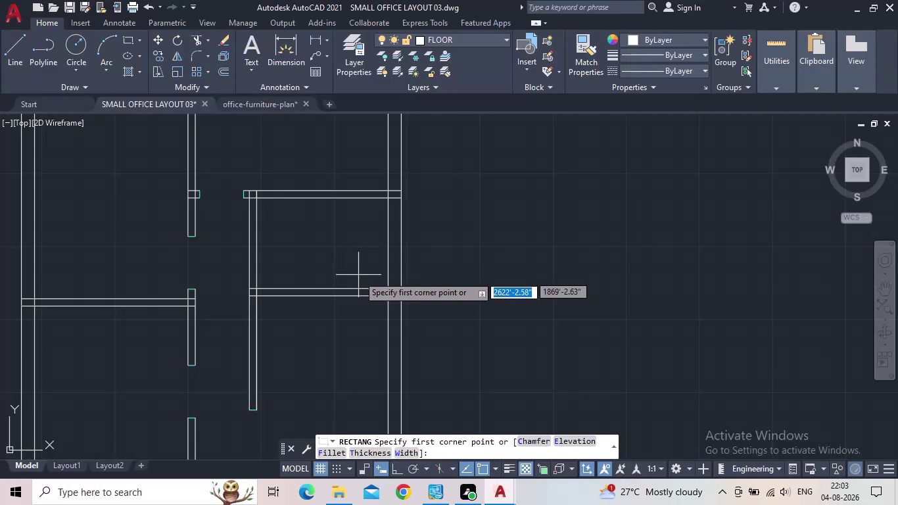
scroll(up, 3)
click(345, 295)
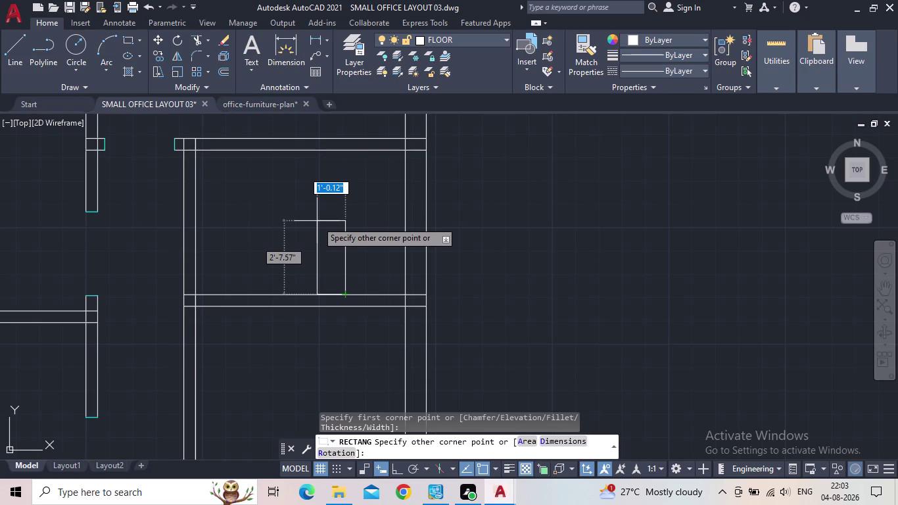
scroll(up, 3)
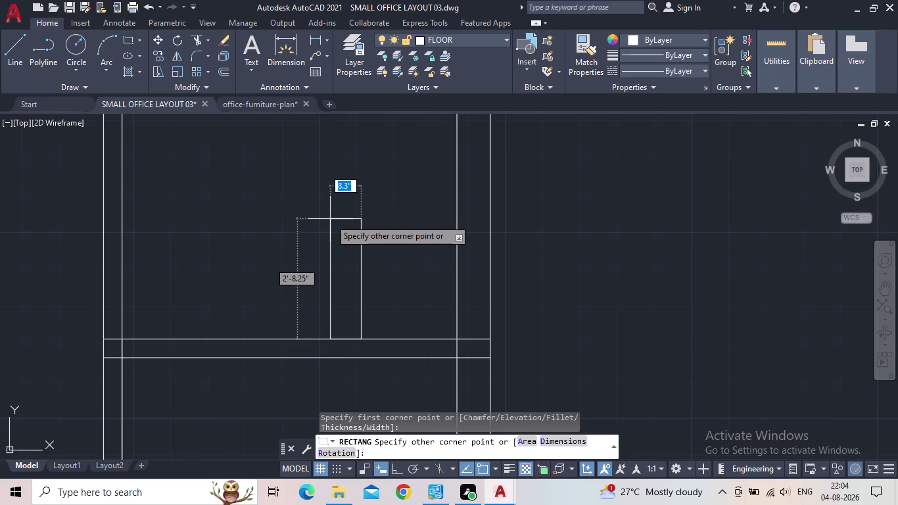
click(330, 221)
scroll(down, 3)
middle_drag(405, 237, 405, 238)
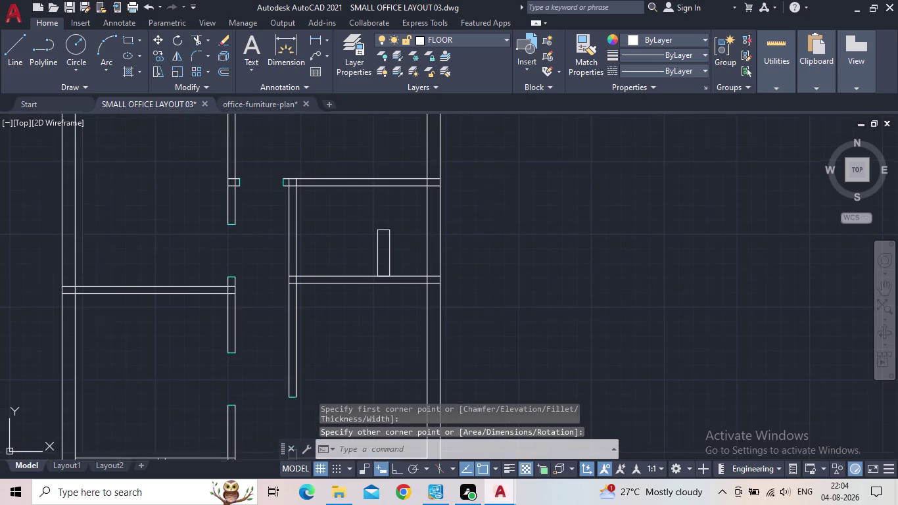
middle_drag(406, 238, 402, 264)
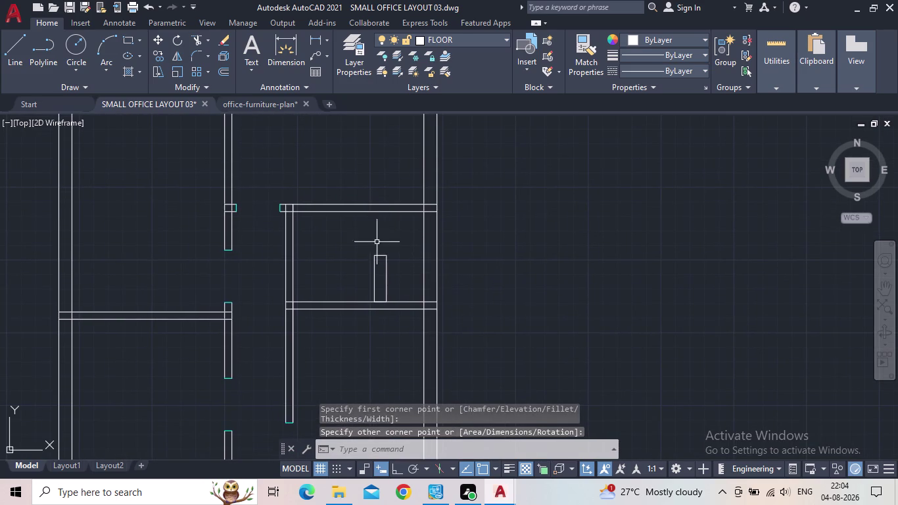
middle_drag(388, 250, 345, 246)
click(308, 38)
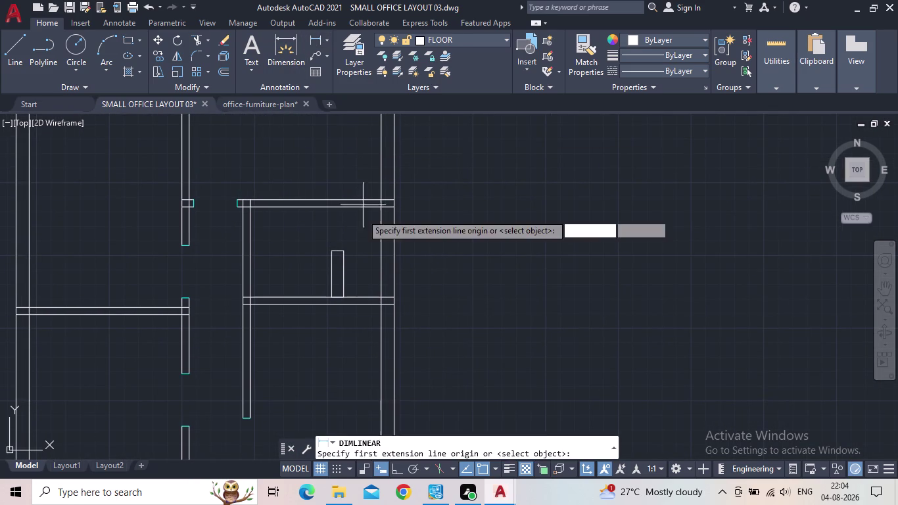
scroll(up, 3)
click(317, 271)
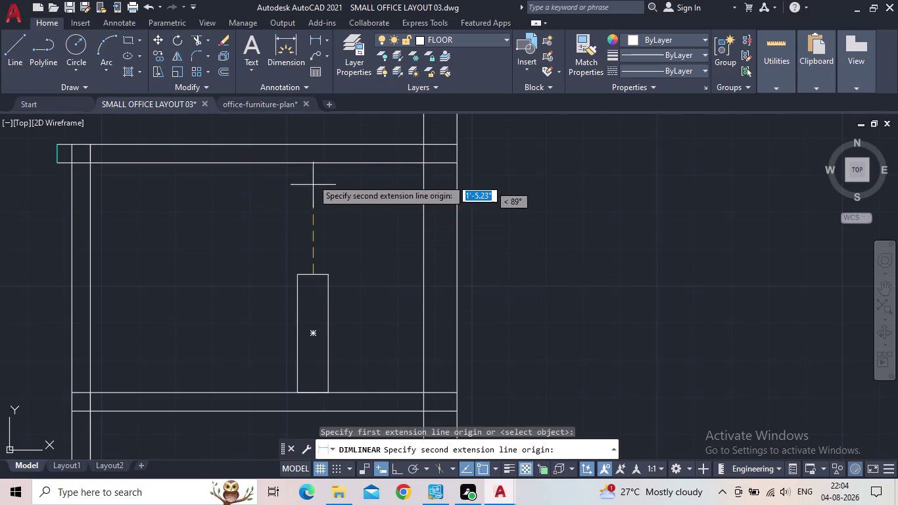
click(313, 157)
key(Escape)
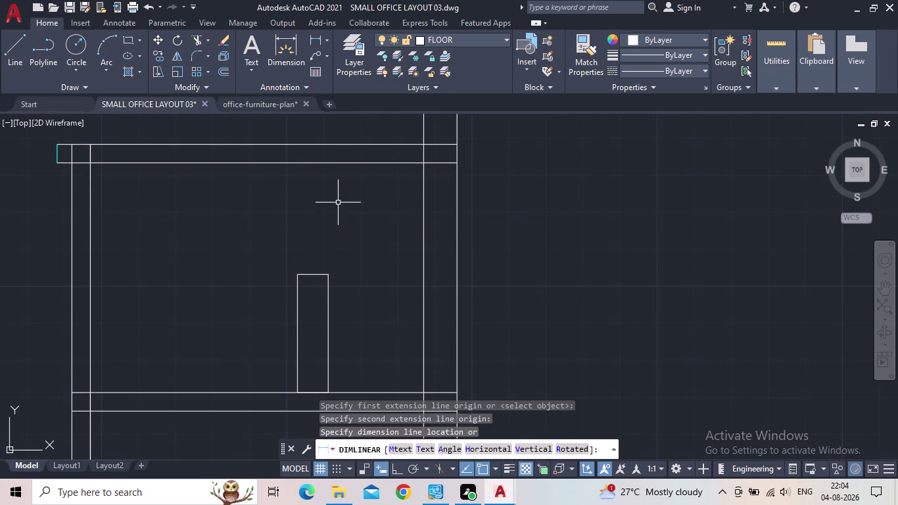
scroll(down, 3)
middle_drag(338, 206, 320, 231)
scroll(down, 3)
scroll(down, 3)
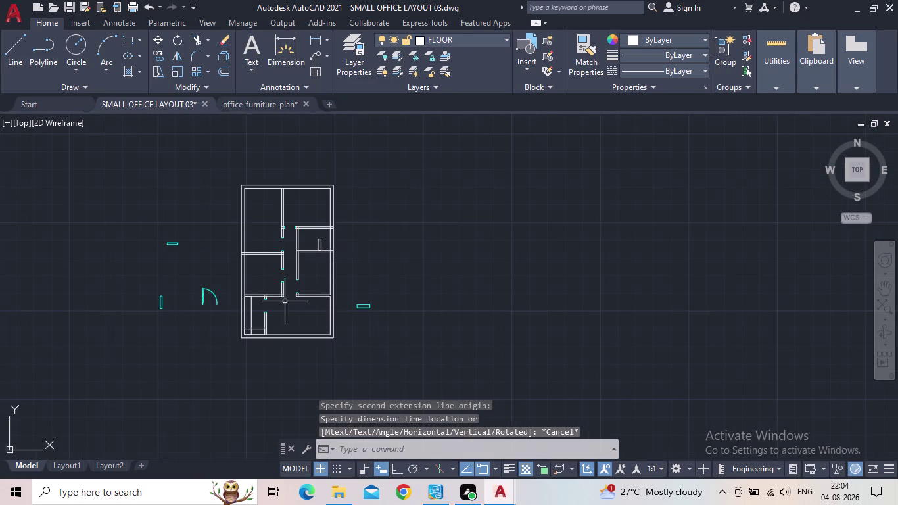
scroll(up, 3)
click(204, 235)
Rotate the selected door panel 270° upright with Ortho on.
click(122, 166)
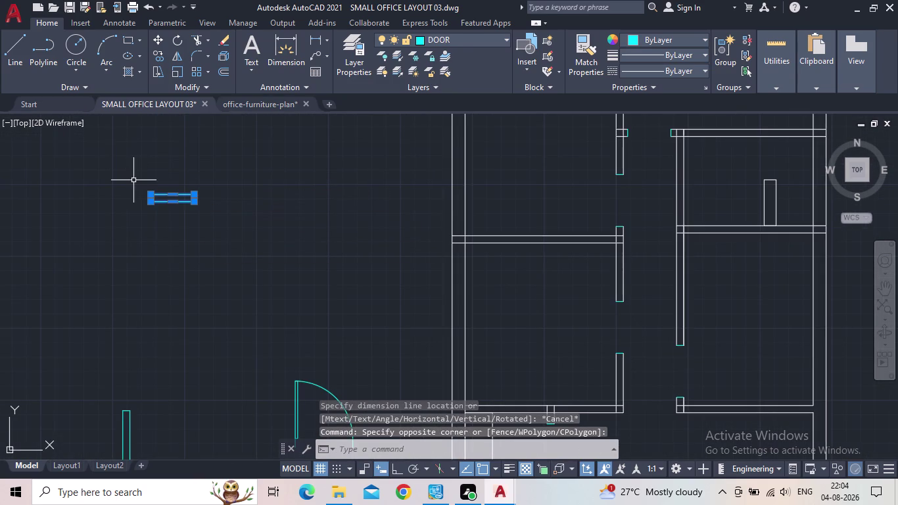
key(r)
key(o)
key(Return)
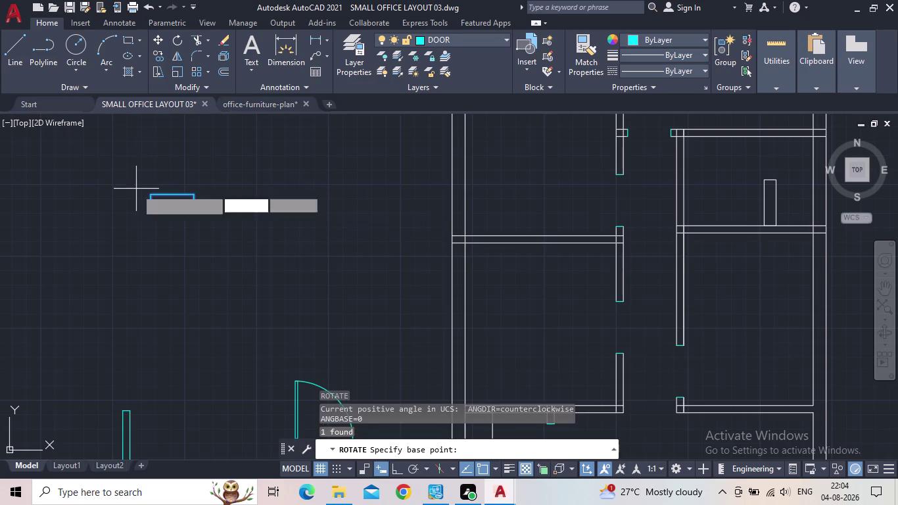
click(391, 465)
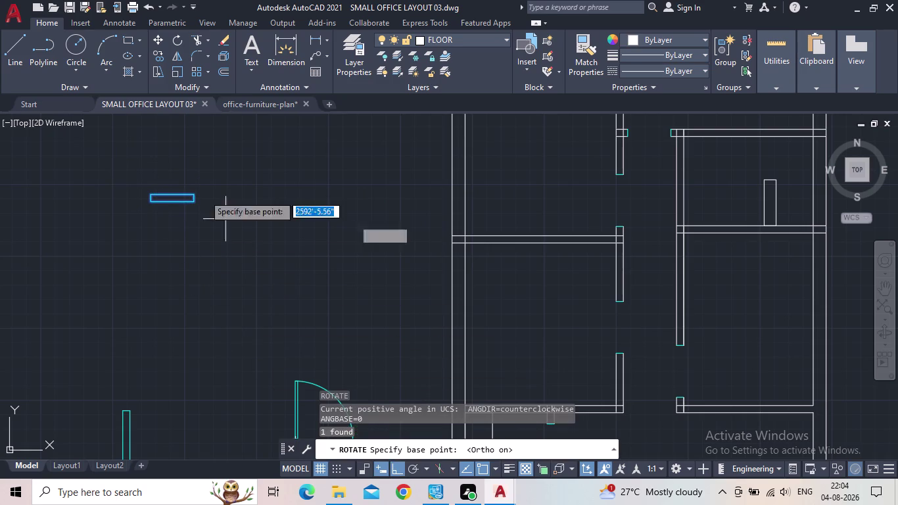
click(190, 199)
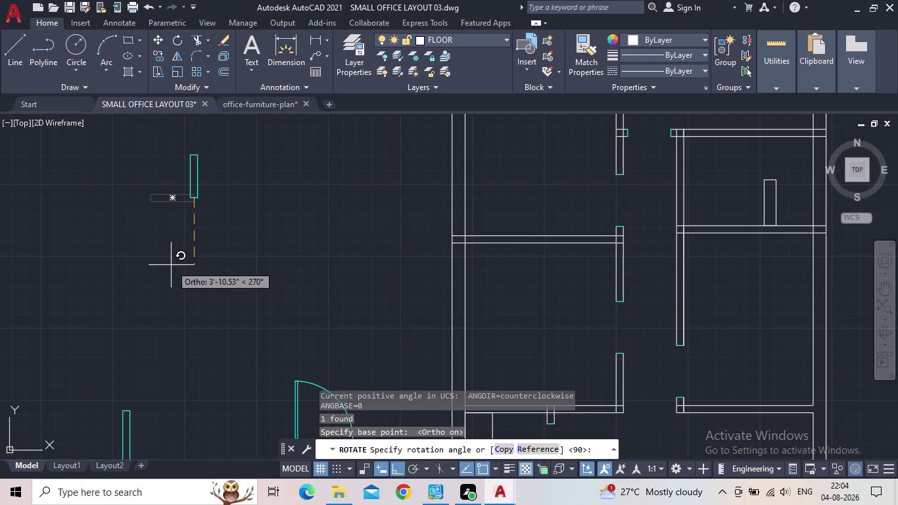
click(171, 265)
Start copying the upright panel, turn Ortho off, then cancel without placing it.
click(247, 217)
click(162, 147)
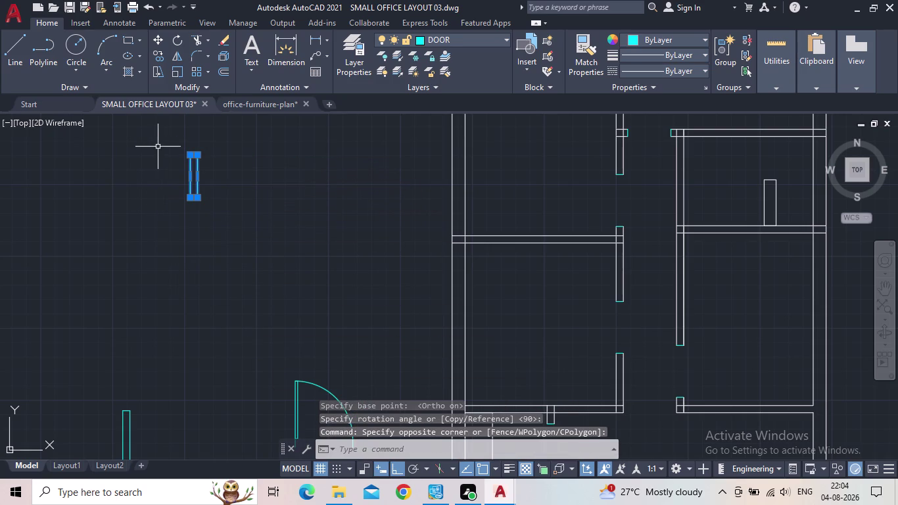
key(c)
key(o)
key(Return)
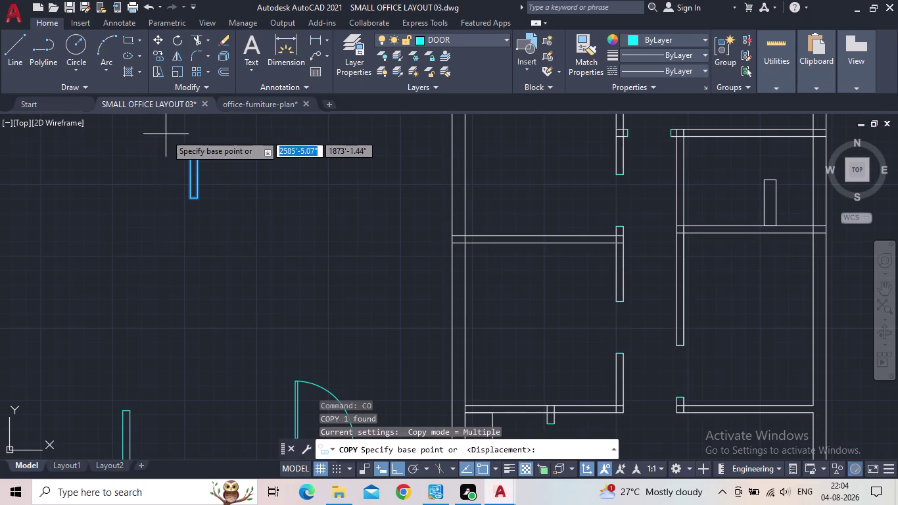
scroll(up, 3)
drag(192, 196, 199, 198)
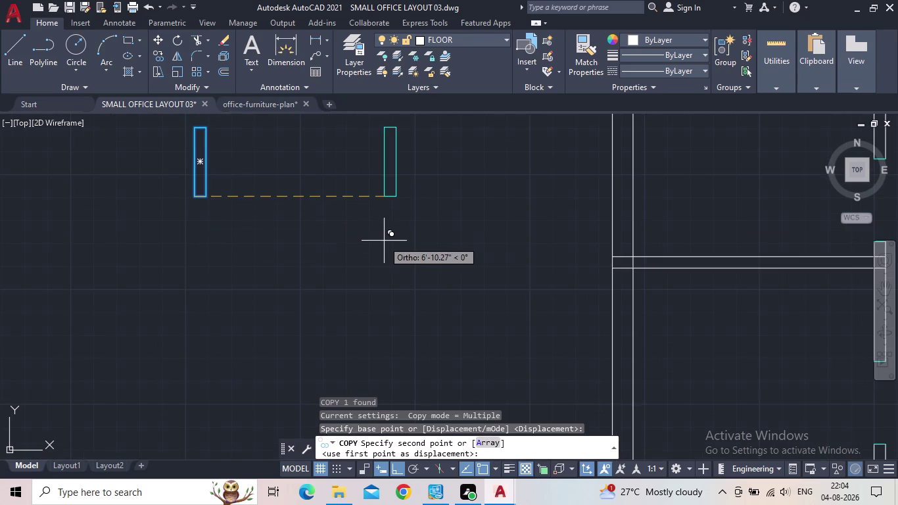
scroll(down, 3)
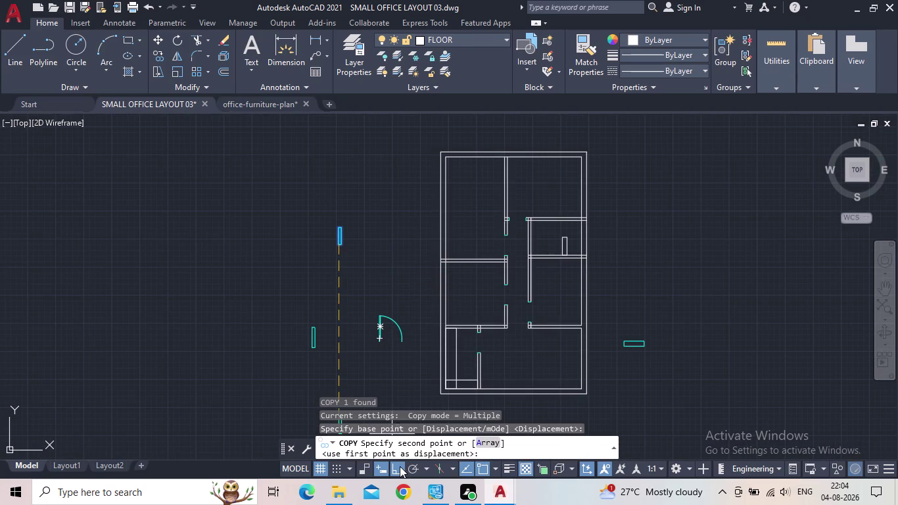
click(400, 466)
middle_drag(394, 290, 308, 276)
scroll(up, 3)
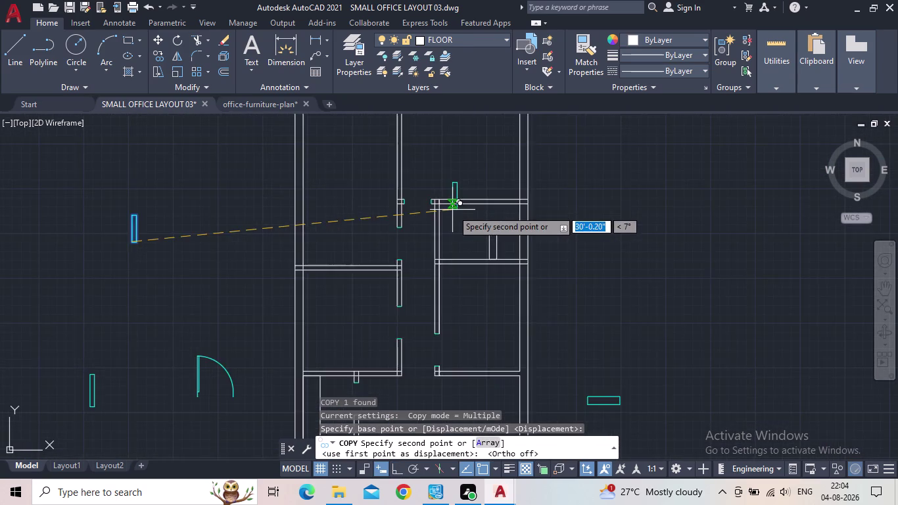
scroll(up, 3)
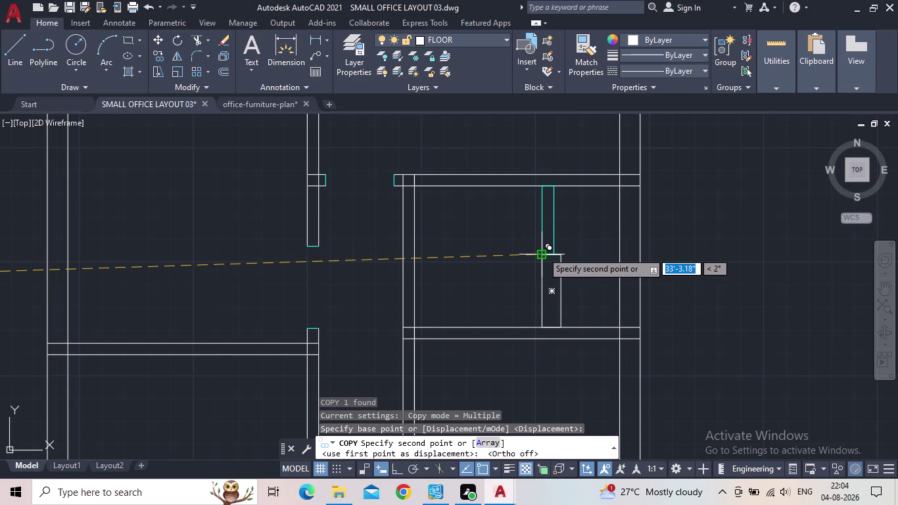
scroll(up, 3)
scroll(down, 3)
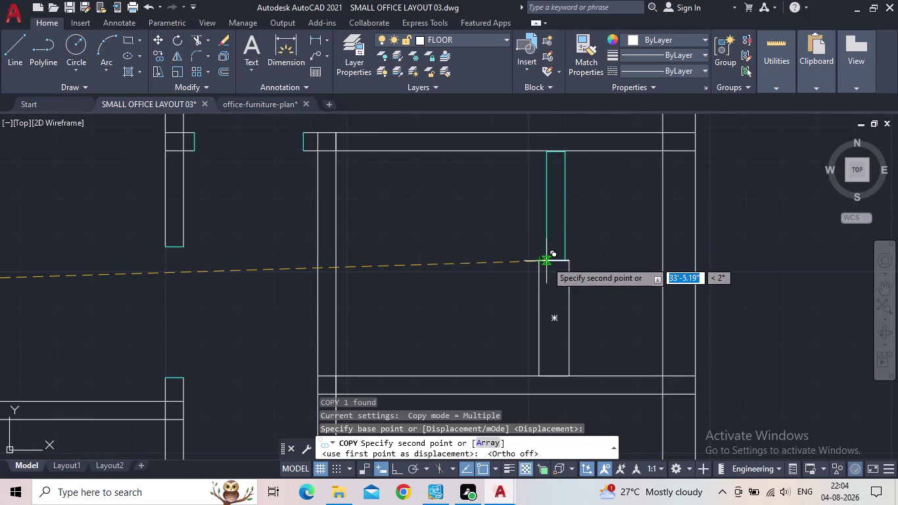
scroll(up, 3)
scroll(down, 3)
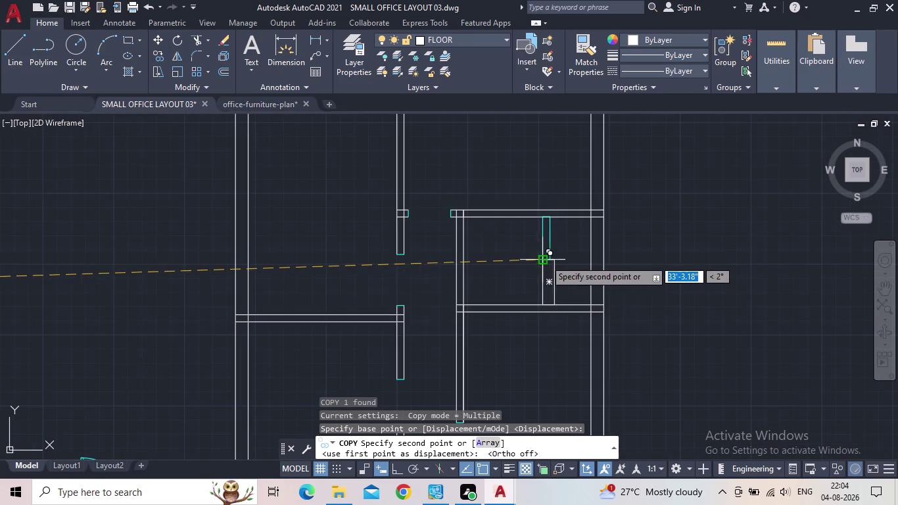
scroll(down, 3)
key(Escape)
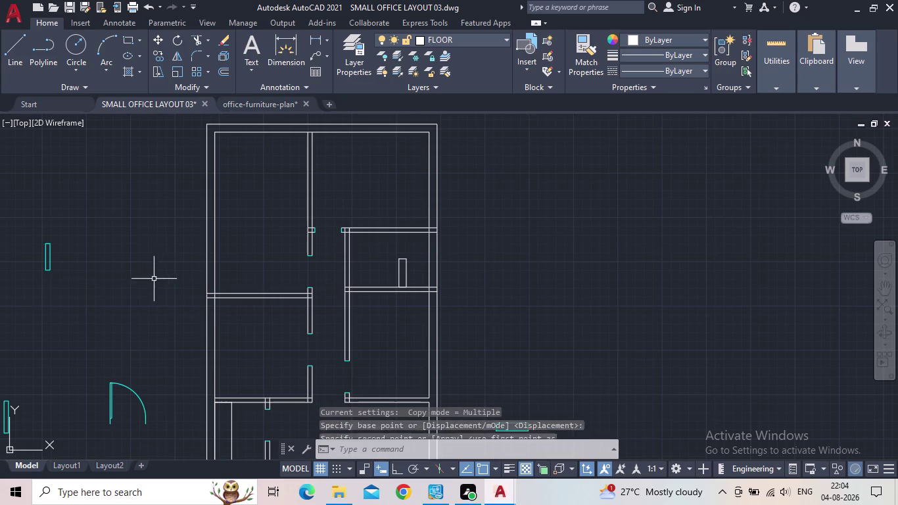
Erase the loose upright door panel left of the plan.
drag(122, 279, 101, 271)
click(13, 225)
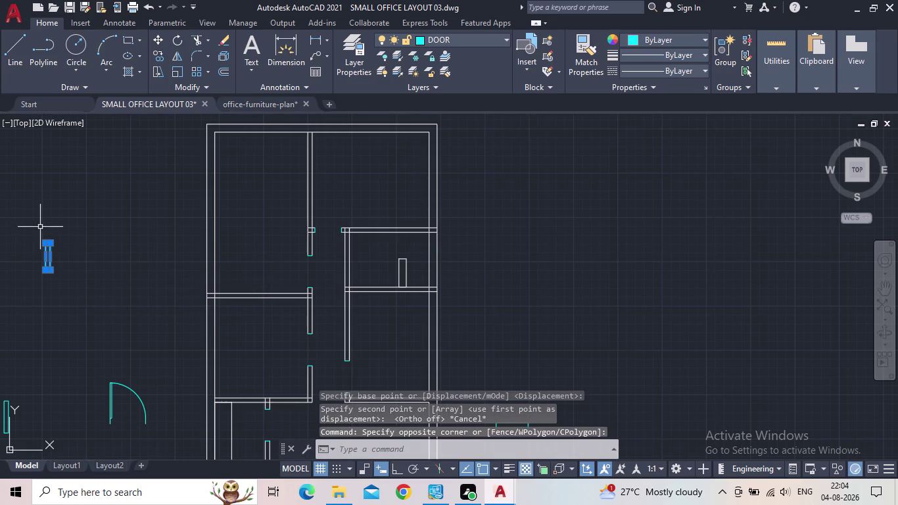
key(Delete)
scroll(down, 3)
middle_drag(80, 245, 184, 234)
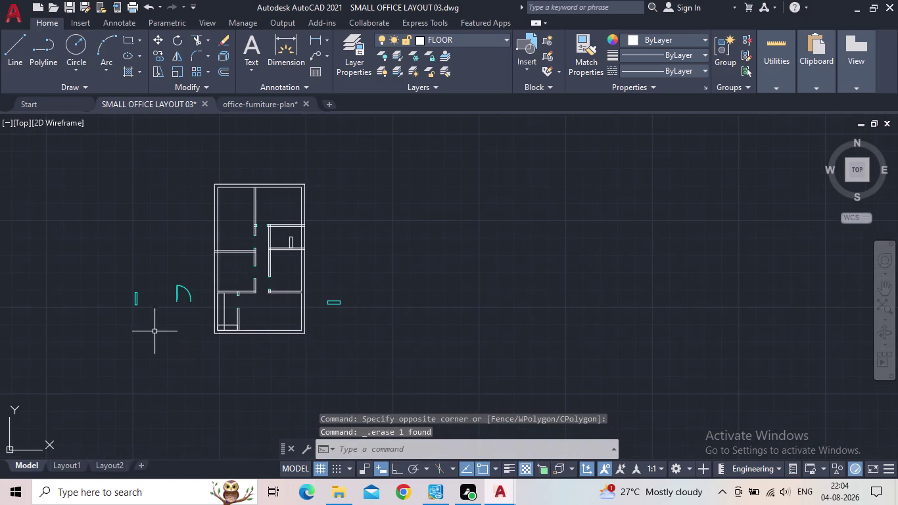
Window-select and erase the loose vertical panel, then the horizontal panel.
click(156, 327)
click(125, 278)
key(Delete)
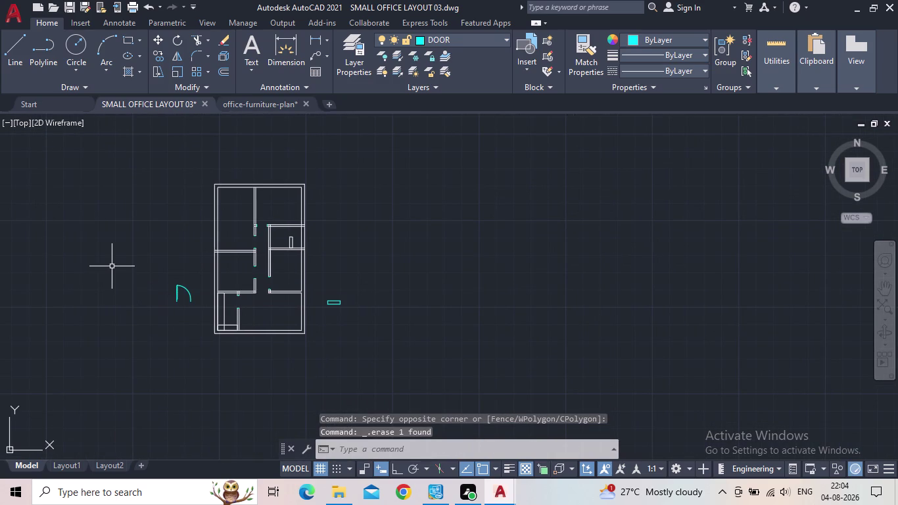
click(344, 317)
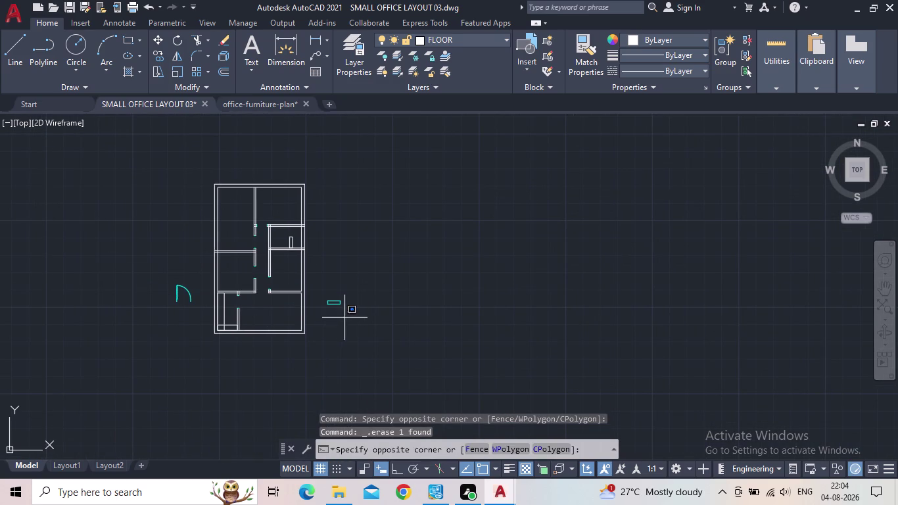
click(316, 290)
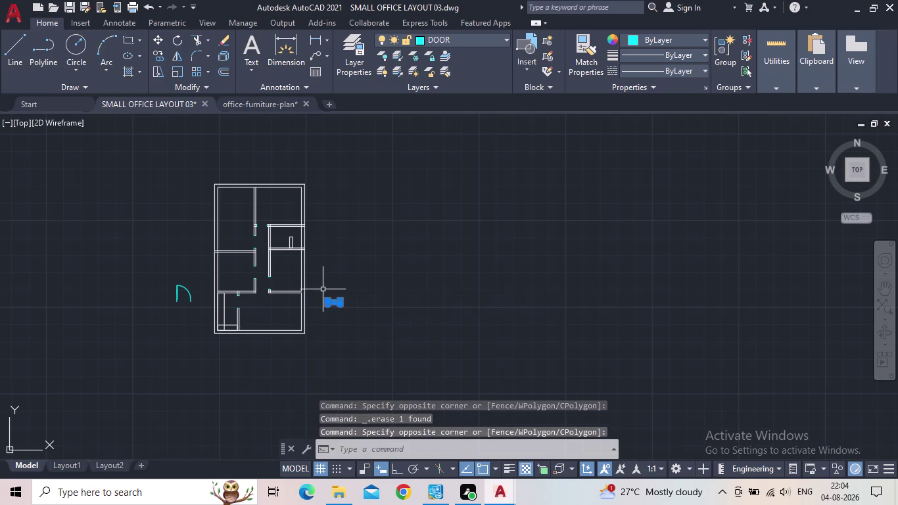
key(Delete)
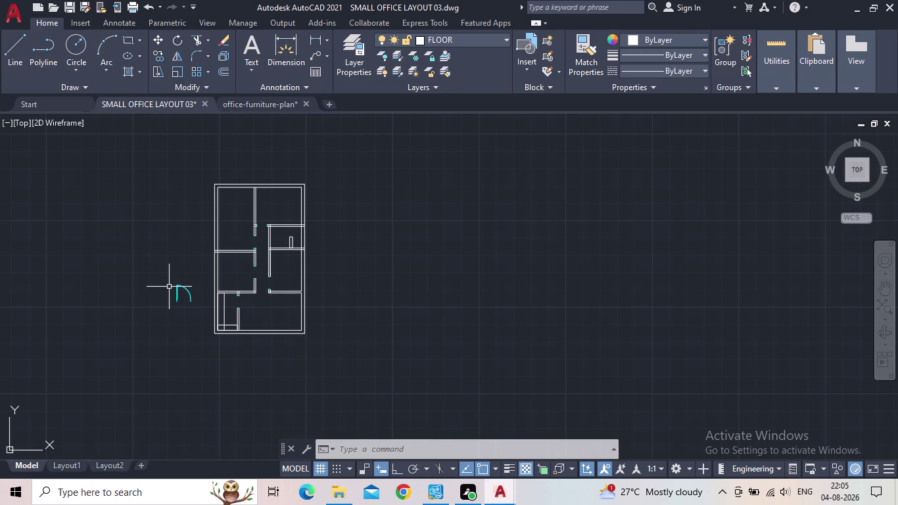
middle_drag(169, 295, 217, 324)
scroll(up, 3)
Copy the door panel and swing arc to two spots left of the plan.
click(233, 330)
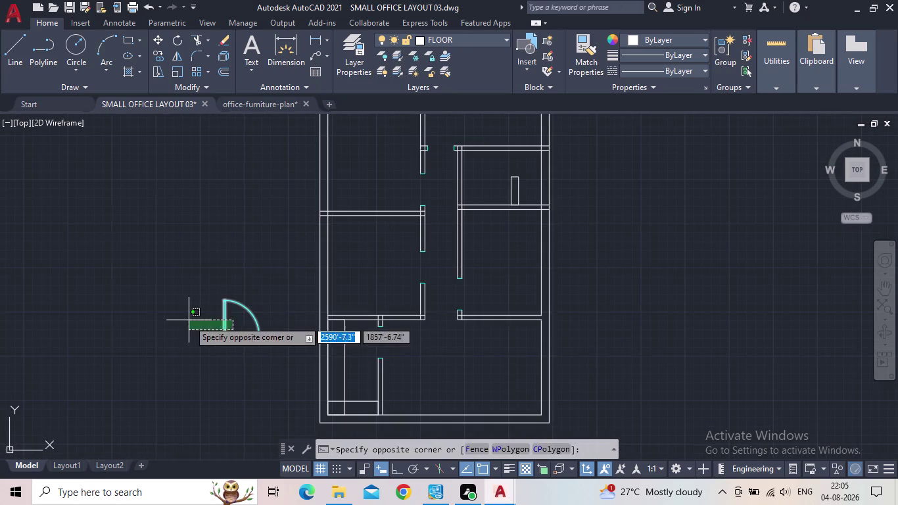
click(187, 321)
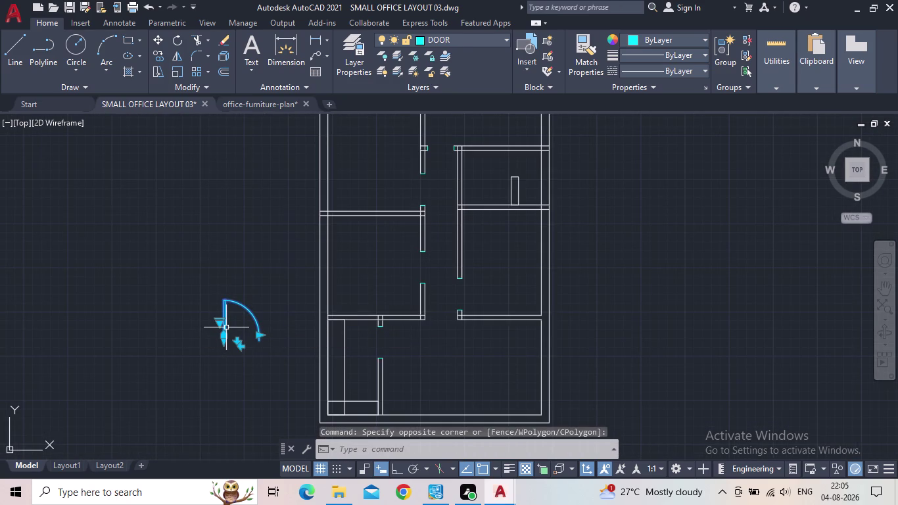
key(c)
key(o)
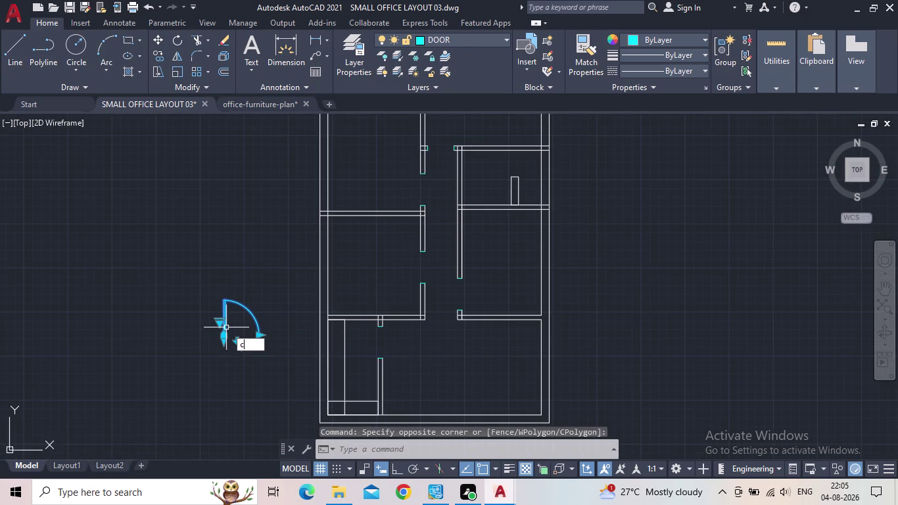
key(Return)
click(224, 338)
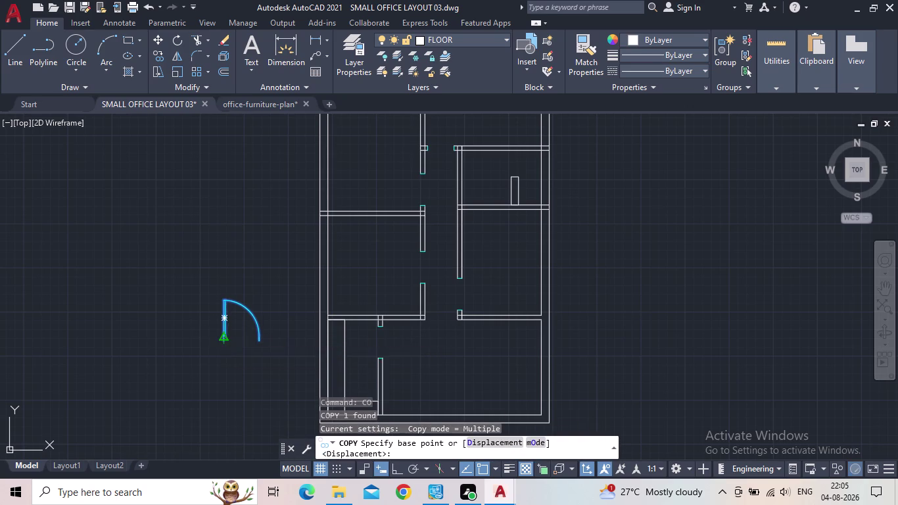
middle_drag(117, 342, 204, 361)
scroll(down, 3)
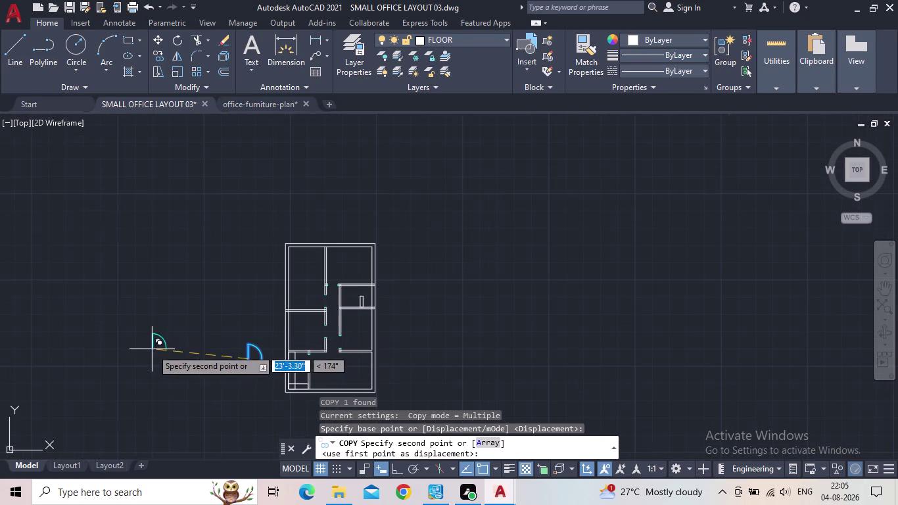
click(152, 349)
click(127, 275)
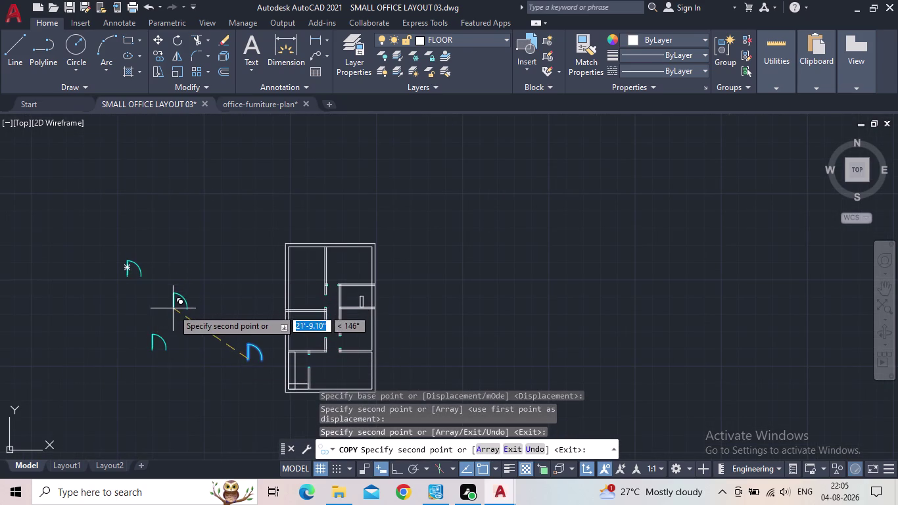
key(Escape)
Select one of the new door copies.
scroll(up, 3)
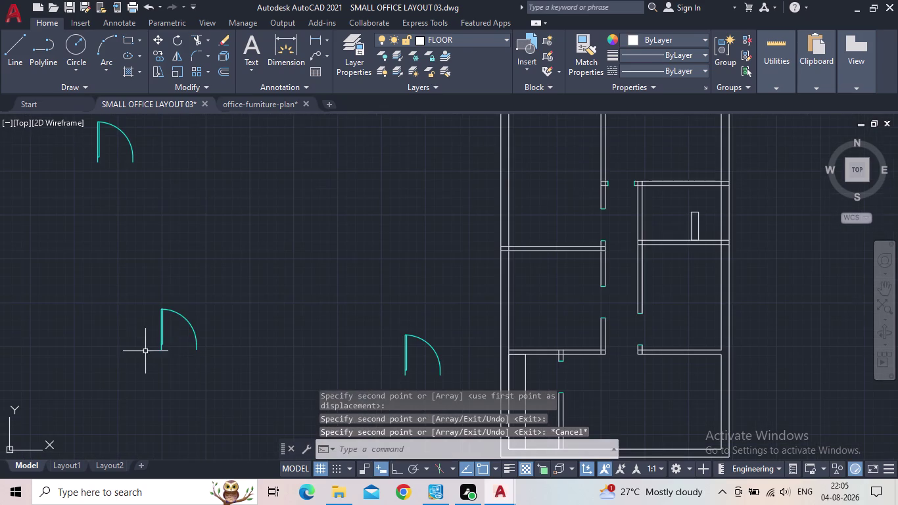
click(163, 341)
scroll(up, 3)
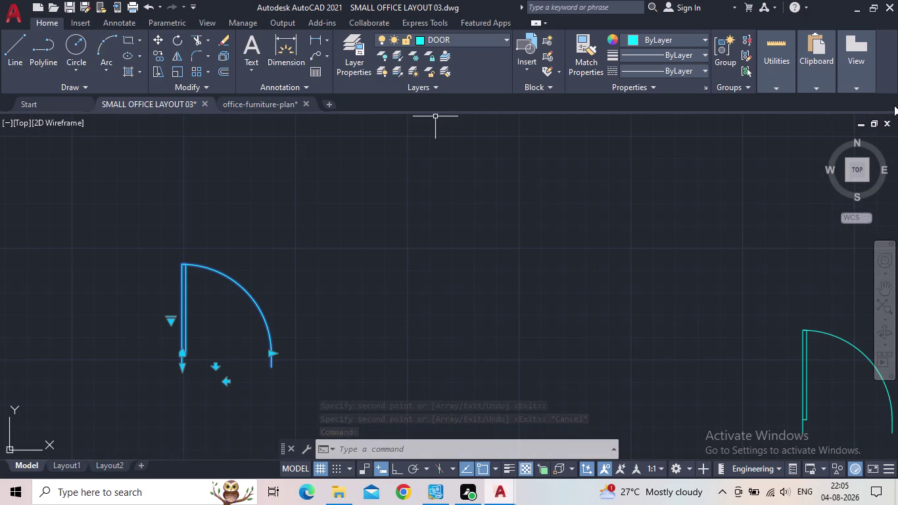
middle_drag(188, 369, 252, 323)
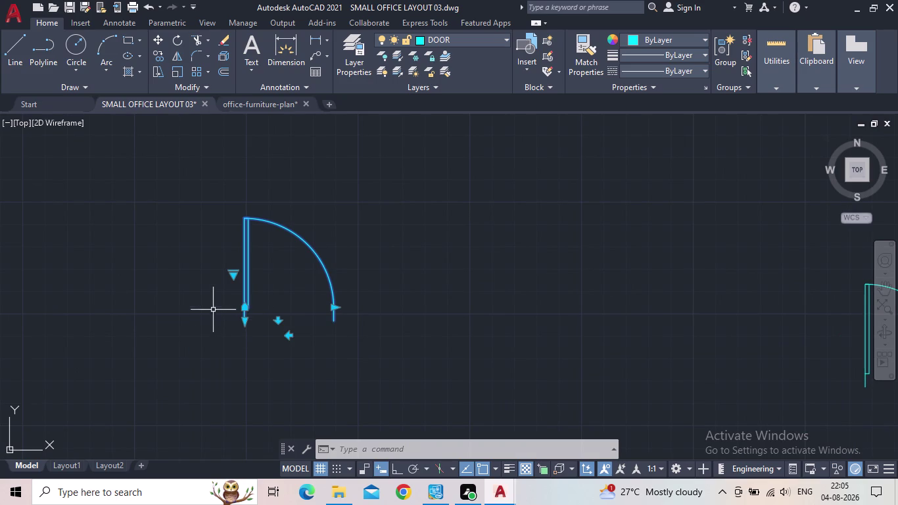
Scale the door from its hinge by reference so its width becomes 3'.
click(233, 272)
click(214, 301)
scroll(down, 3)
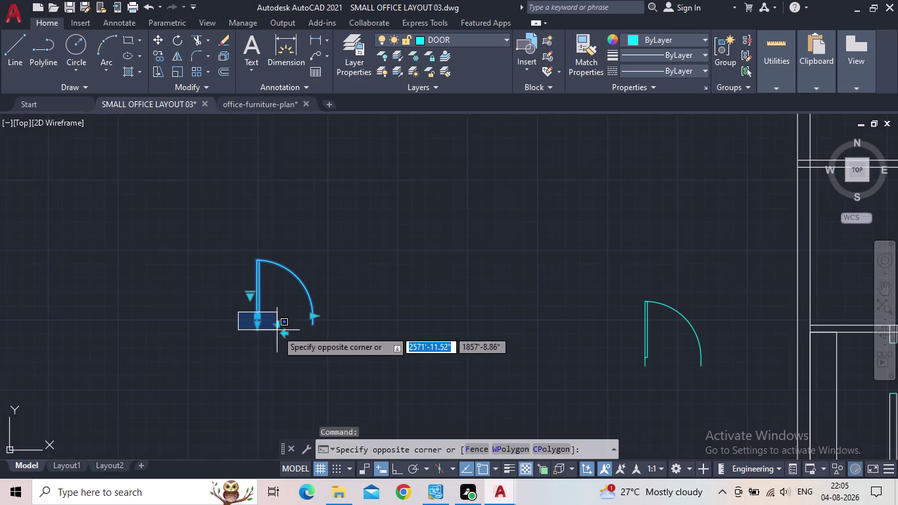
click(204, 328)
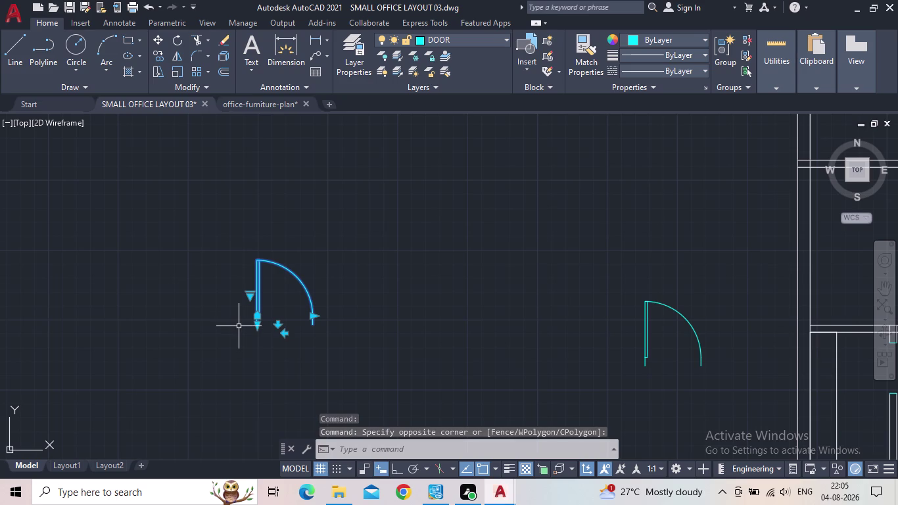
key(s)
key(c)
key(space)
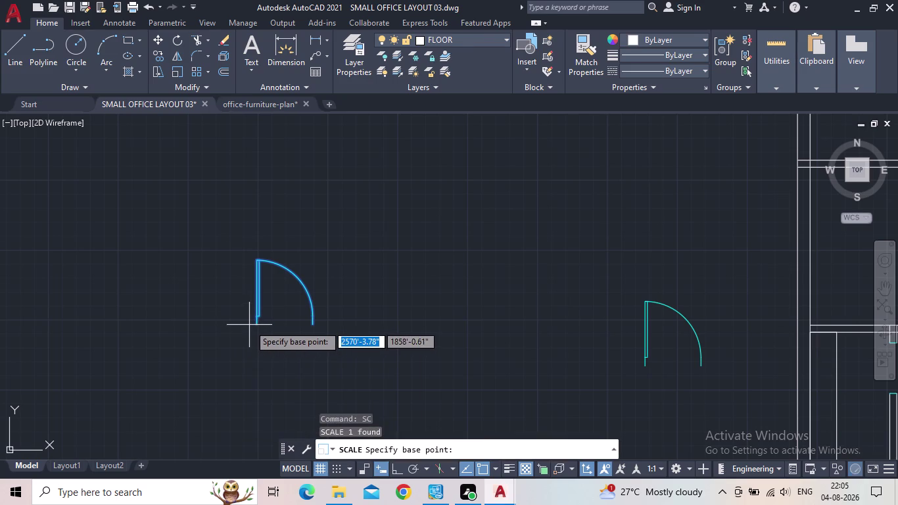
scroll(up, 3)
click(258, 325)
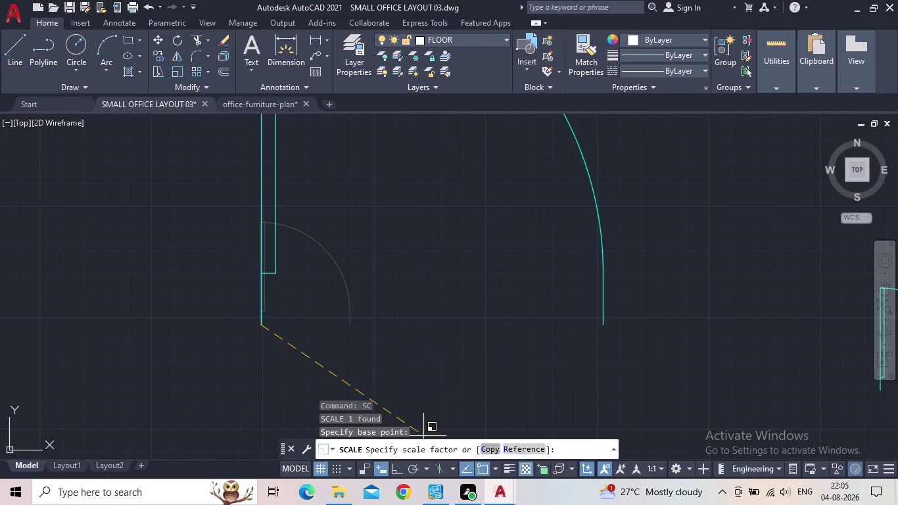
click(523, 448)
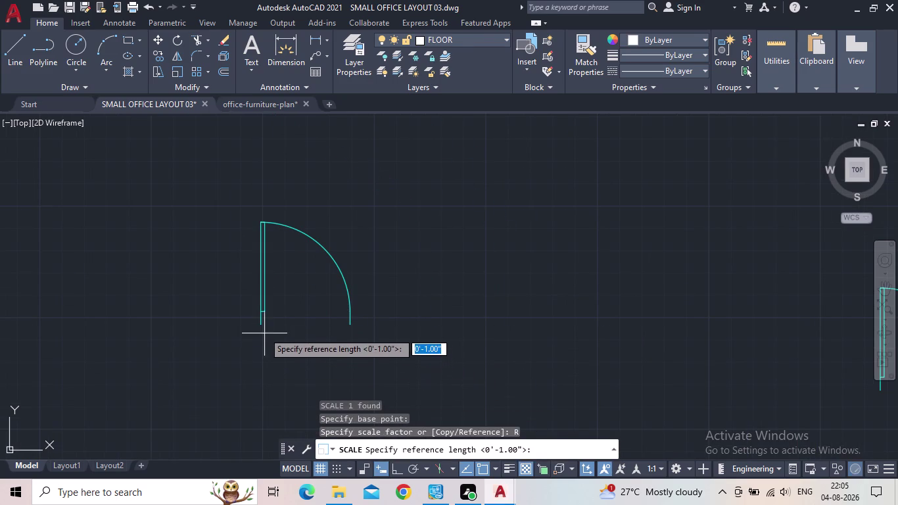
click(262, 325)
click(354, 325)
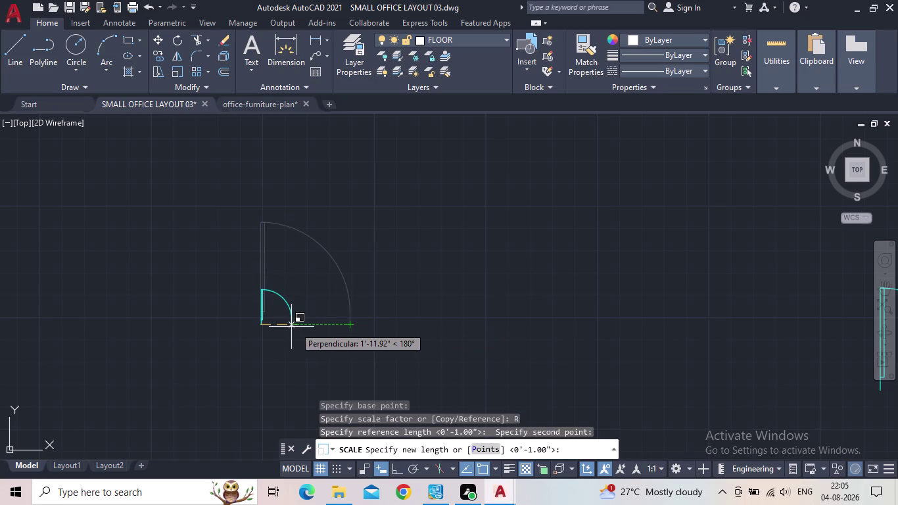
text(3')
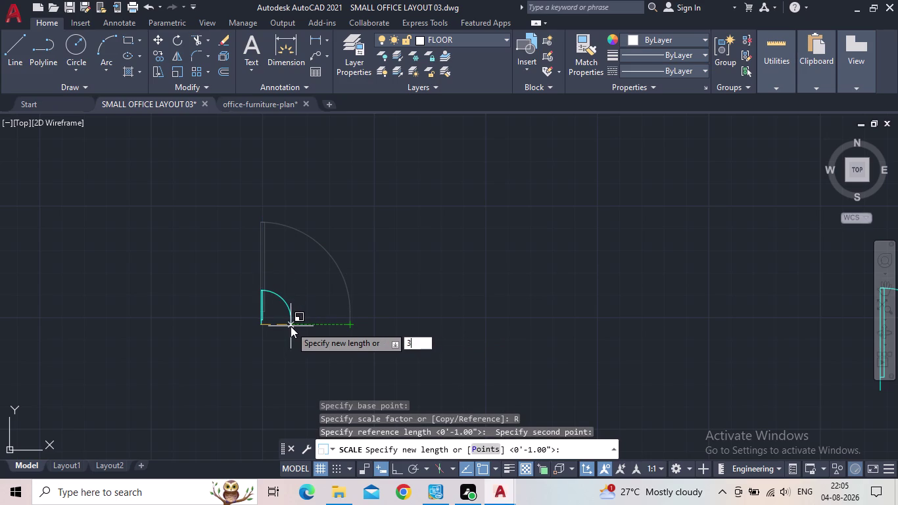
key(Return)
Select the resized door and start moving it from a base point.
scroll(down, 3)
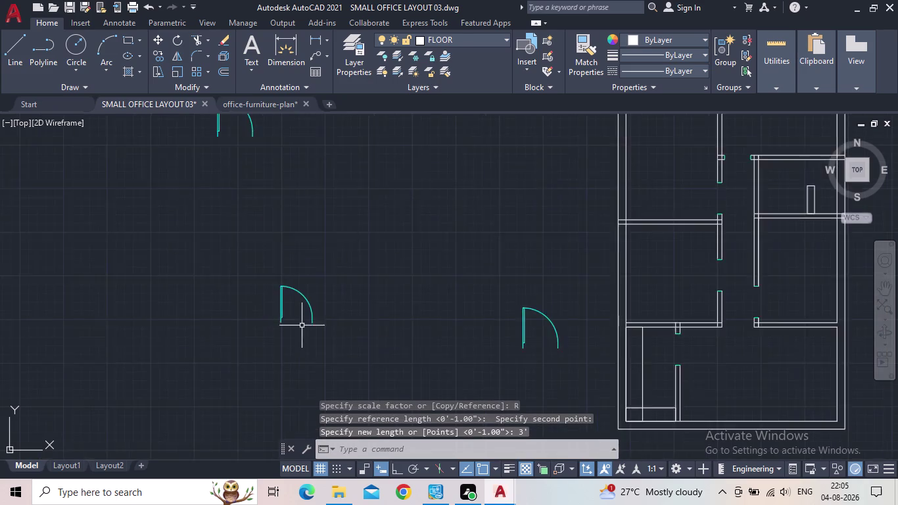
scroll(down, 3)
click(473, 344)
click(430, 322)
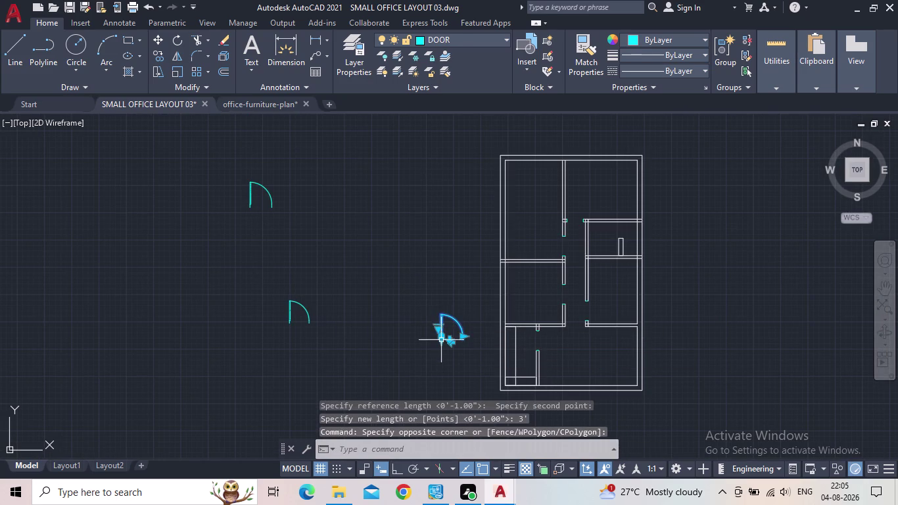
scroll(up, 3)
text(m)
key(space)
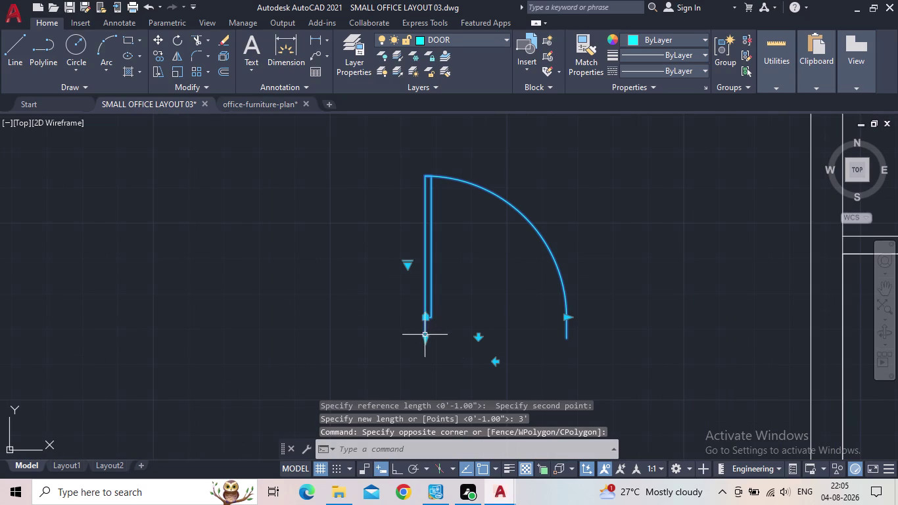
click(425, 339)
middle_drag(319, 284, 377, 356)
Place the 3-foot door beside the upper door copy.
scroll(down, 3)
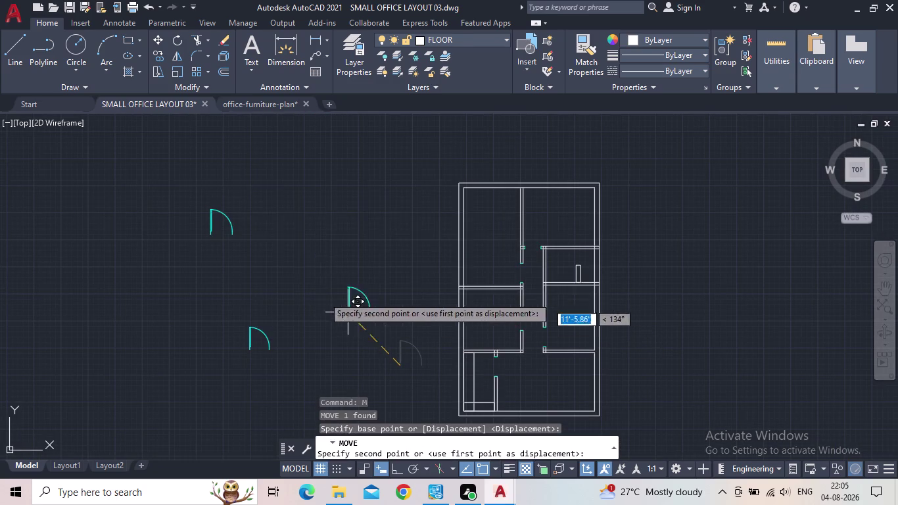
click(259, 224)
key(Escape)
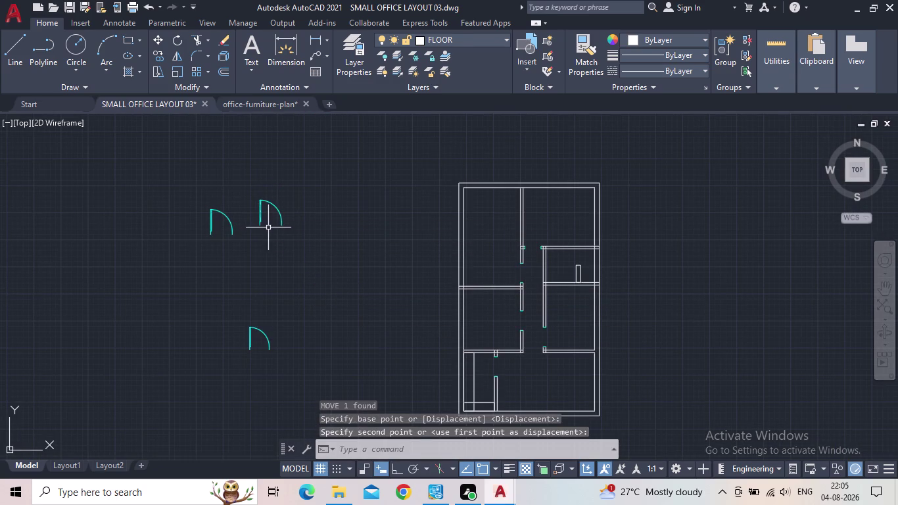
Copy the 3-foot door twice to the right to form a row.
scroll(up, 3)
click(259, 339)
click(230, 317)
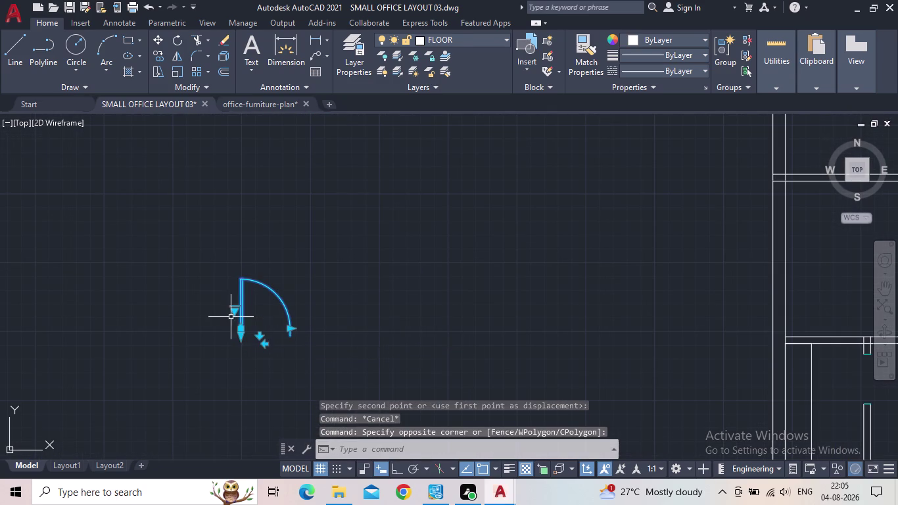
key(c)
key(o)
key(Return)
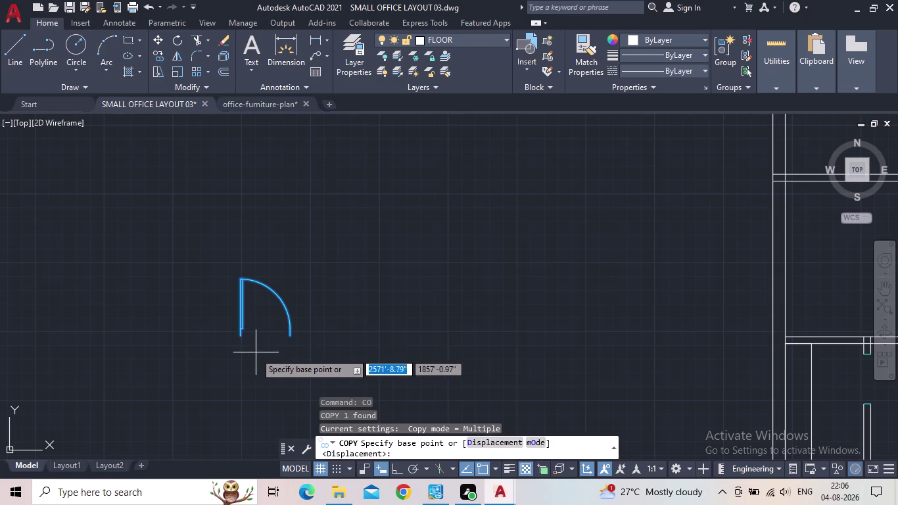
click(242, 334)
drag(442, 329, 455, 338)
click(628, 341)
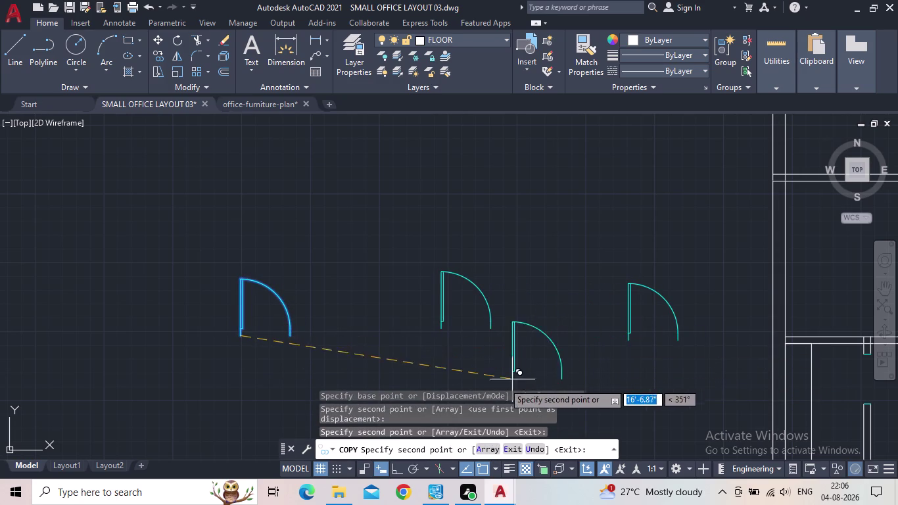
key(Escape)
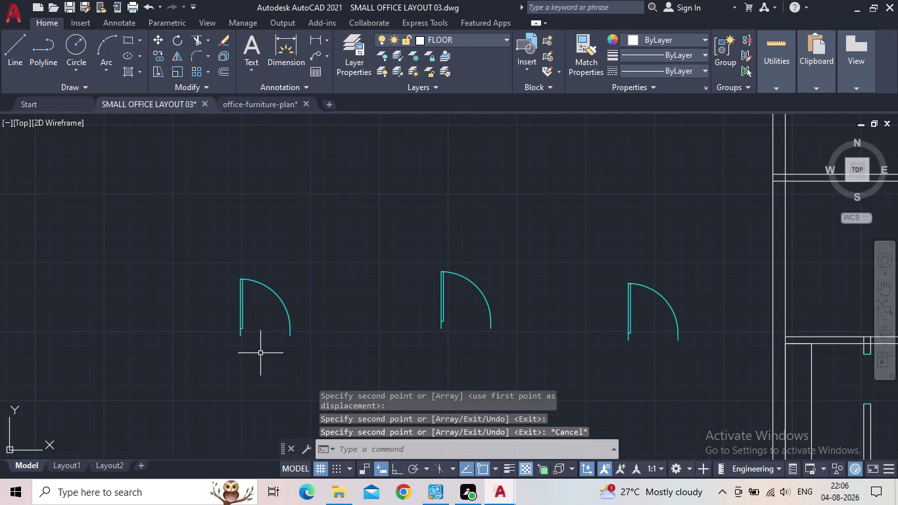
Select the door copies in the row, including the middle door.
click(243, 324)
scroll(down, 3)
middle_drag(329, 347, 325, 366)
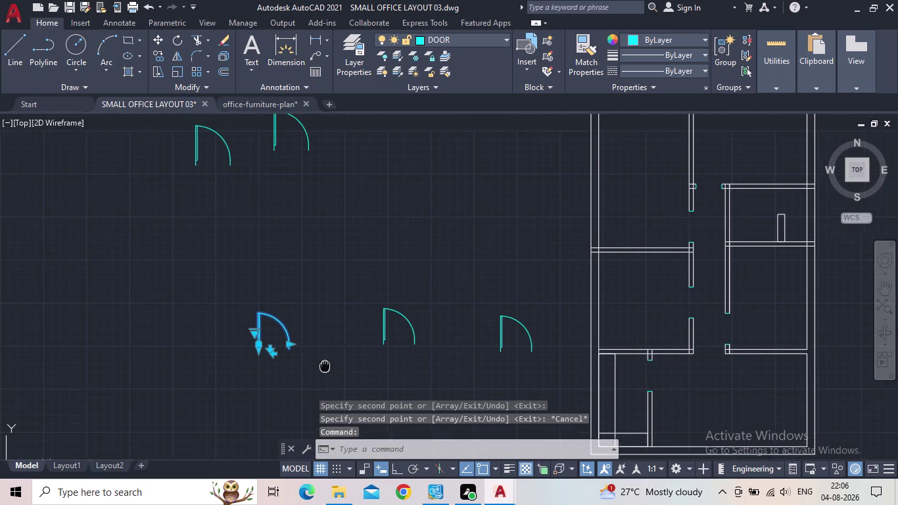
middle_drag(325, 366, 312, 375)
click(381, 345)
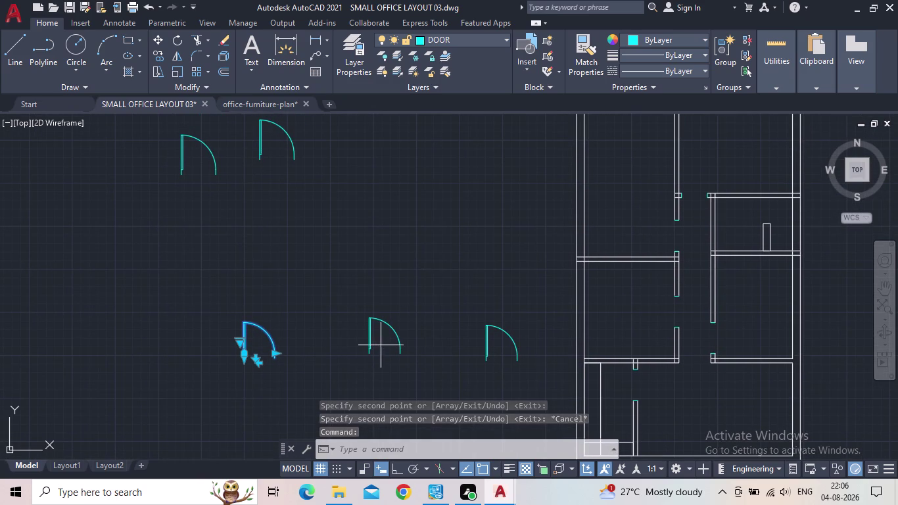
click(361, 347)
scroll(up, 3)
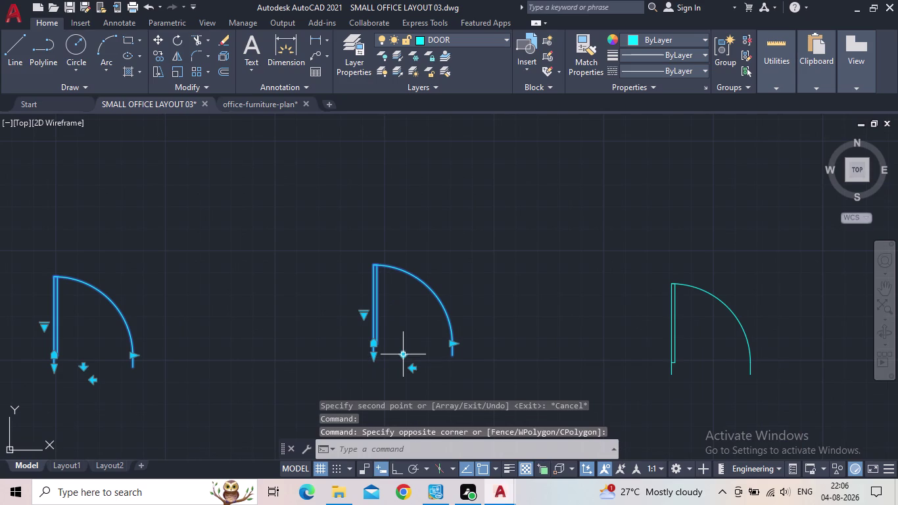
click(404, 356)
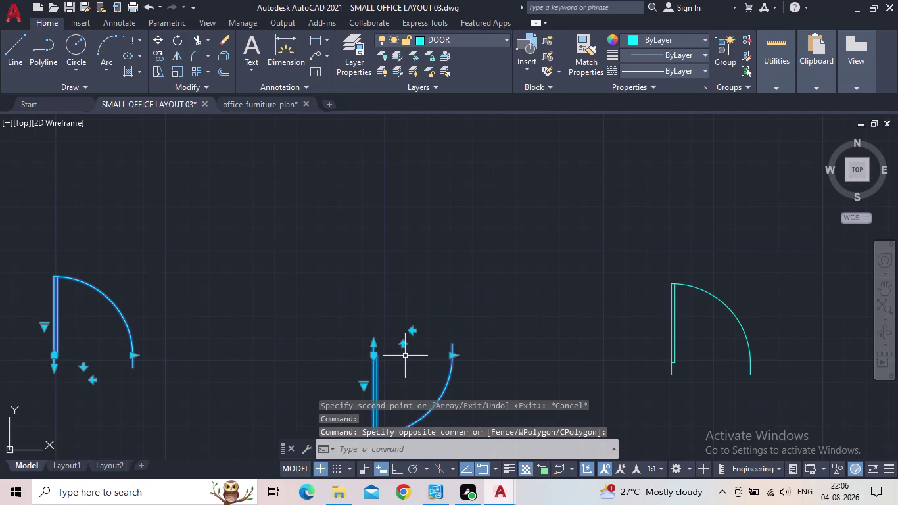
click(401, 344)
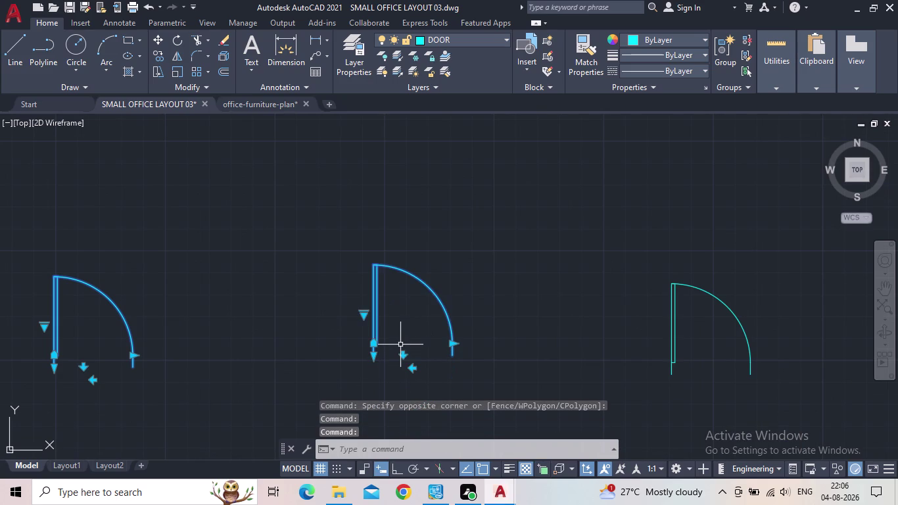
Rotate the middle 3-foot door a quarter turn about its hinge with Ortho on.
key(Escape)
key(r)
key(o)
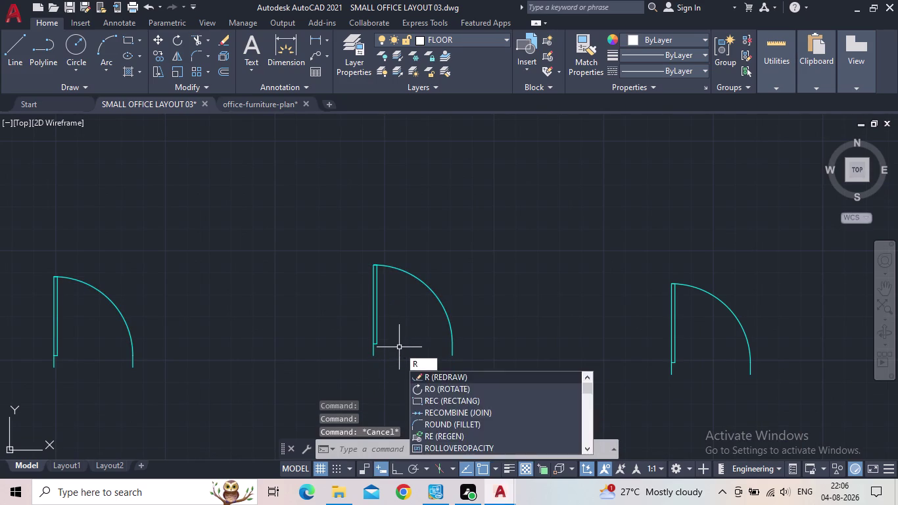
key(Return)
click(400, 345)
click(366, 347)
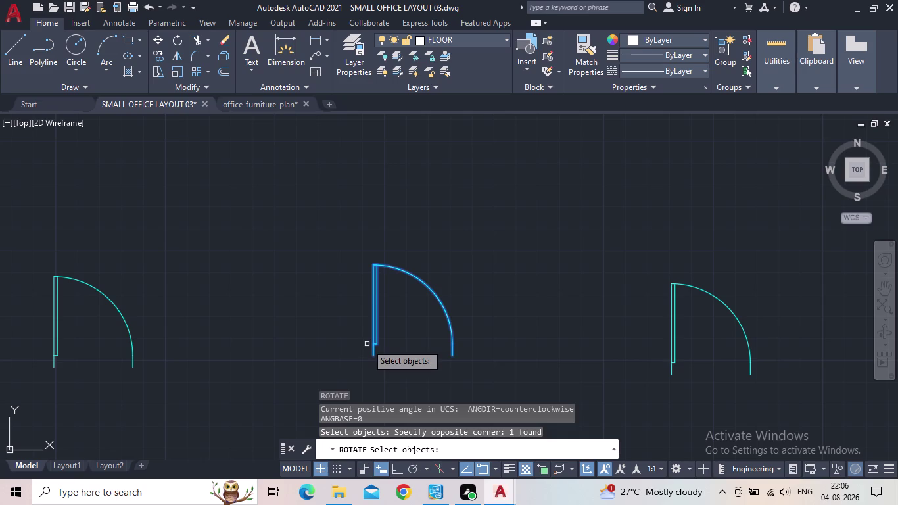
key(space)
click(374, 361)
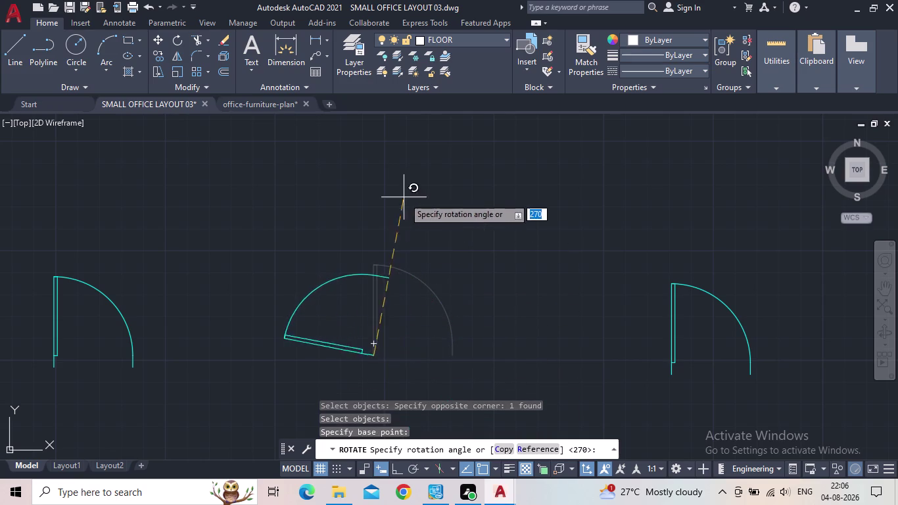
click(399, 469)
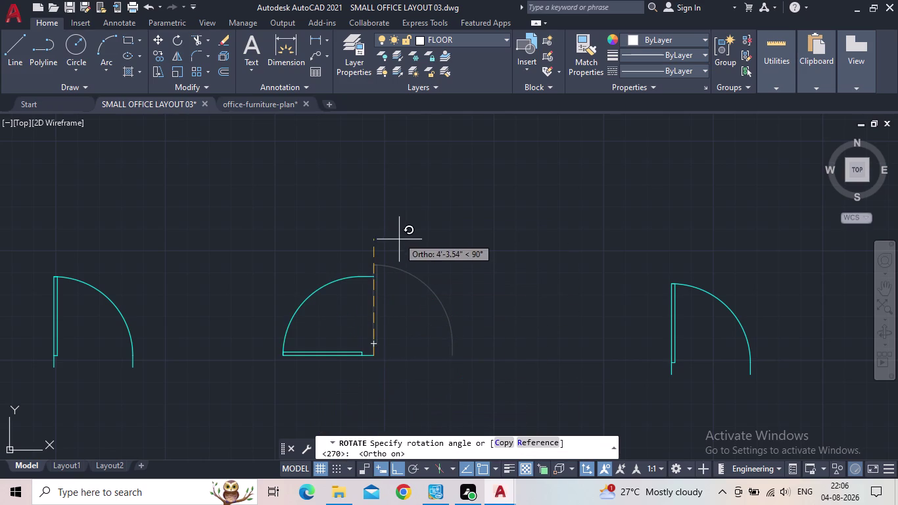
click(383, 191)
key(Escape)
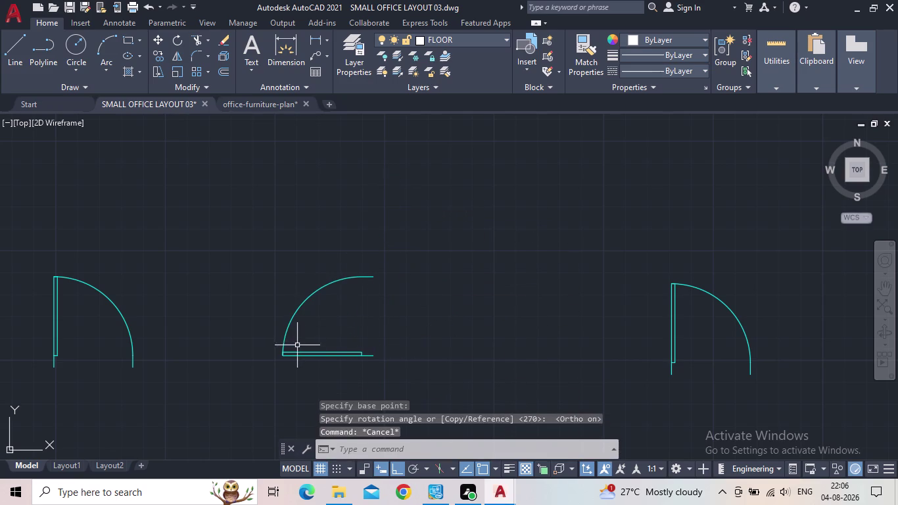
Window-select the upward-facing door panel and its swing arc.
scroll(down, 3)
middle_drag(358, 394, 330, 372)
drag(326, 370, 318, 366)
click(302, 352)
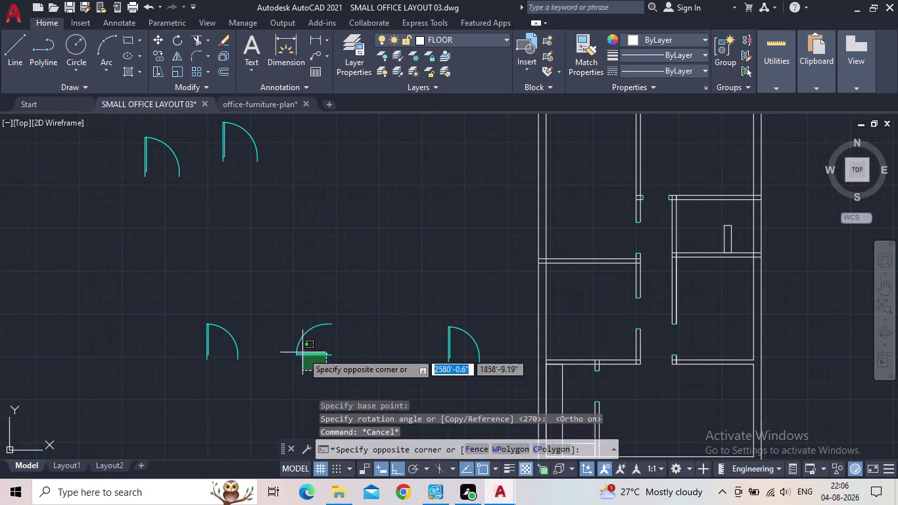
Copy the door from its panel corner, Ortho off, into the upper wall opening.
key(c)
key(o)
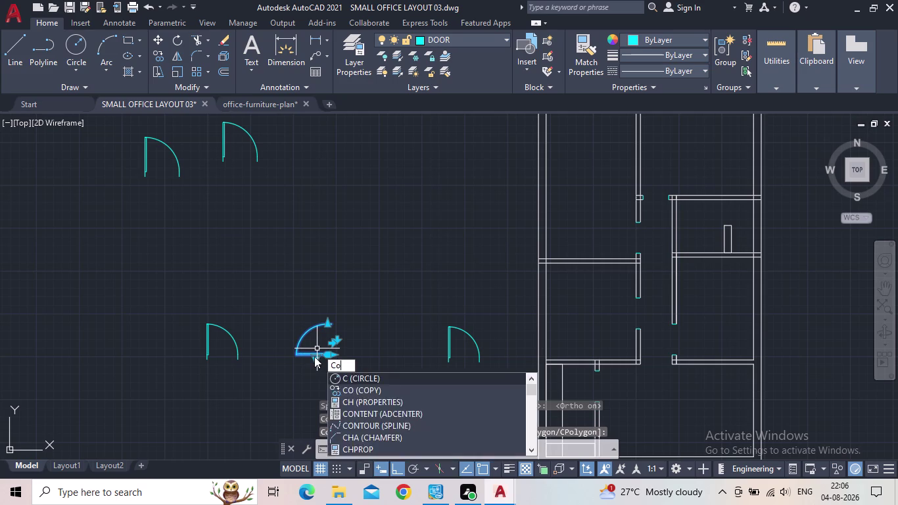
key(Return)
scroll(up, 3)
click(399, 357)
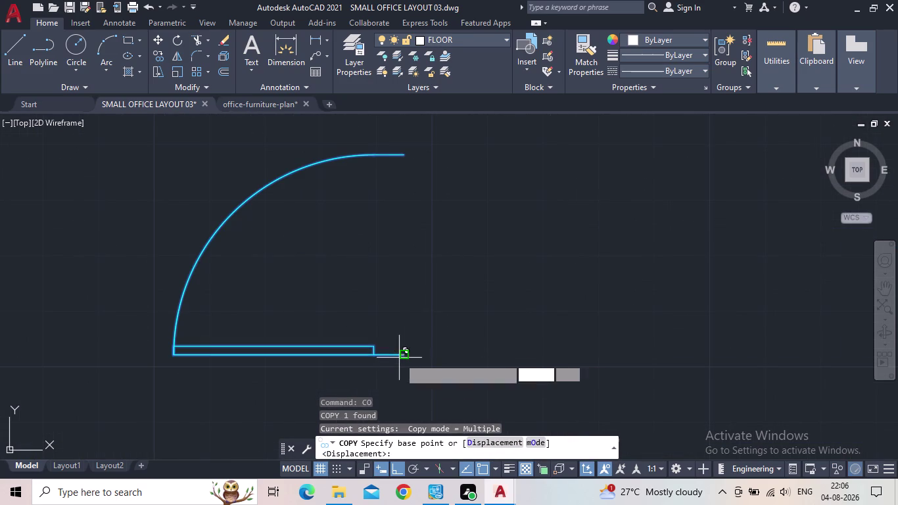
middle_drag(624, 278, 595, 303)
scroll(down, 3)
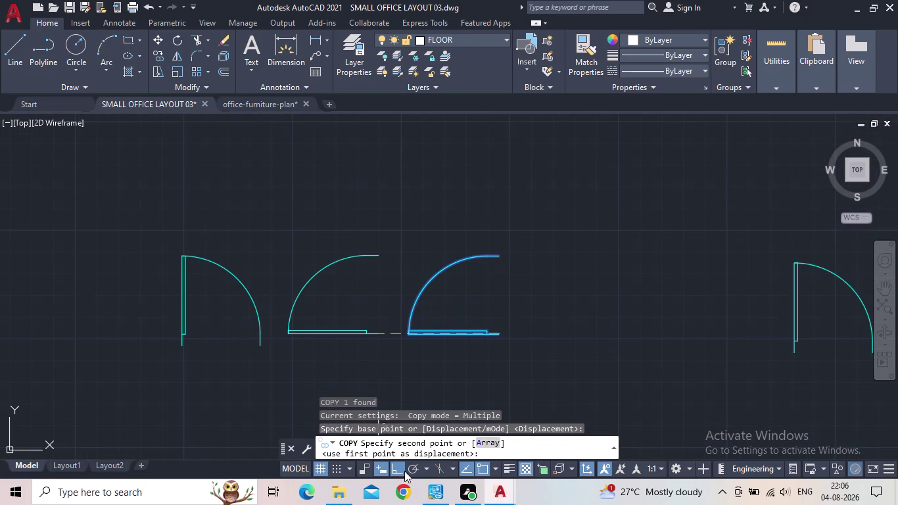
click(398, 469)
middle_drag(474, 362, 409, 374)
scroll(down, 3)
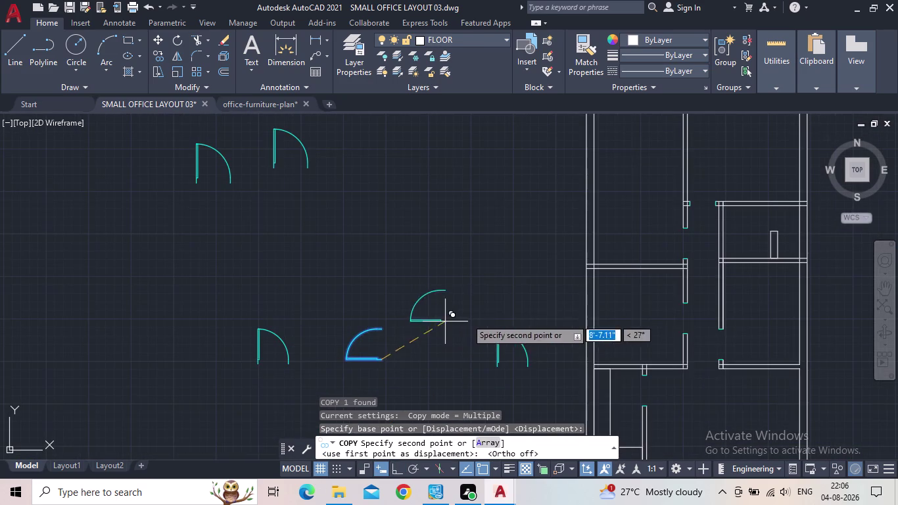
middle_drag(562, 287, 425, 329)
scroll(up, 3)
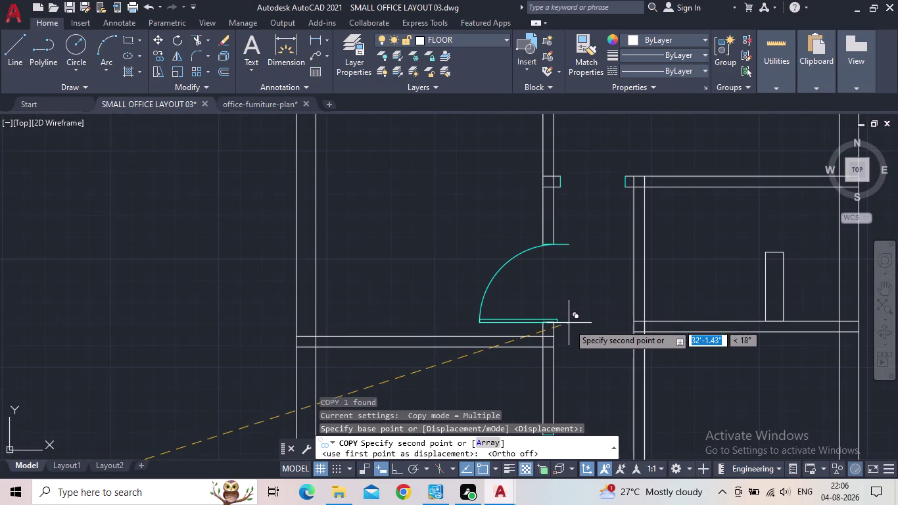
scroll(up, 3)
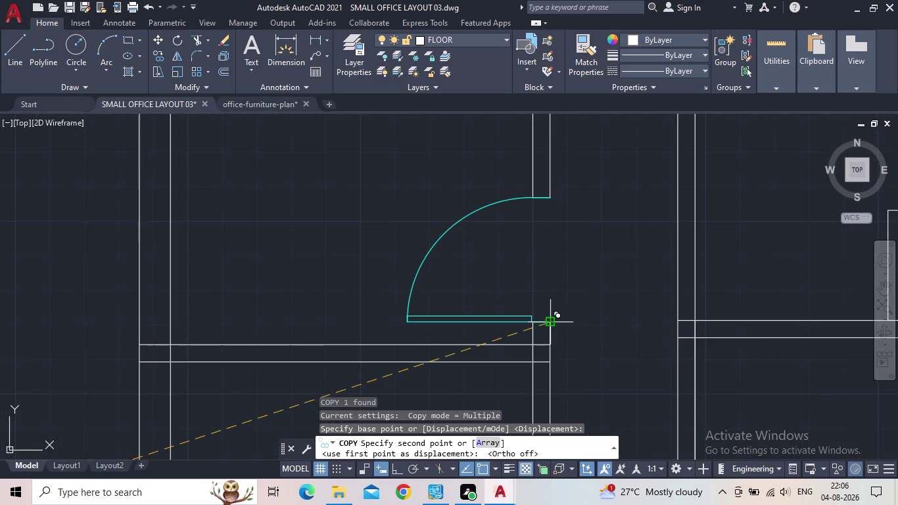
click(552, 324)
Place further door copies at the middle opening and the right-hand room's opening.
middle_drag(479, 288, 457, 290)
scroll(down, 3)
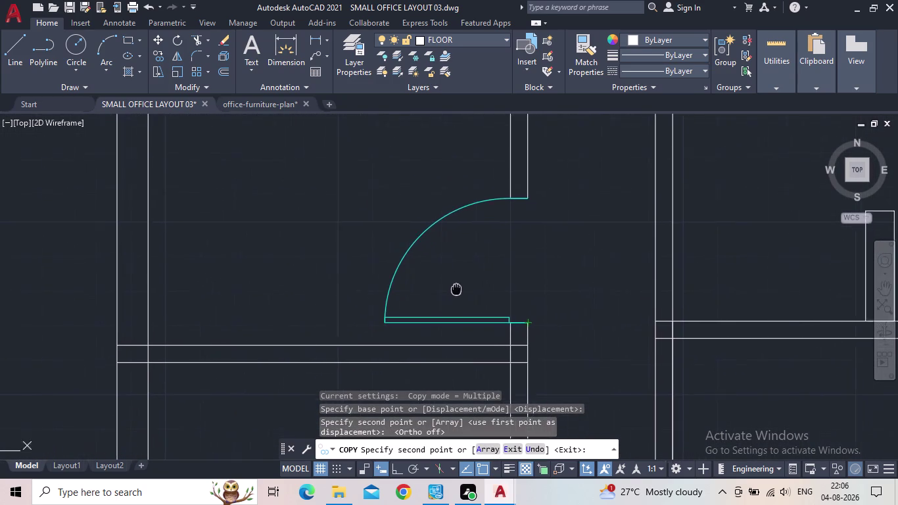
scroll(down, 3)
middle_drag(542, 320, 534, 274)
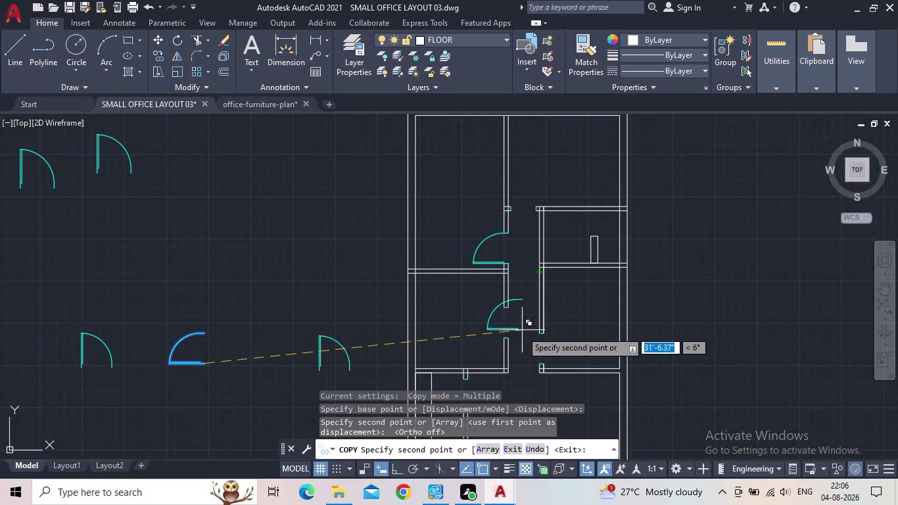
scroll(up, 3)
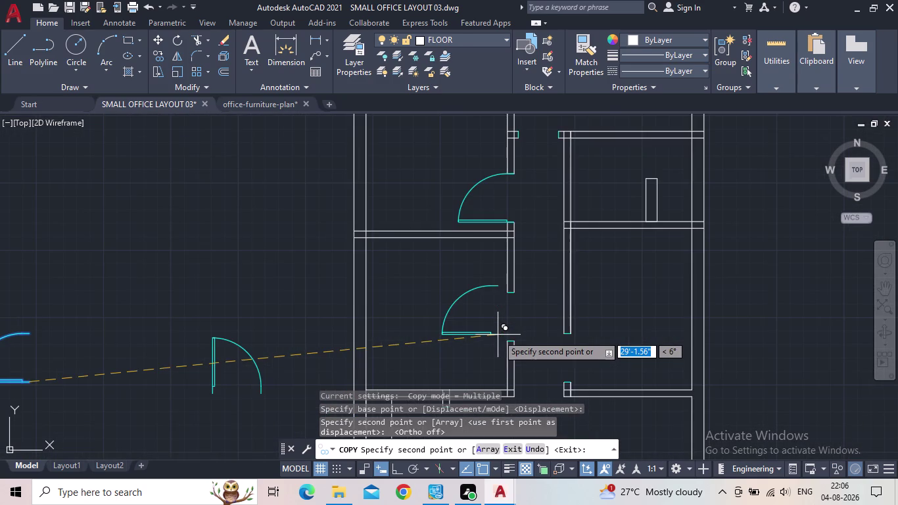
scroll(up, 3)
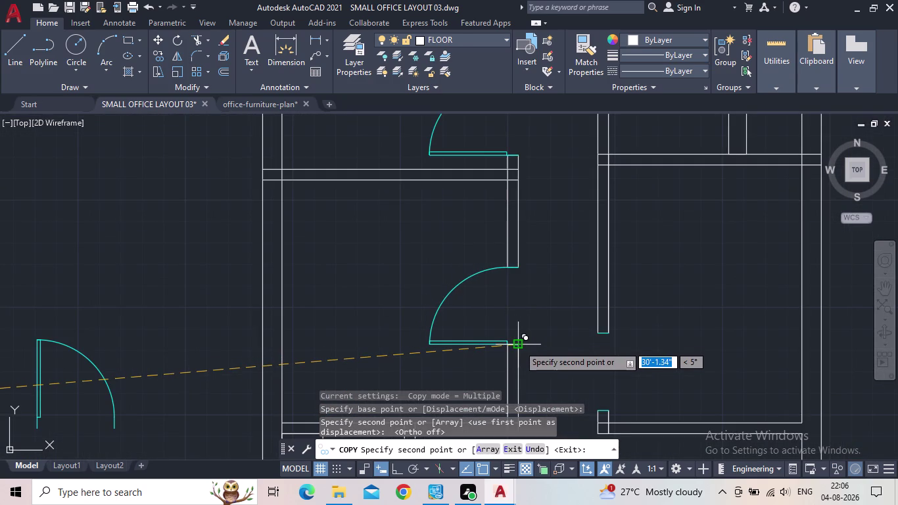
click(519, 345)
middle_drag(581, 305, 546, 255)
scroll(down, 3)
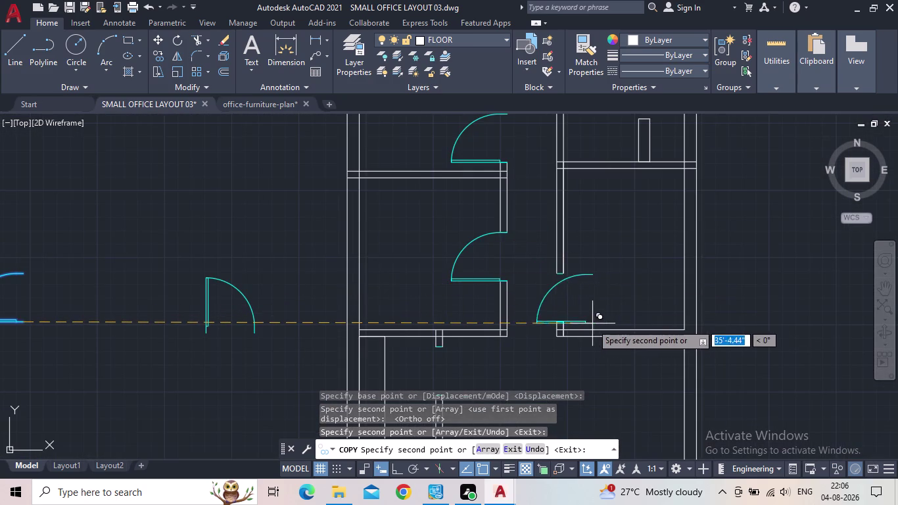
click(561, 323)
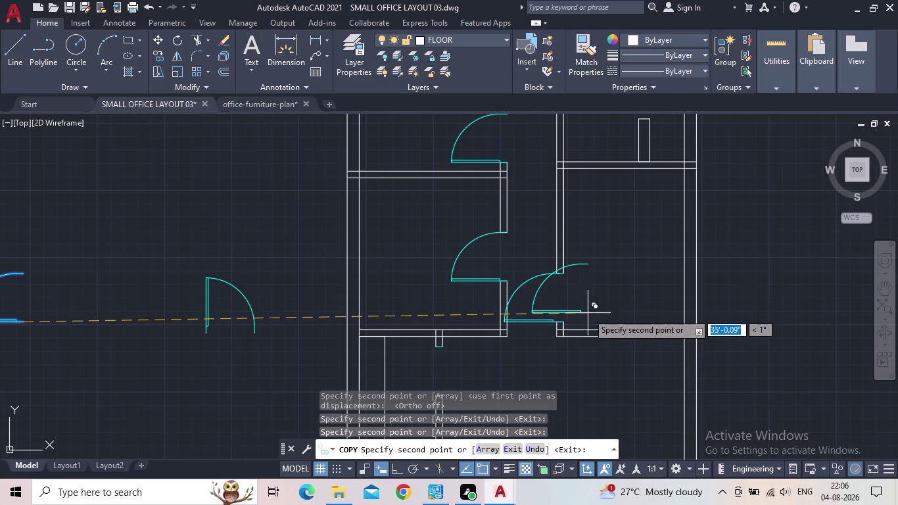
Place the last door copy at the lower small room's opening and end copying.
middle_drag(558, 315, 569, 219)
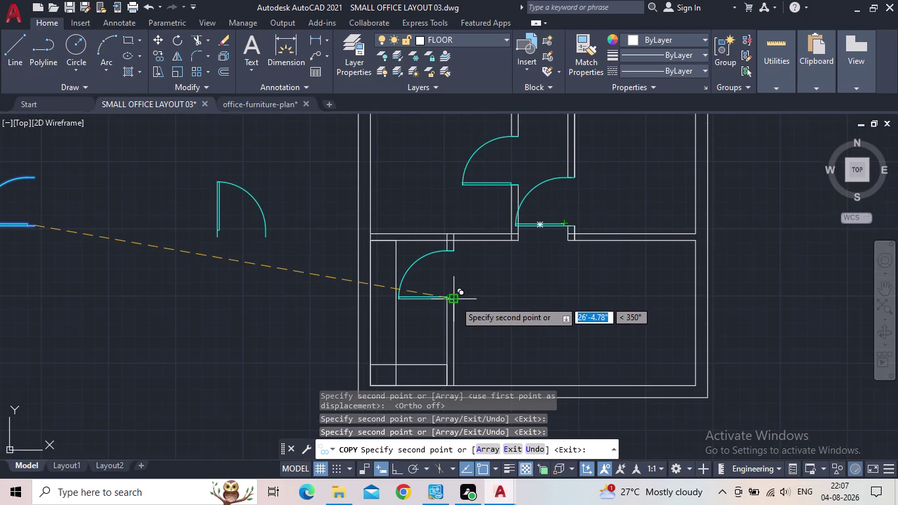
click(455, 300)
scroll(down, 3)
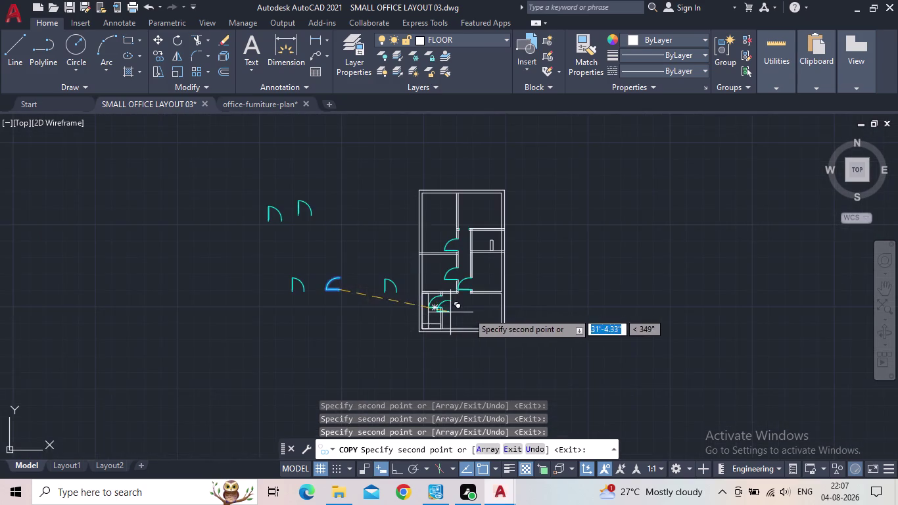
middle_drag(470, 312, 441, 349)
key(Escape)
scroll(up, 3)
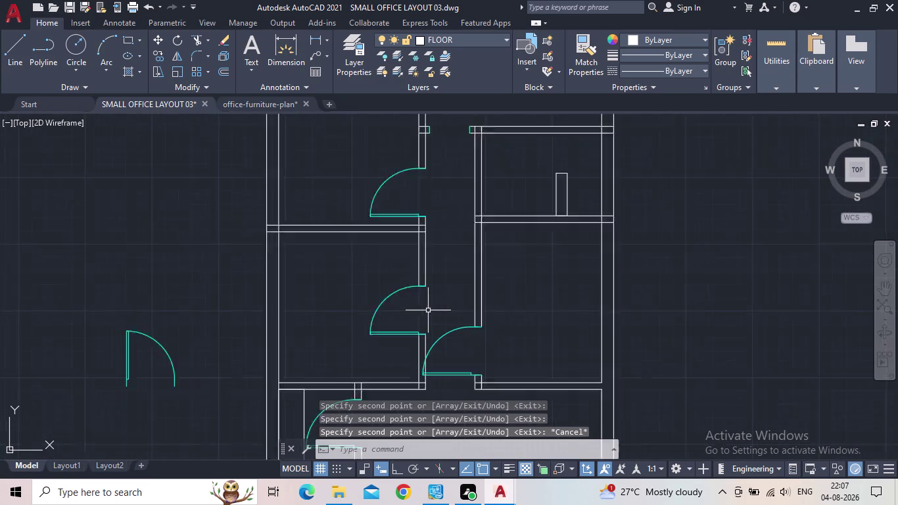
scroll(up, 3)
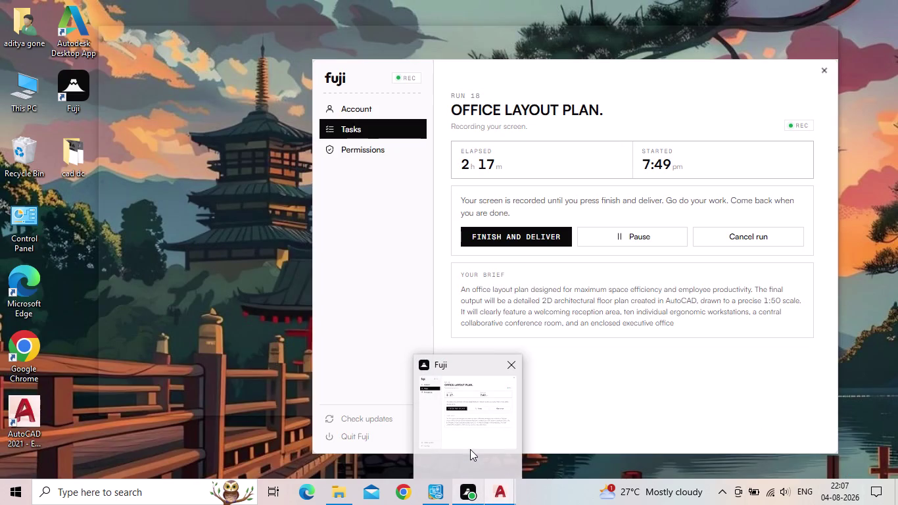
scroll(down, 3)
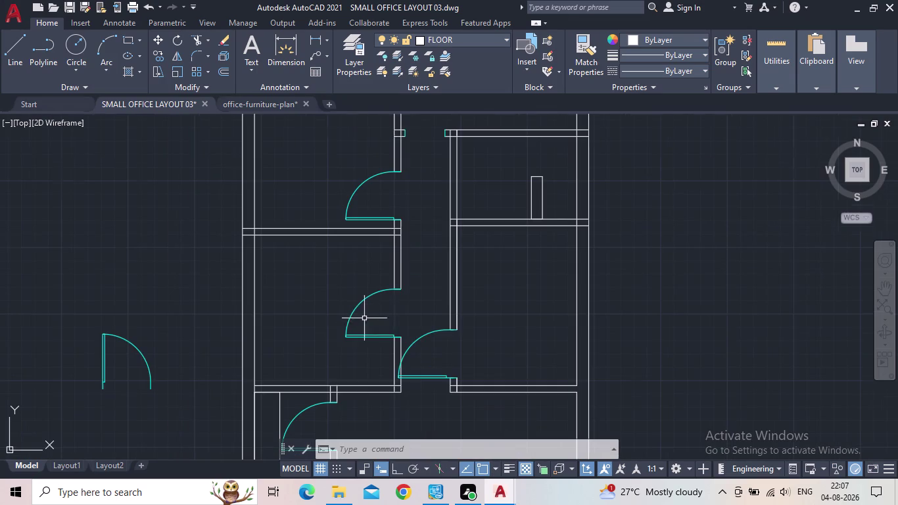
Flip the right-hand room's door with its flip grip so it swings the other way.
click(421, 336)
scroll(up, 3)
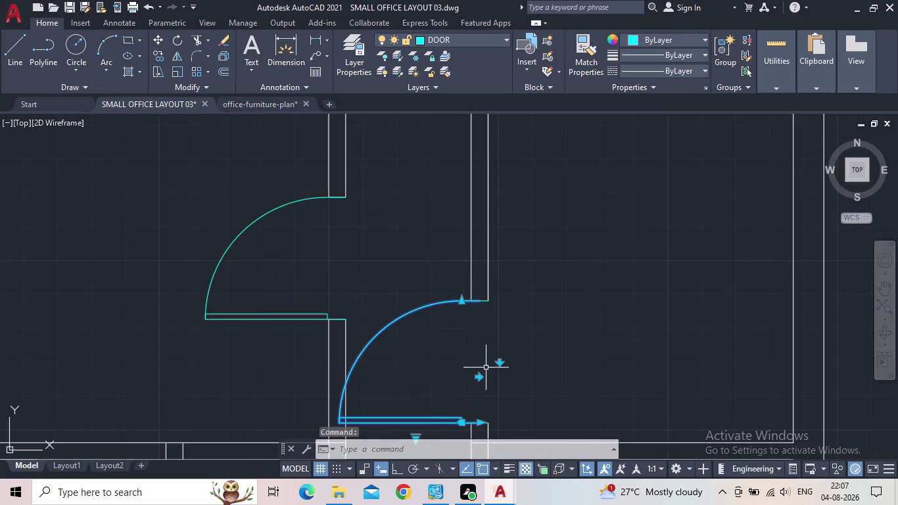
click(480, 377)
scroll(down, 3)
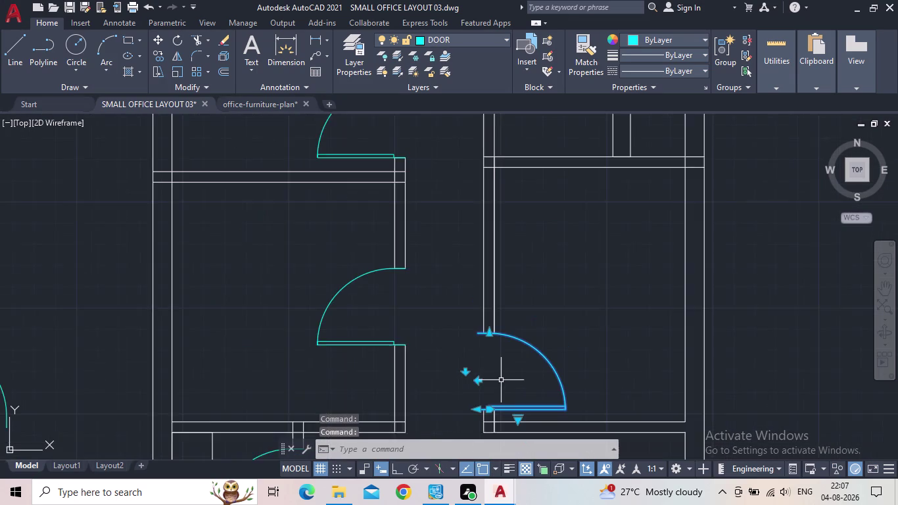
middle_drag(499, 372, 486, 338)
key(Escape)
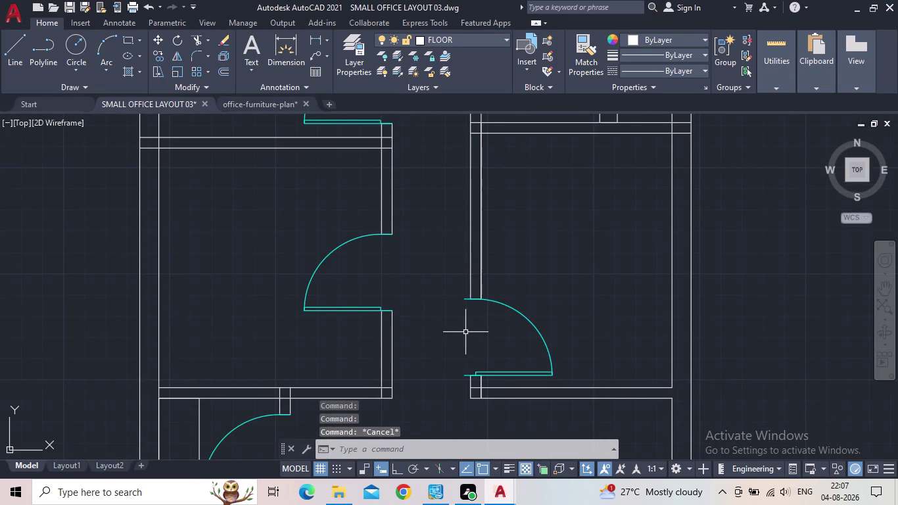
Zoom and pan around the office plan to review the door placements.
scroll(down, 3)
scroll(up, 3)
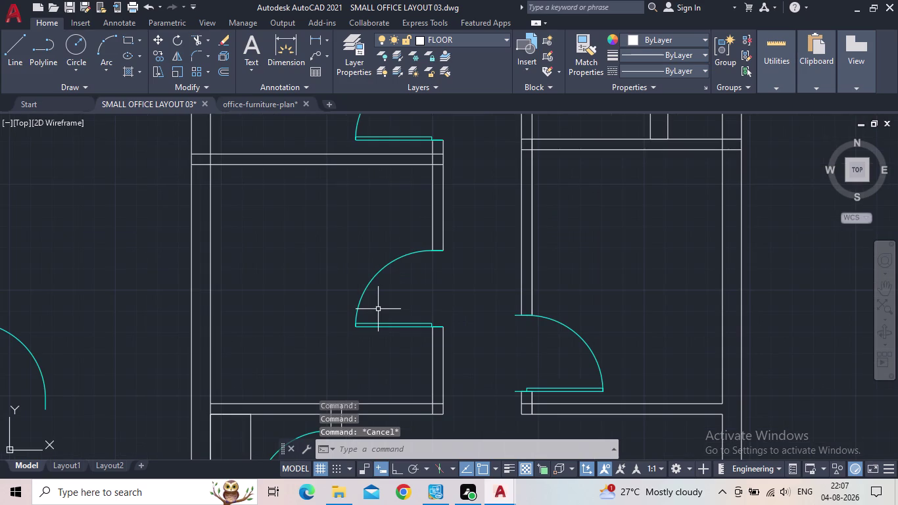
scroll(down, 3)
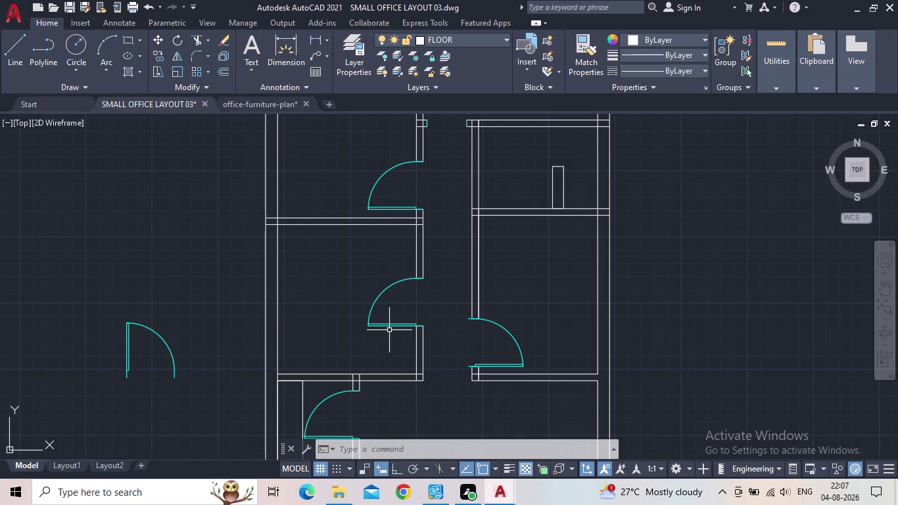
scroll(down, 3)
middle_drag(411, 337, 409, 340)
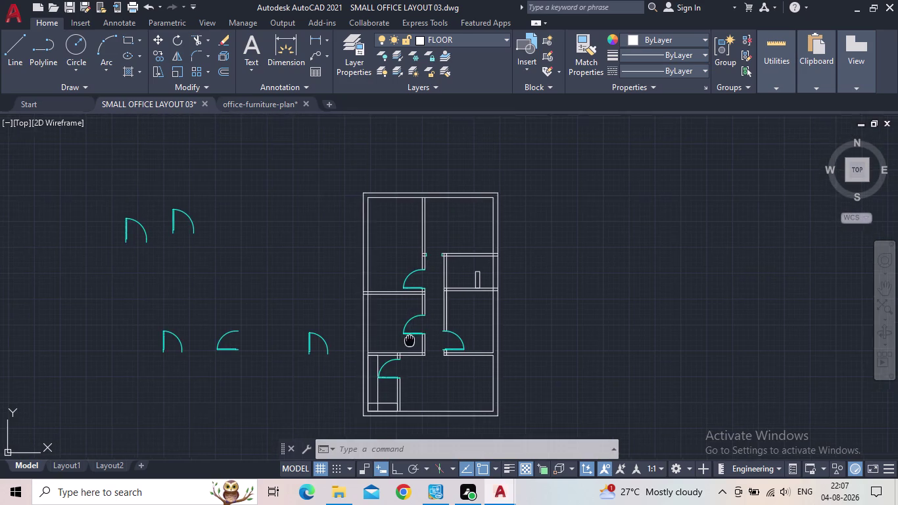
middle_drag(409, 340, 397, 340)
scroll(up, 3)
middle_drag(359, 348, 391, 324)
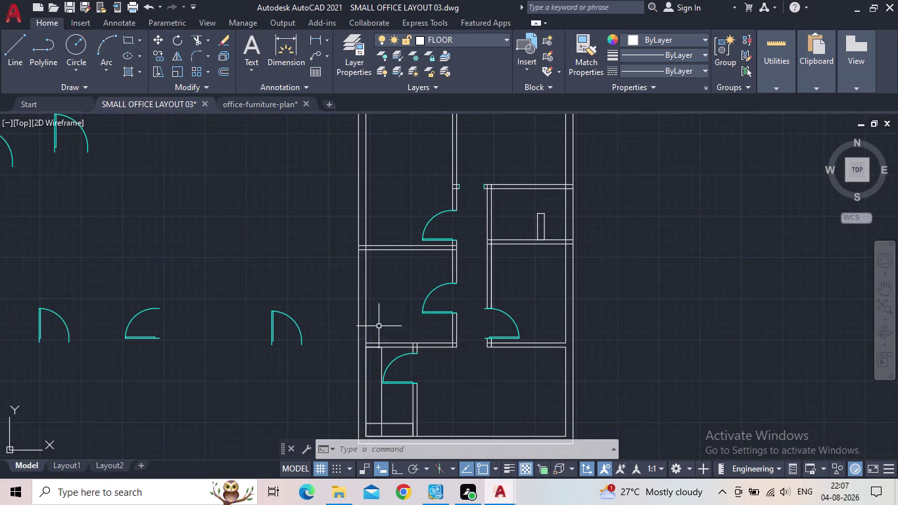
scroll(down, 3)
scroll(up, 3)
scroll(up, 3)
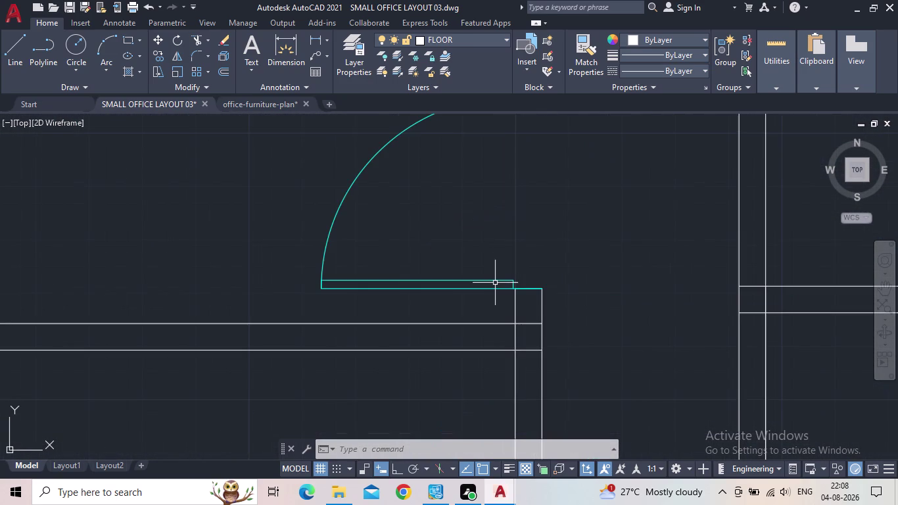
scroll(down, 3)
middle_drag(533, 268, 527, 258)
scroll(down, 3)
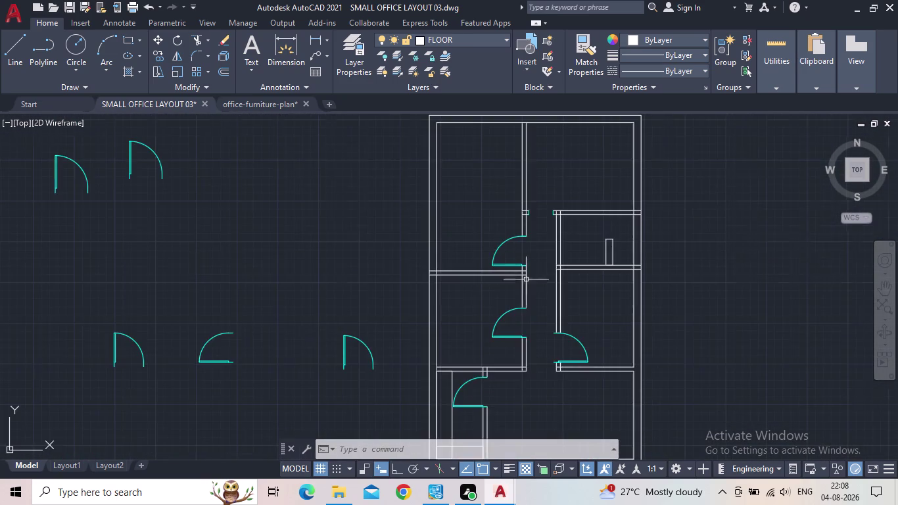
middle_drag(524, 325, 489, 226)
scroll(up, 3)
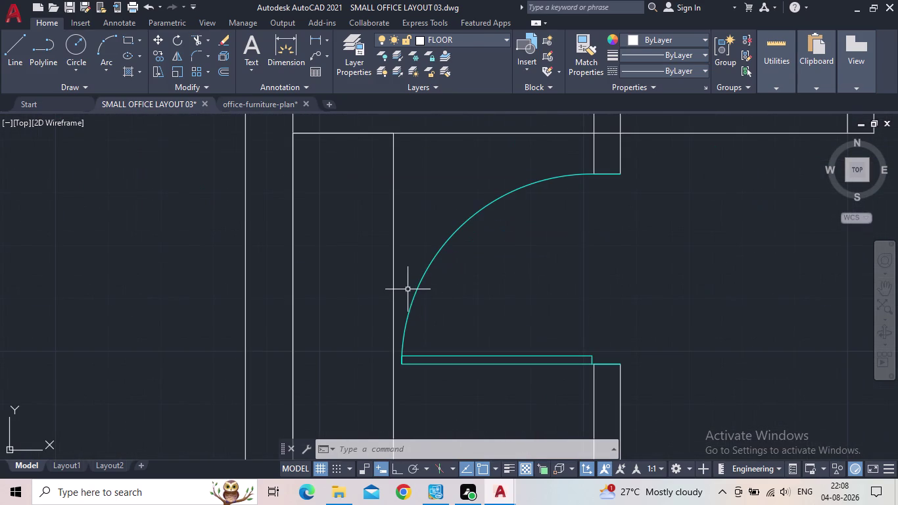
scroll(down, 3)
middle_drag(447, 290, 447, 292)
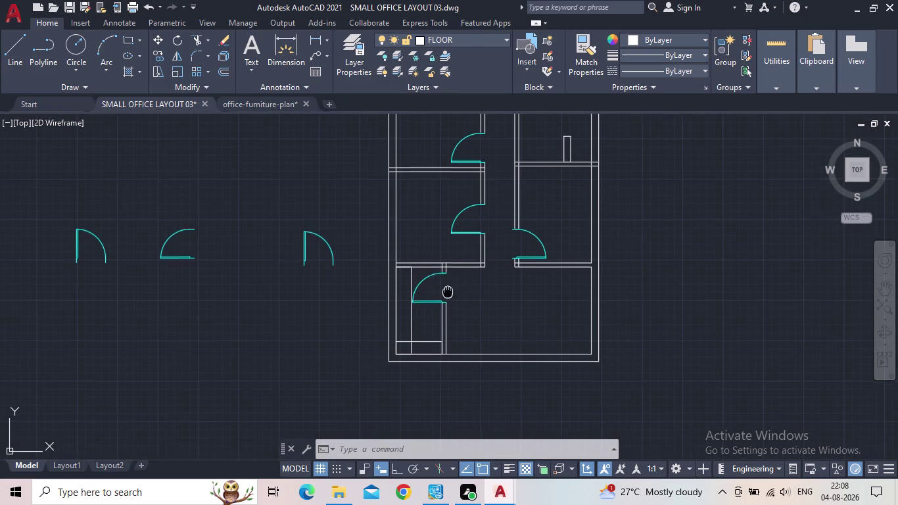
middle_drag(447, 291, 446, 297)
scroll(up, 3)
click(409, 314)
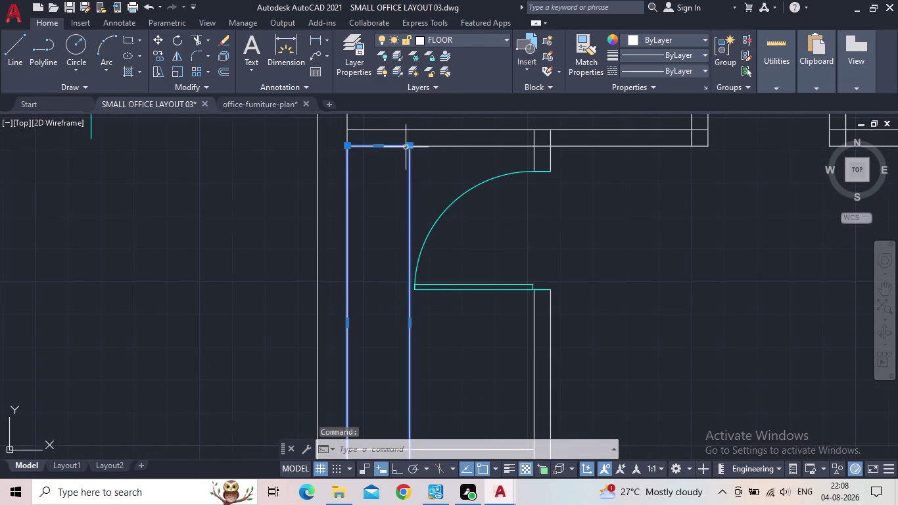
scroll(down, 3)
scroll(up, 3)
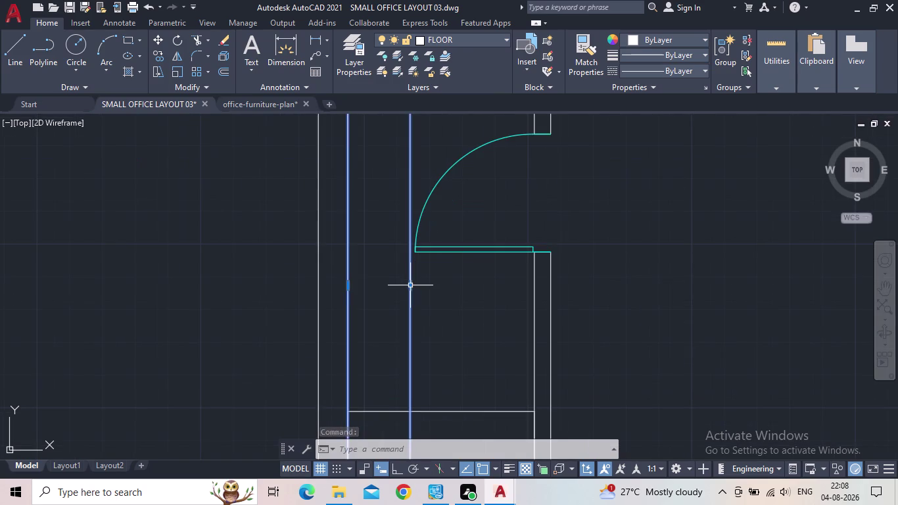
click(410, 285)
click(401, 289)
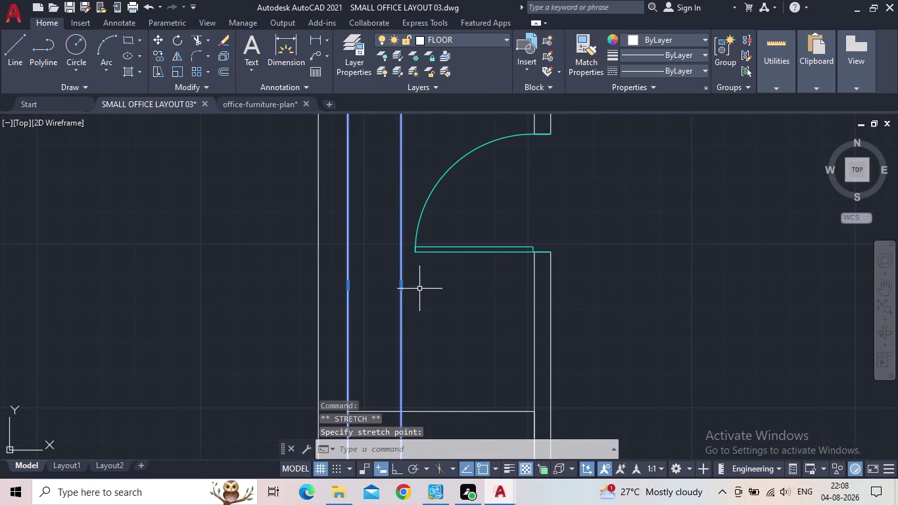
key(Escape)
scroll(down, 3)
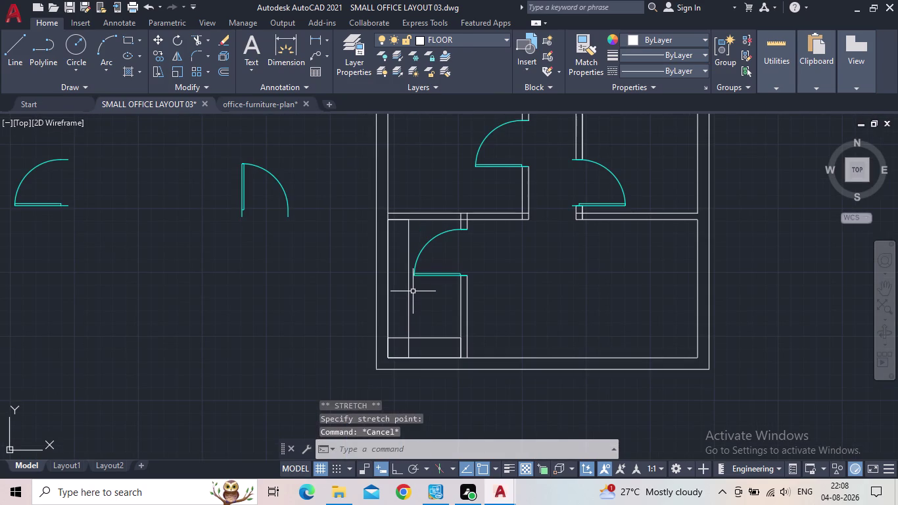
scroll(up, 3)
click(406, 282)
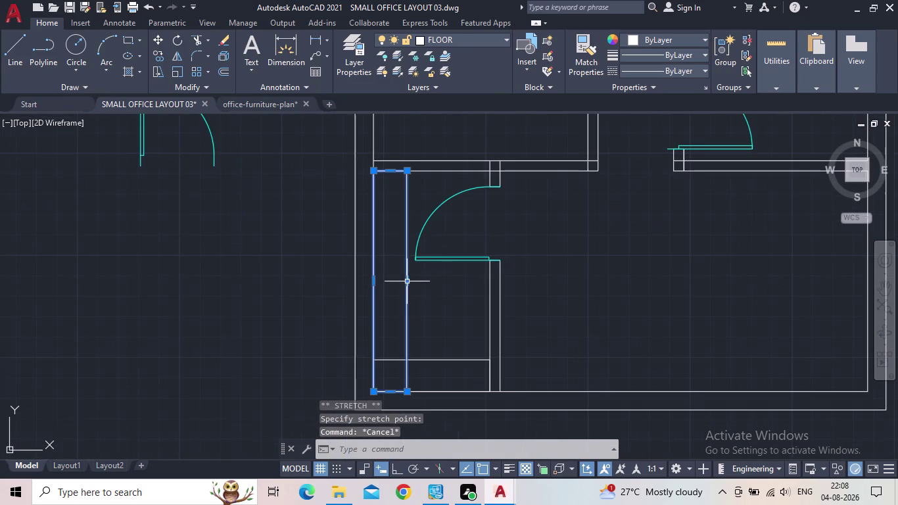
scroll(up, 3)
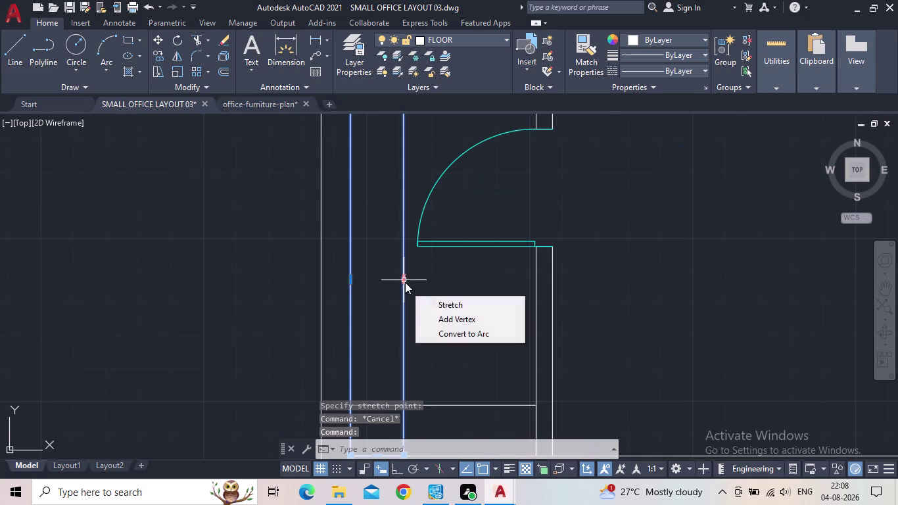
click(405, 282)
click(395, 285)
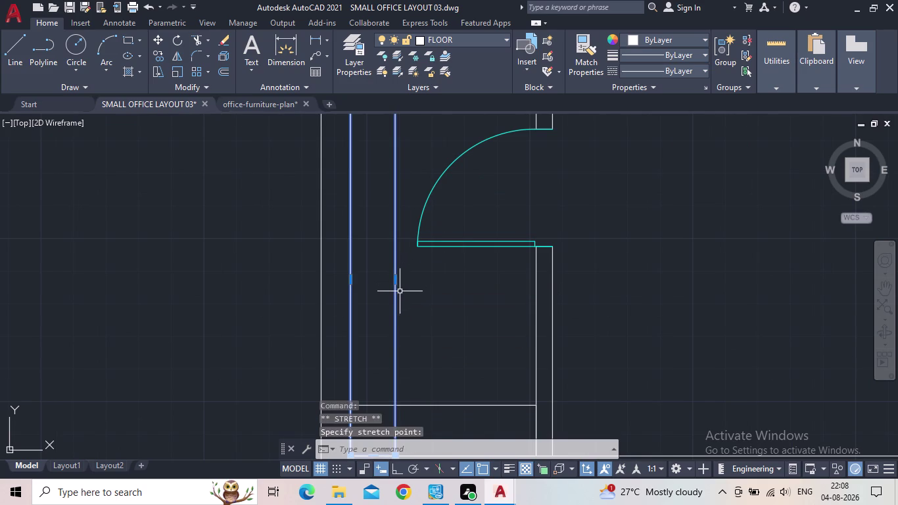
key(Escape)
scroll(down, 3)
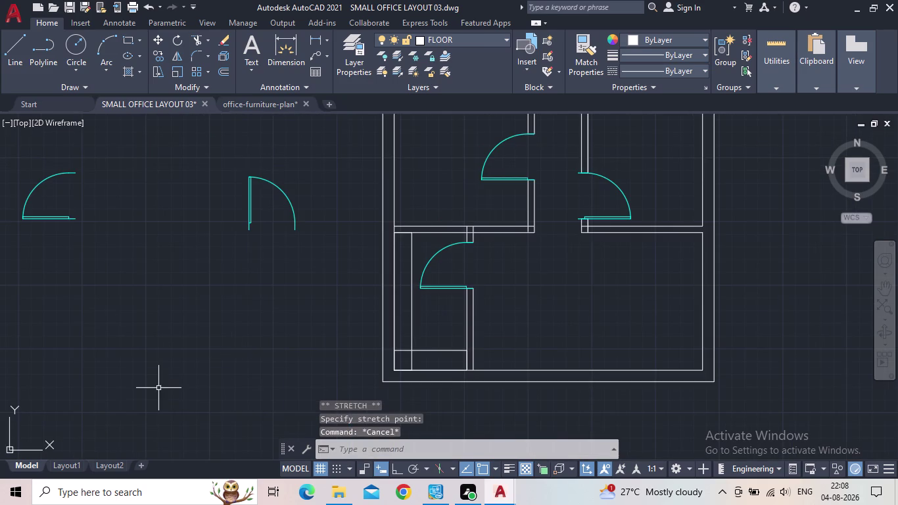
middle_drag(448, 318, 463, 391)
middle_click(464, 387)
scroll(down, 3)
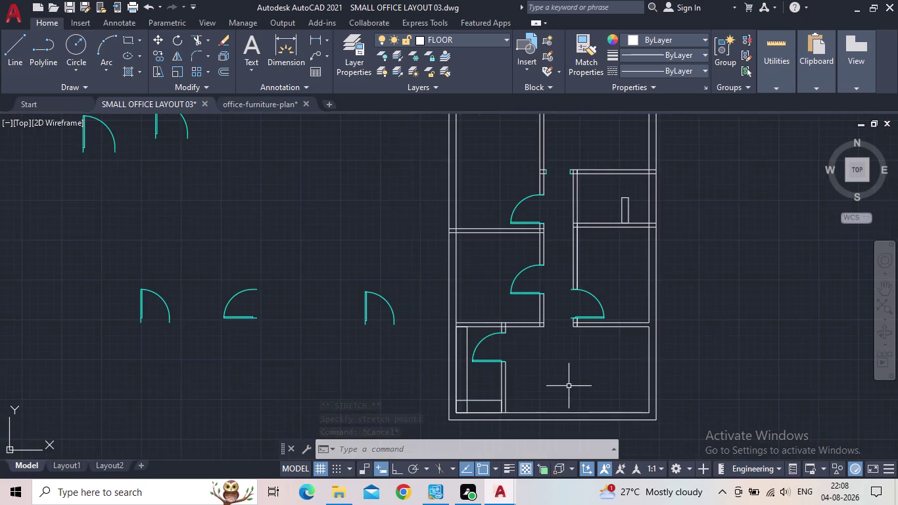
middle_drag(572, 386, 584, 357)
scroll(down, 3)
scroll(up, 3)
scroll(down, 3)
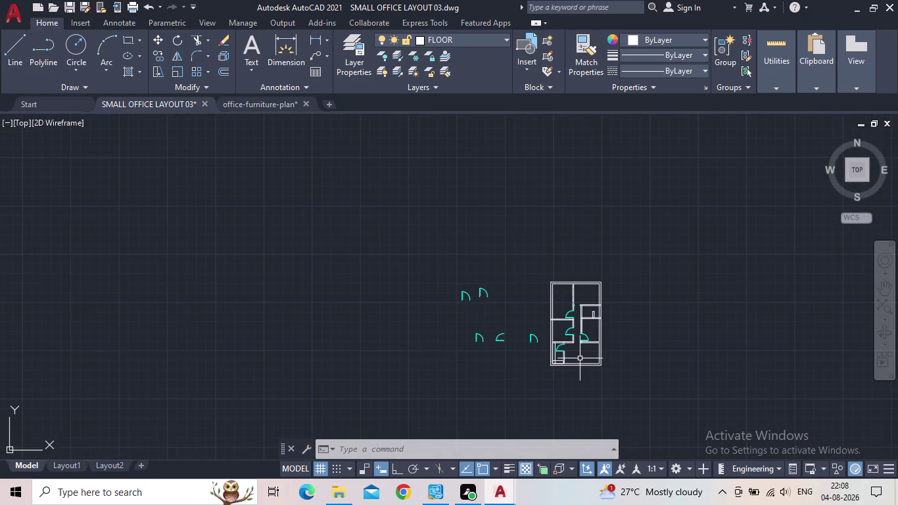
scroll(up, 3)
middle_drag(590, 351, 565, 347)
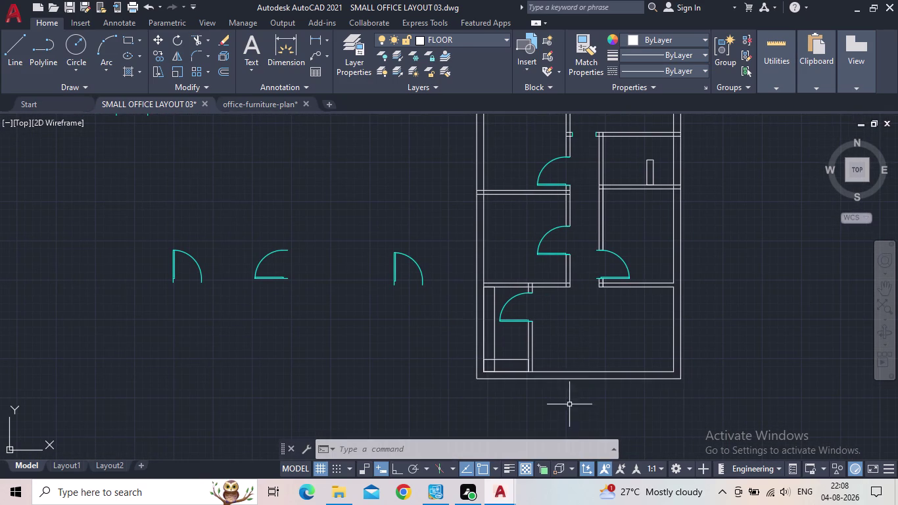
scroll(up, 3)
scroll(down, 3)
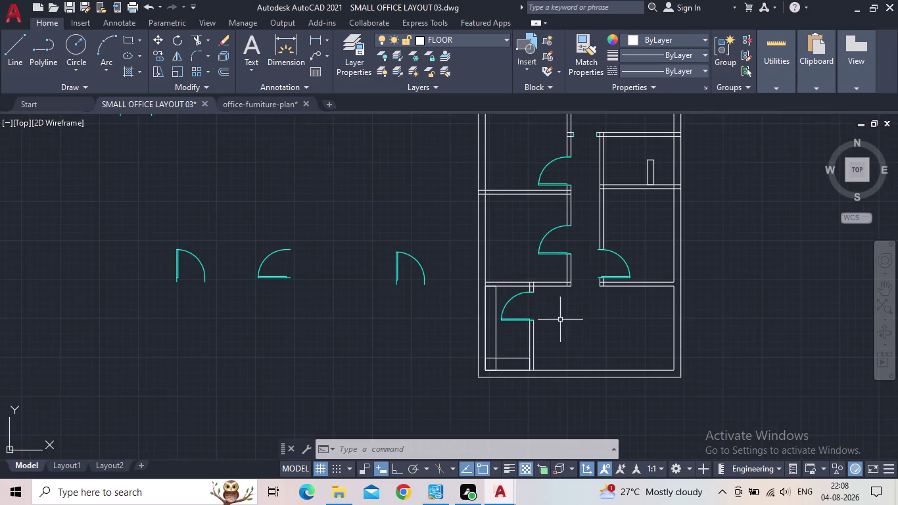
middle_drag(560, 319, 545, 344)
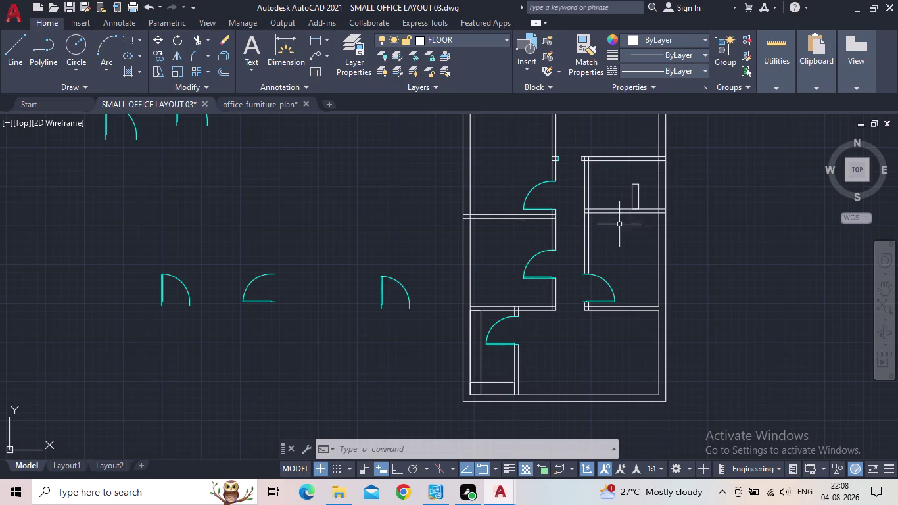
scroll(down, 3)
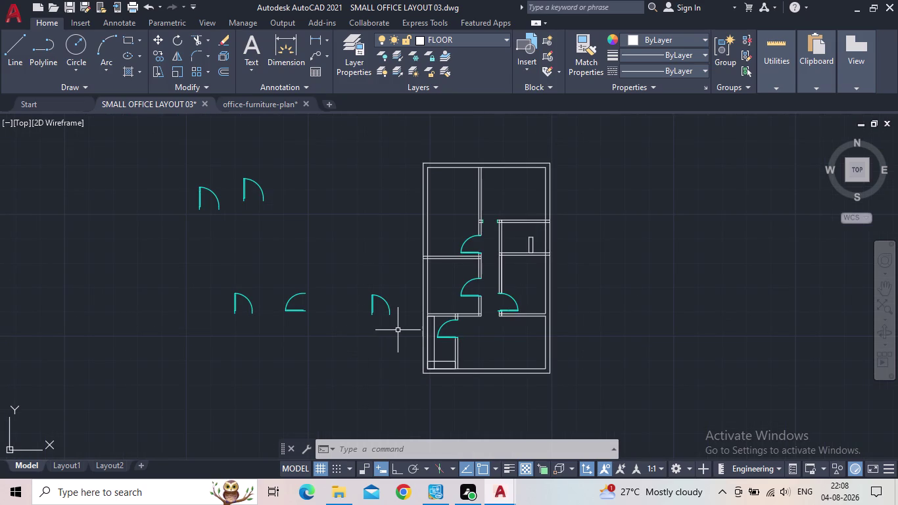
scroll(up, 3)
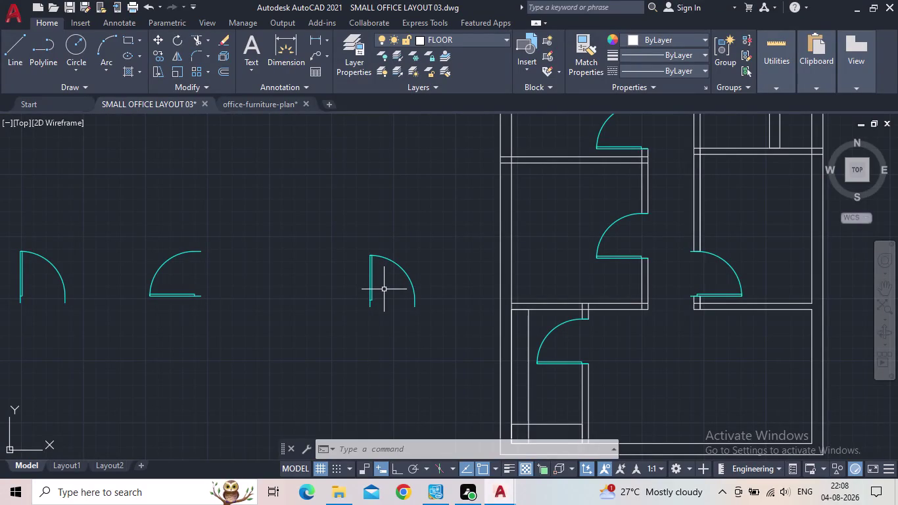
scroll(down, 3)
middle_drag(384, 303, 386, 321)
scroll(up, 3)
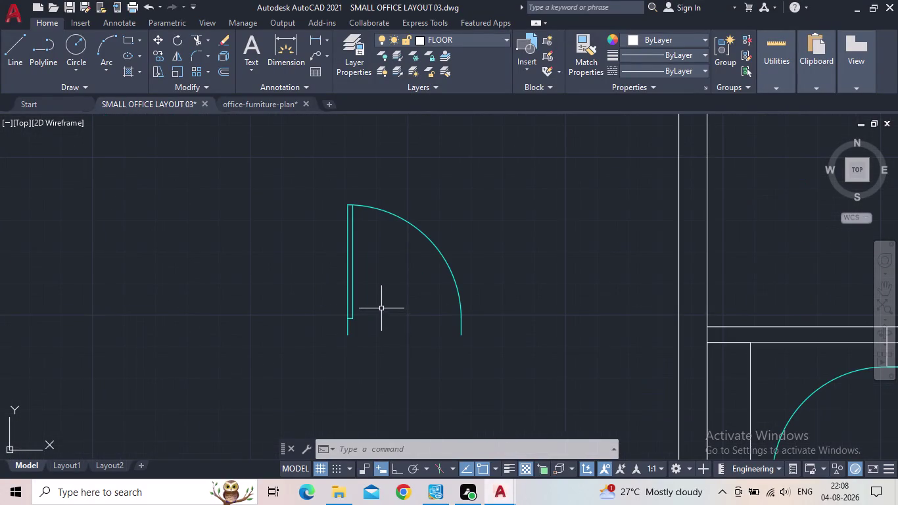
scroll(down, 3)
scroll(up, 3)
scroll(down, 3)
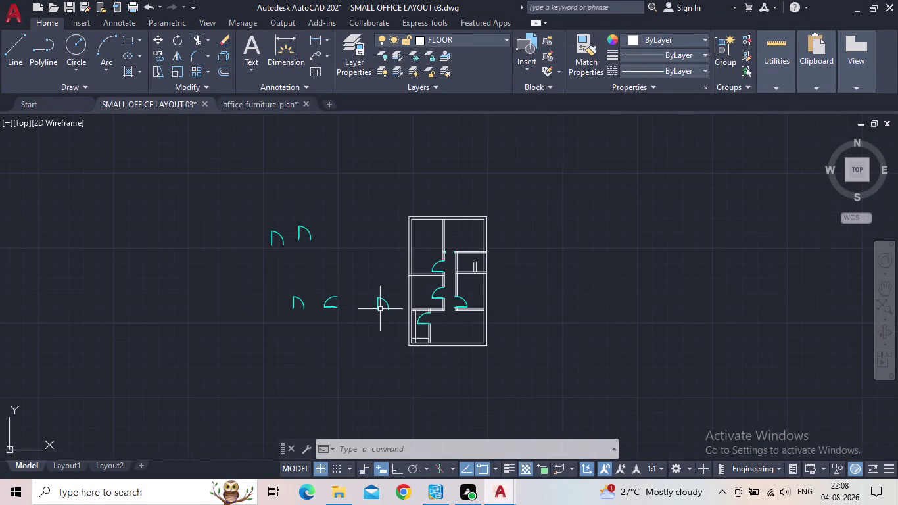
scroll(up, 3)
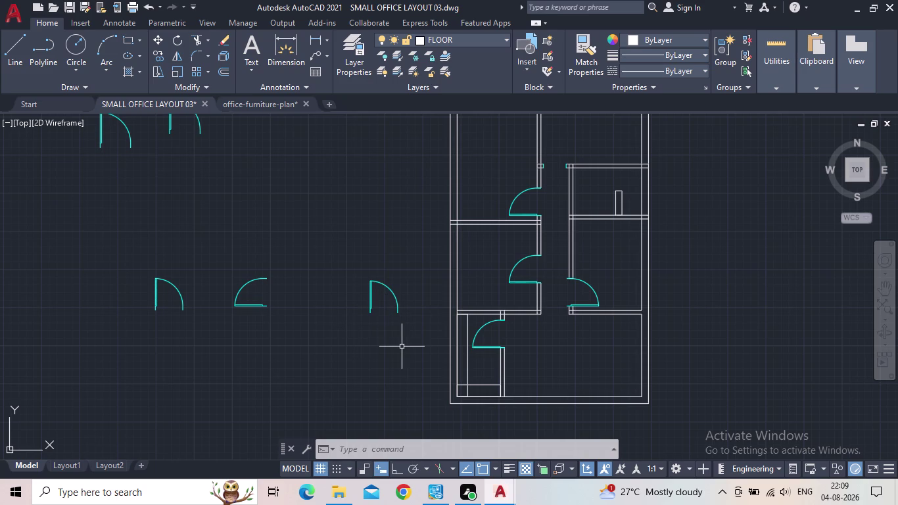
scroll(up, 3)
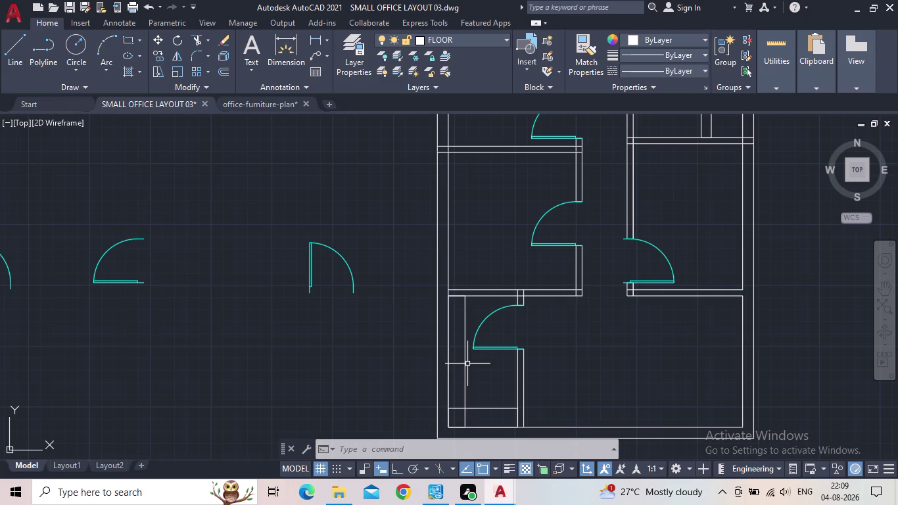
scroll(down, 3)
scroll(up, 3)
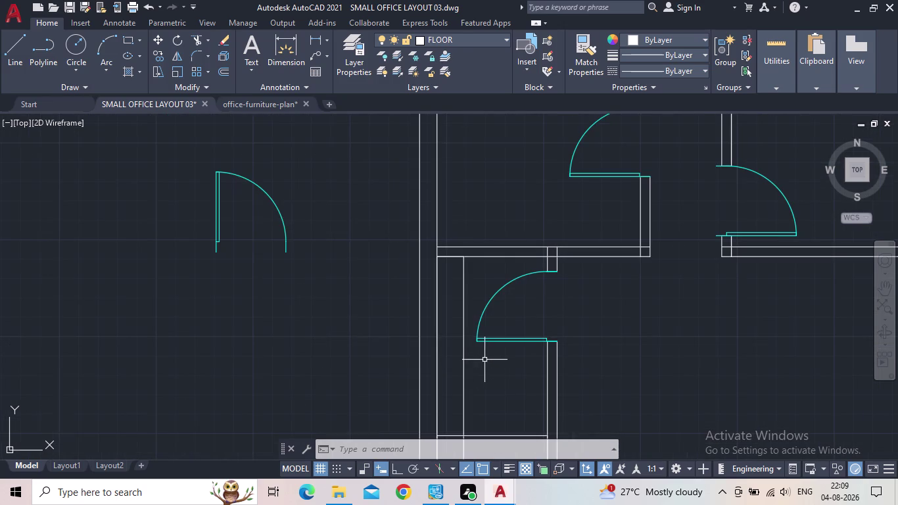
middle_drag(485, 361, 452, 394)
scroll(down, 3)
middle_drag(513, 392, 484, 380)
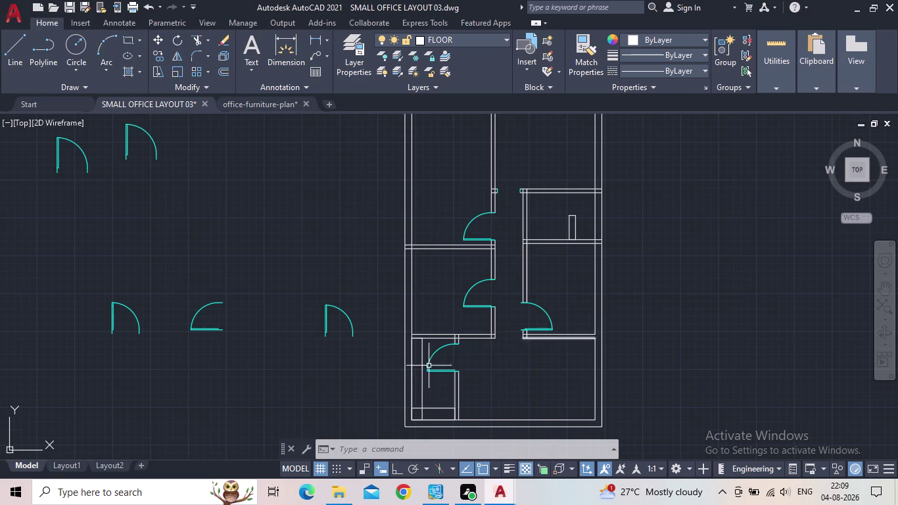
scroll(up, 3)
middle_drag(451, 398, 490, 353)
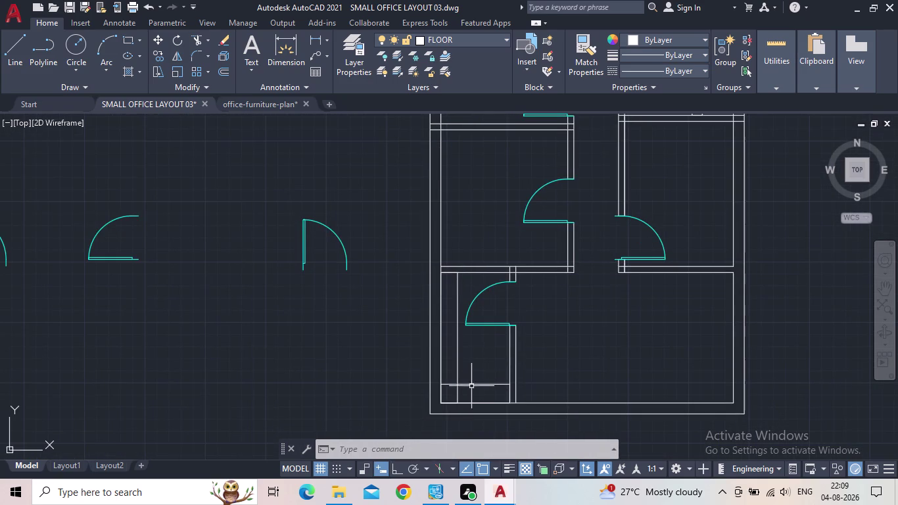
scroll(up, 3)
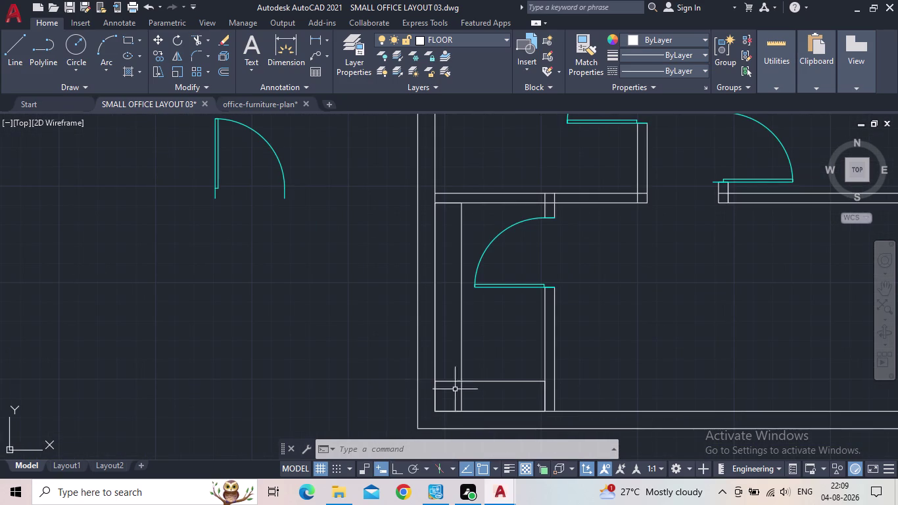
middle_drag(541, 359, 449, 413)
scroll(down, 3)
middle_drag(528, 368, 561, 388)
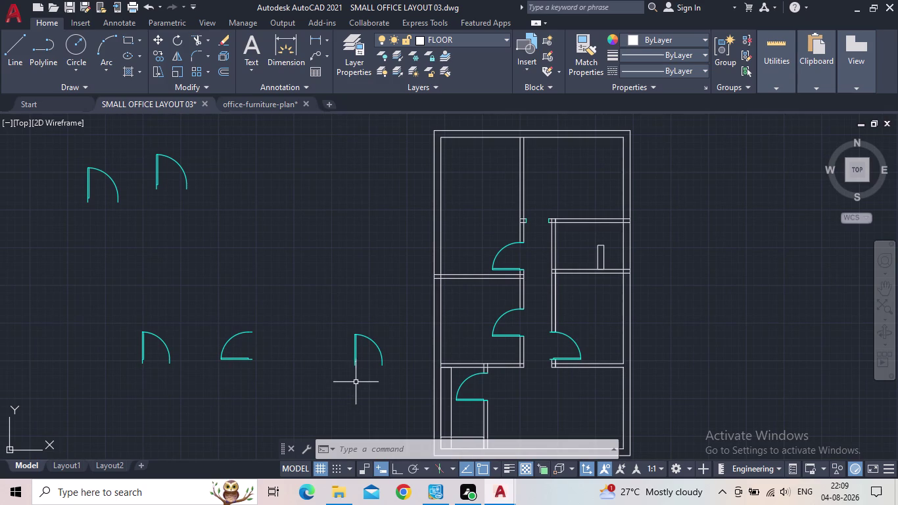
drag(367, 375, 360, 371)
click(340, 345)
scroll(up, 3)
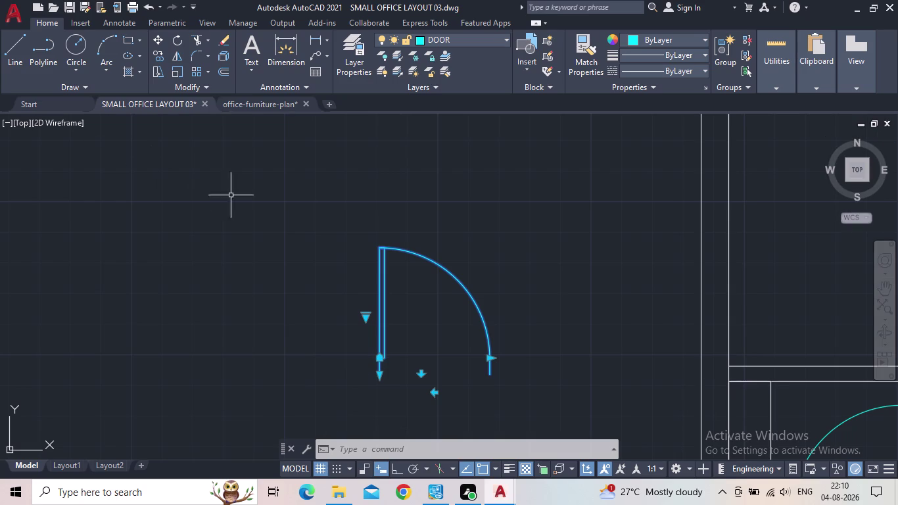
scroll(down, 3)
middle_drag(410, 373, 407, 353)
scroll(up, 3)
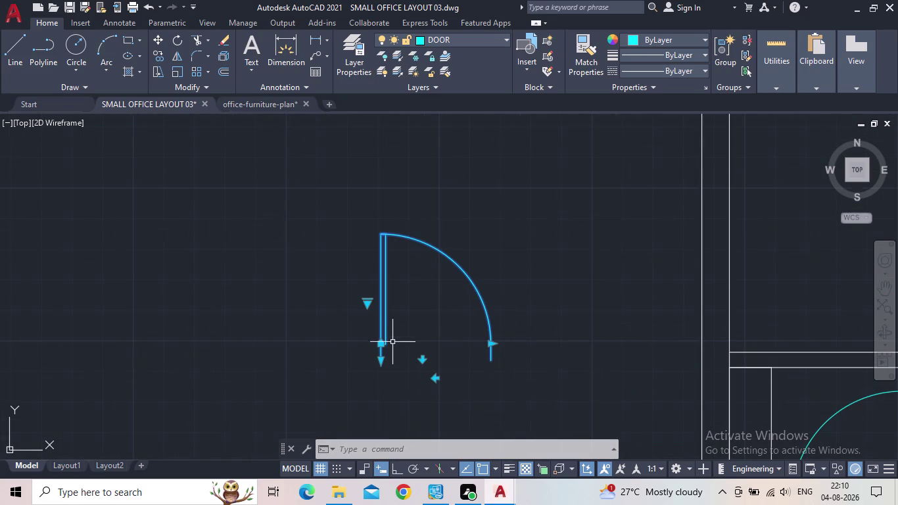
scroll(down, 3)
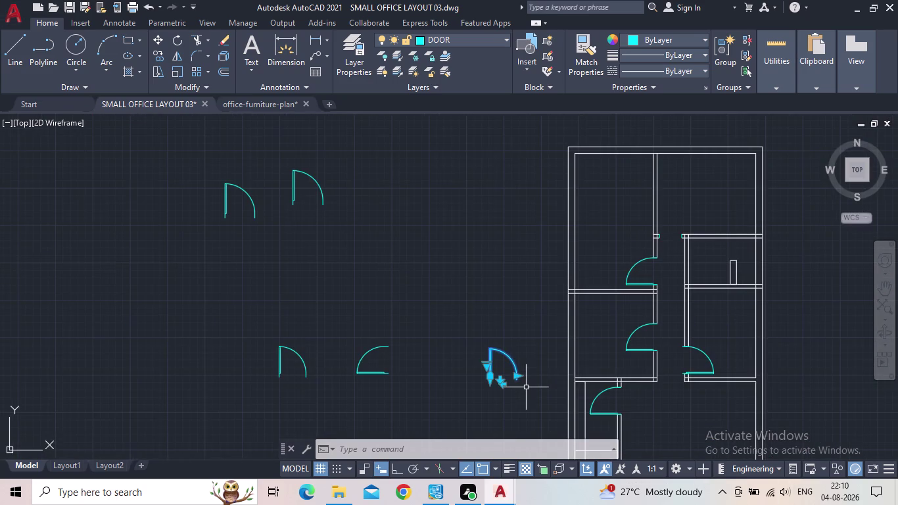
middle_drag(526, 387, 476, 360)
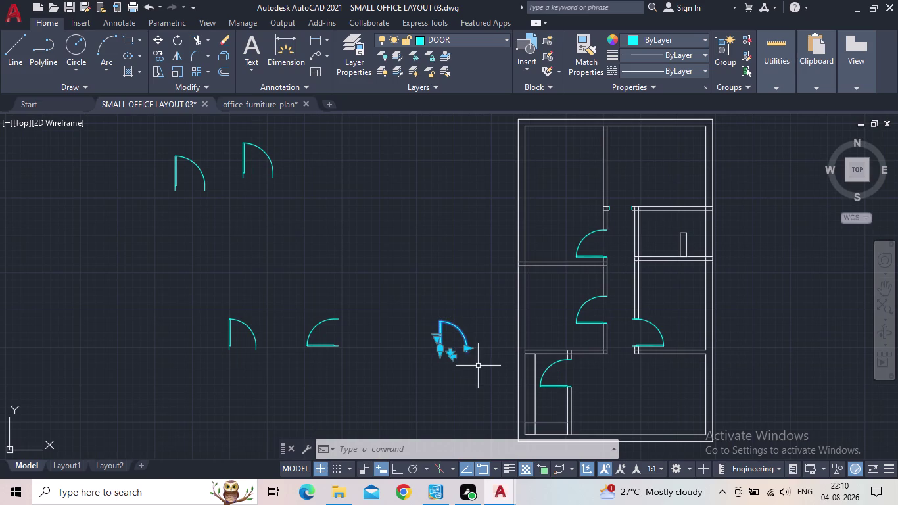
key(Escape)
middle_drag(383, 325, 426, 437)
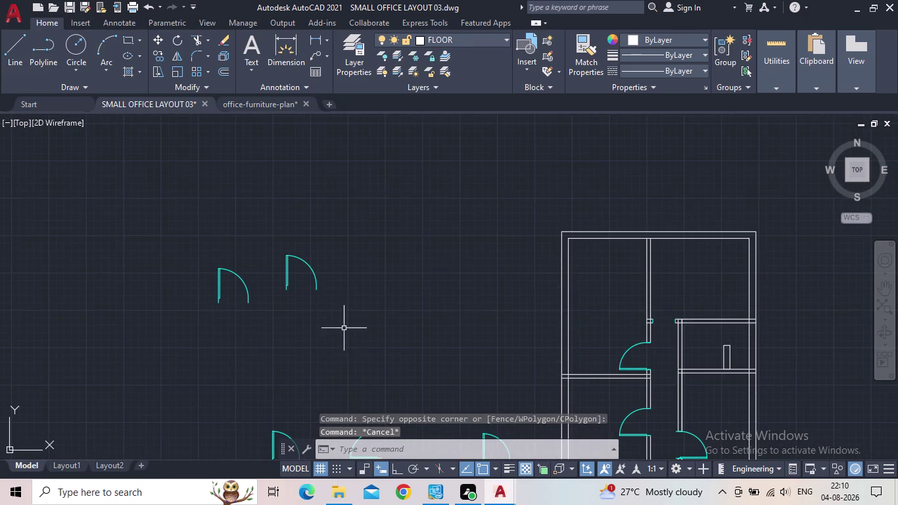
scroll(up, 3)
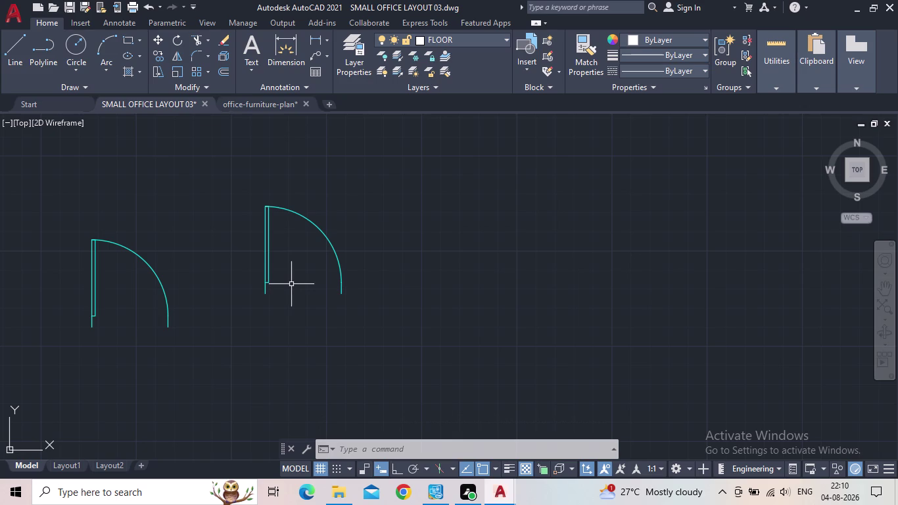
scroll(down, 3)
scroll(down, 3)
middle_drag(292, 287, 293, 294)
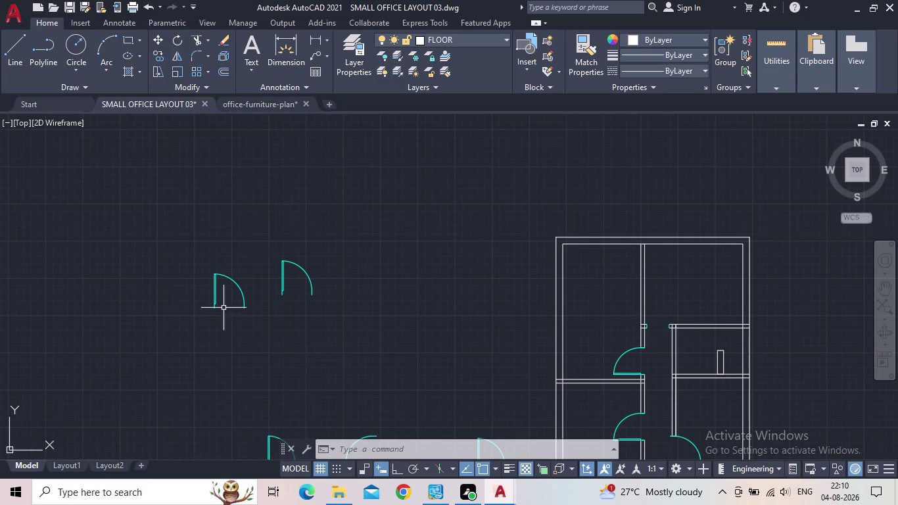
click(326, 297)
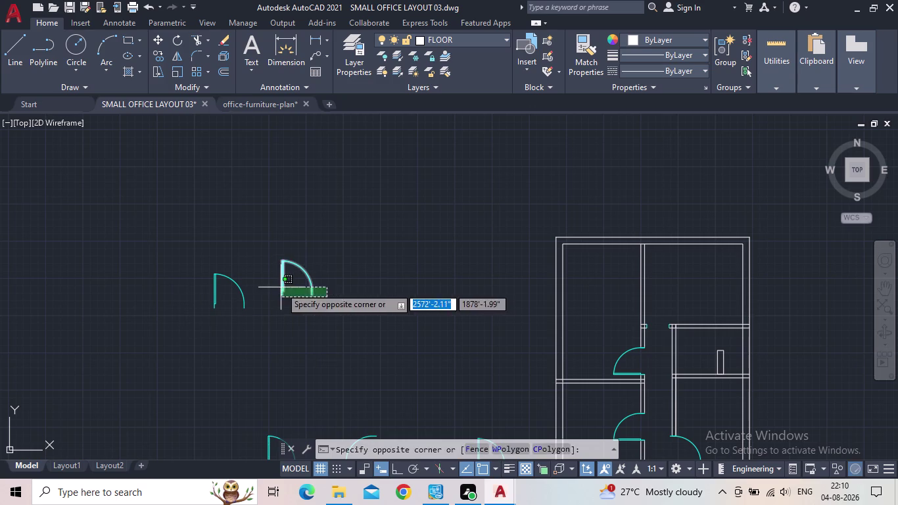
click(281, 287)
scroll(up, 3)
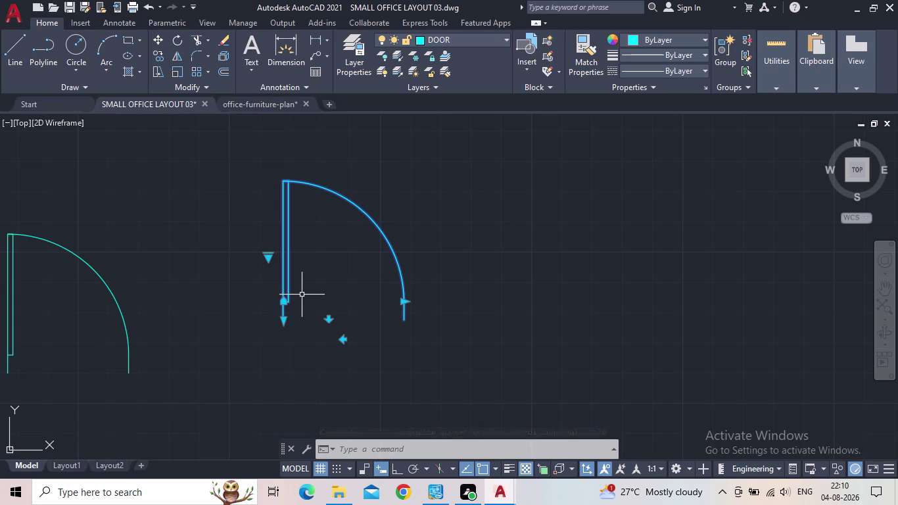
key(s)
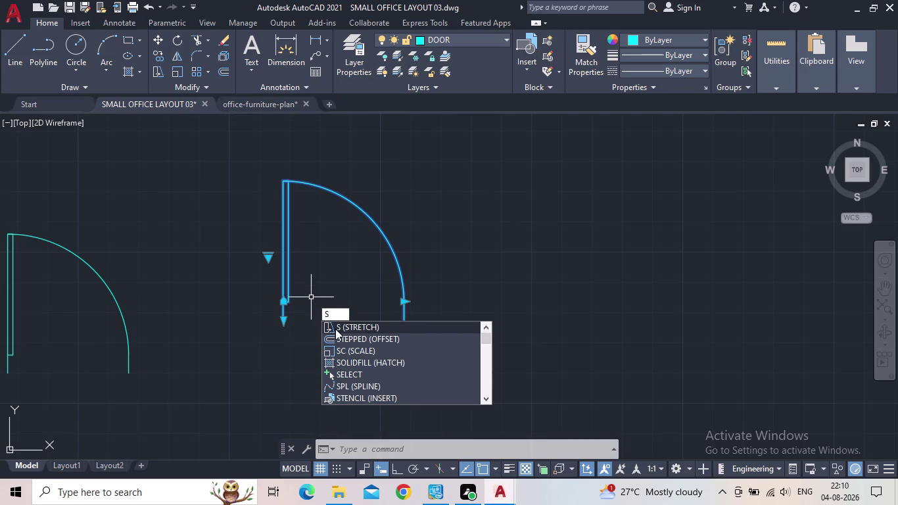
Scale the loose door copy by reference, from panel bottom to arc tip, to 2'6".
text(c)
key(space)
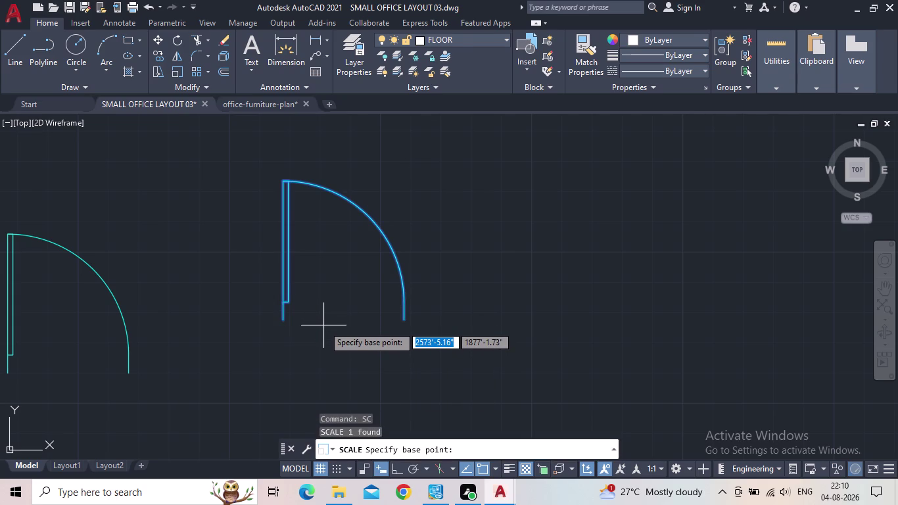
click(280, 318)
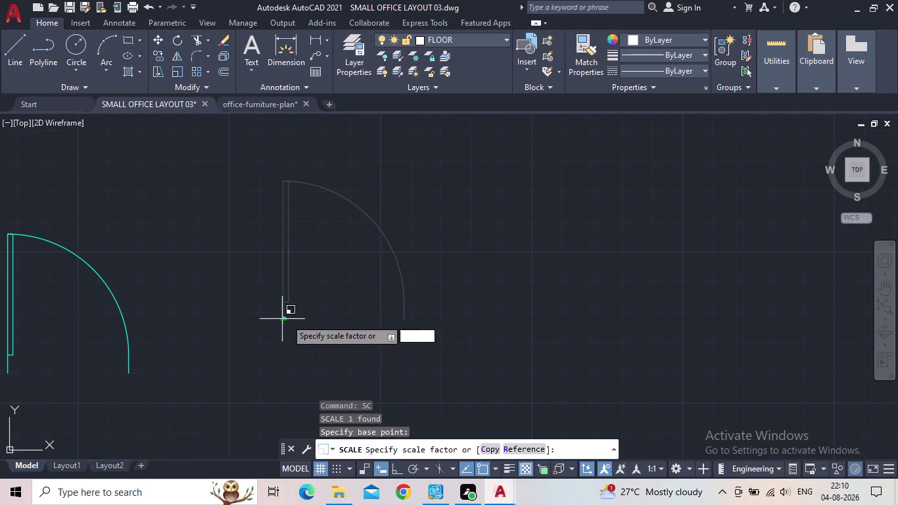
click(511, 446)
click(394, 470)
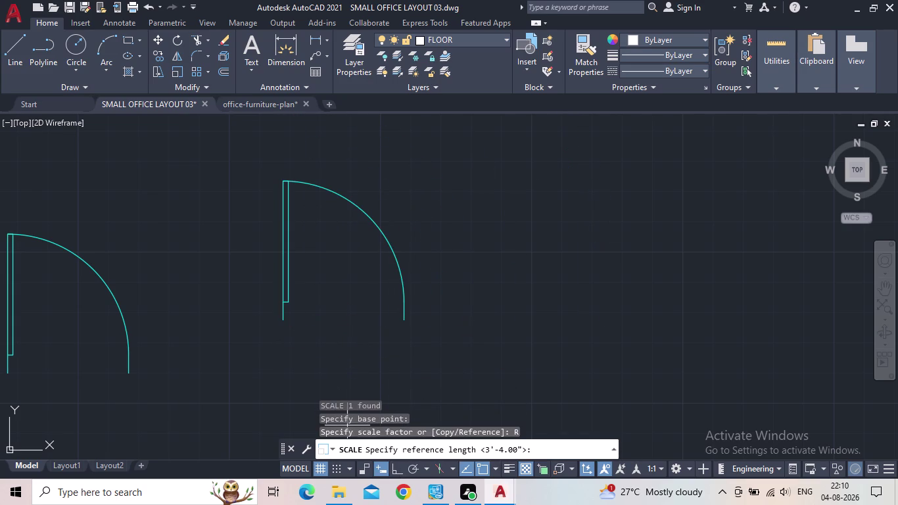
click(397, 468)
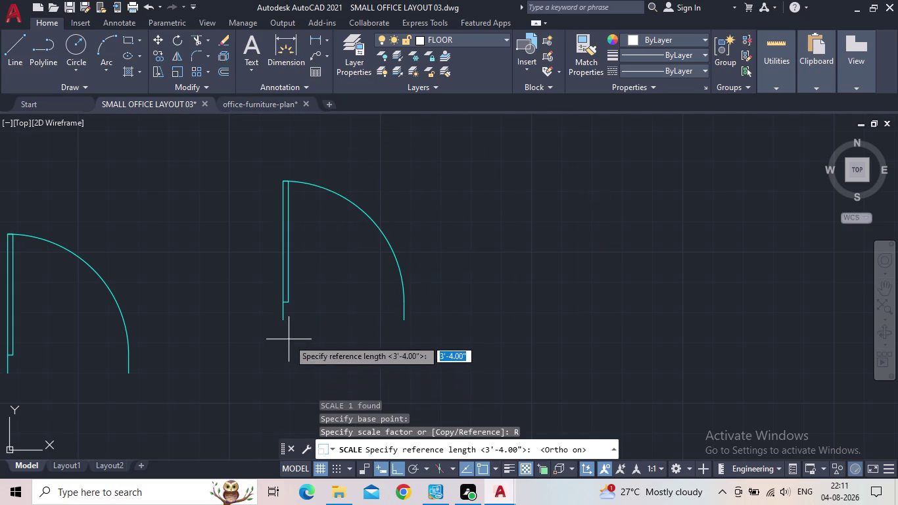
click(284, 322)
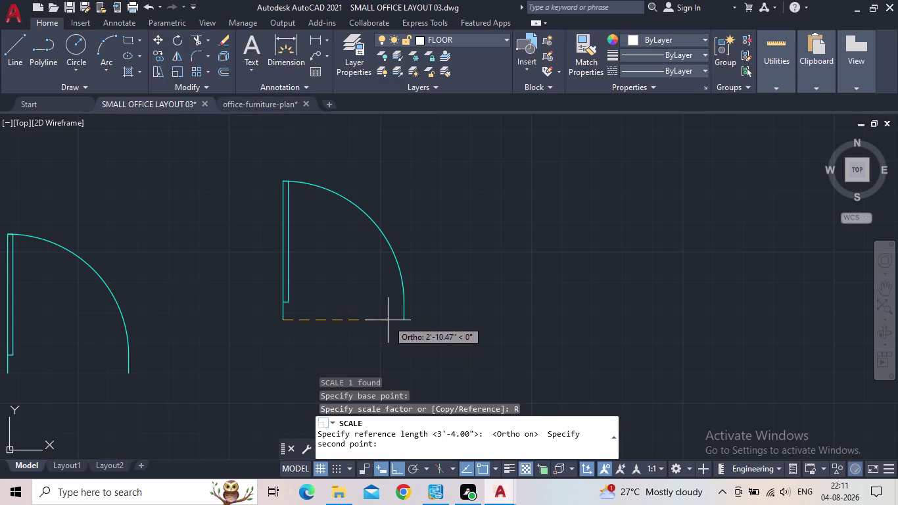
click(402, 321)
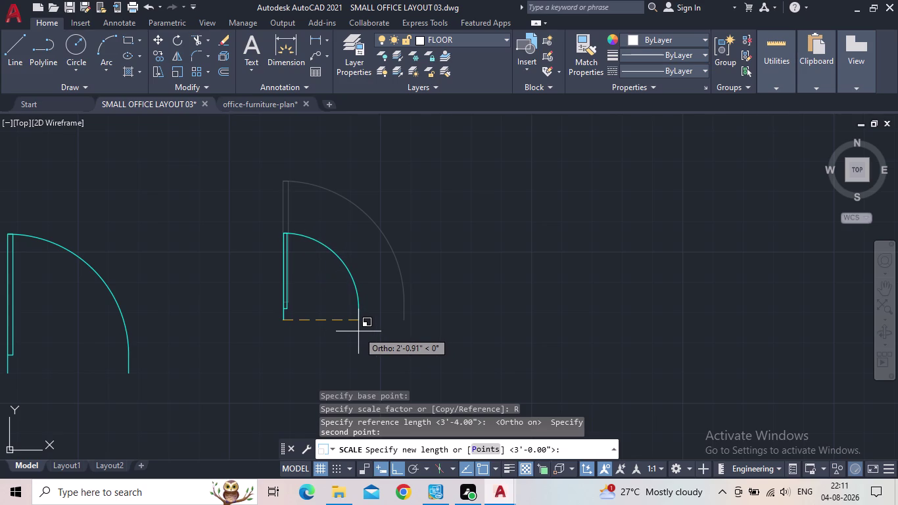
text(2')
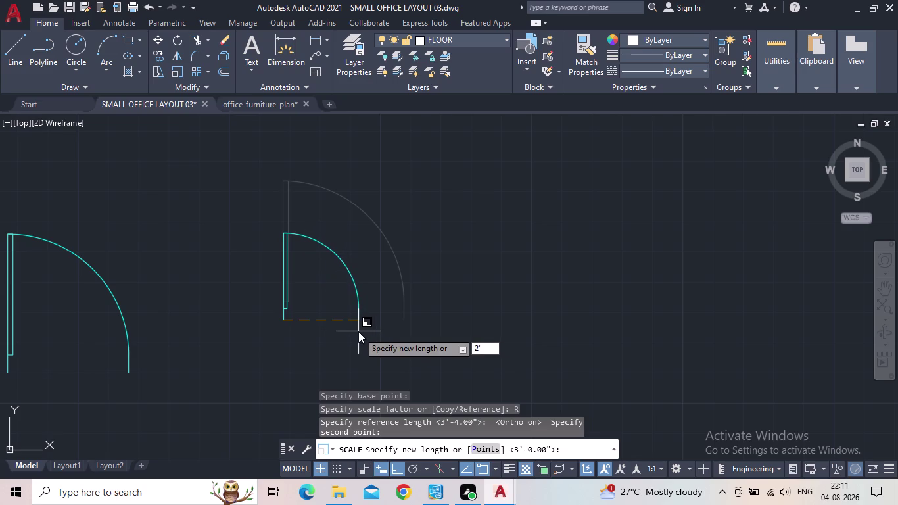
text(6")
key(Return)
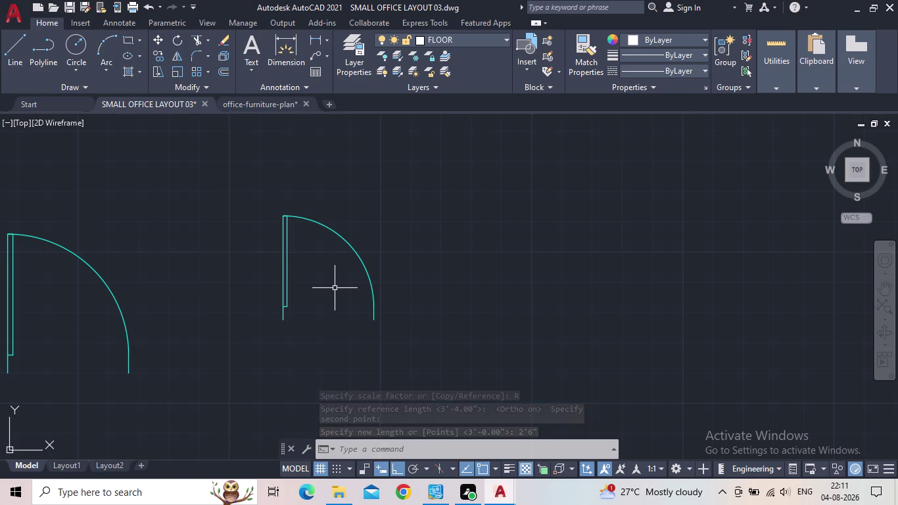
scroll(down, 3)
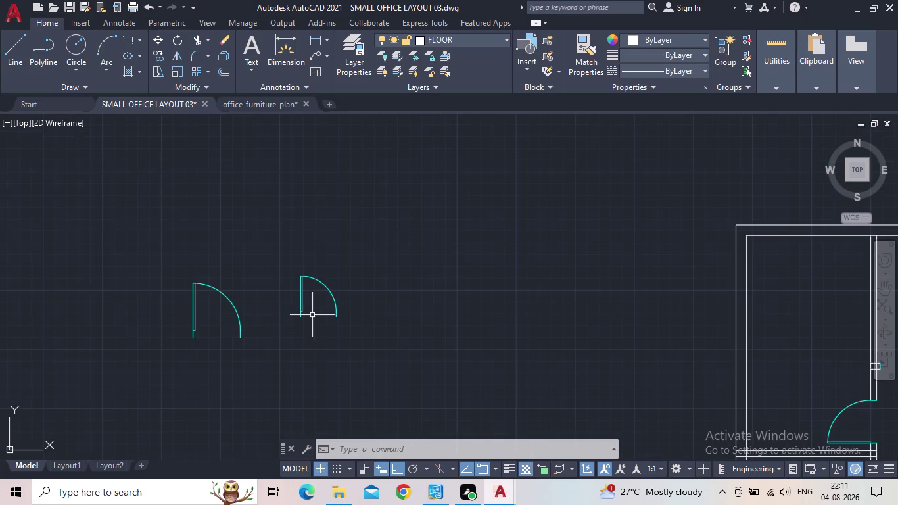
click(316, 41)
scroll(up, 3)
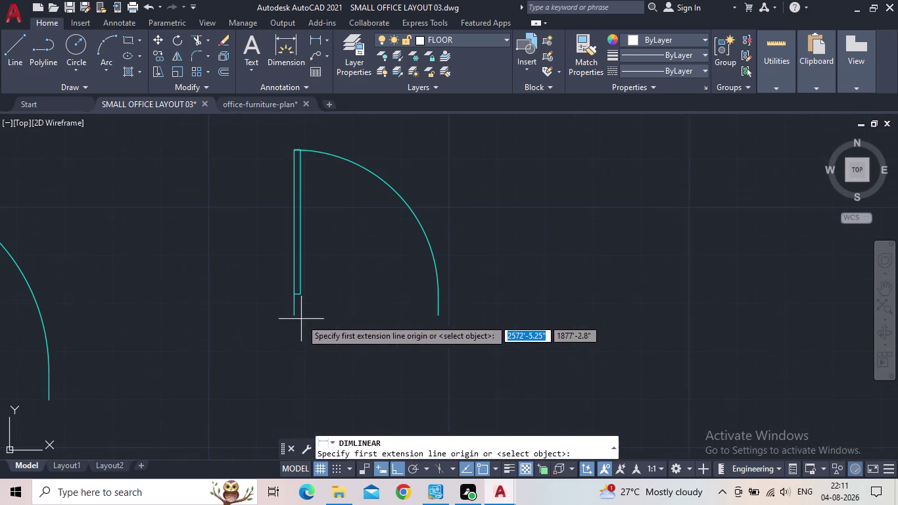
click(295, 315)
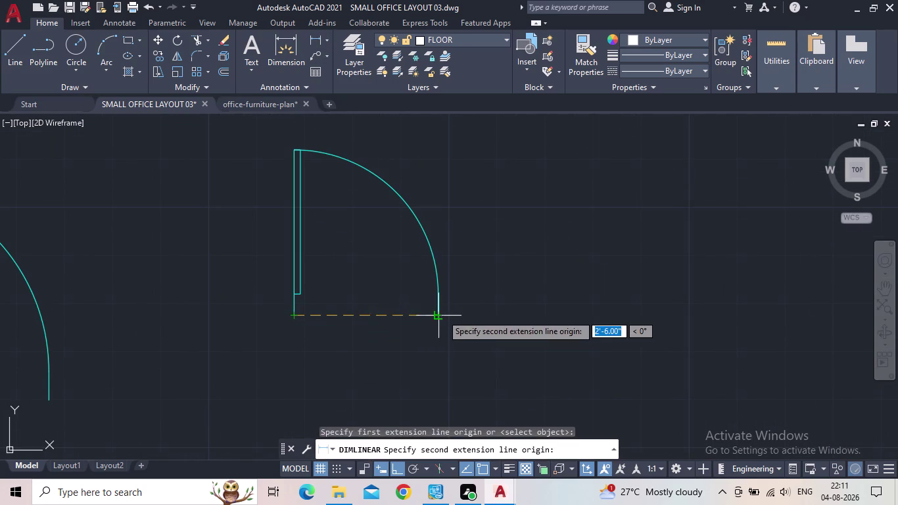
click(442, 314)
key(Escape)
scroll(down, 3)
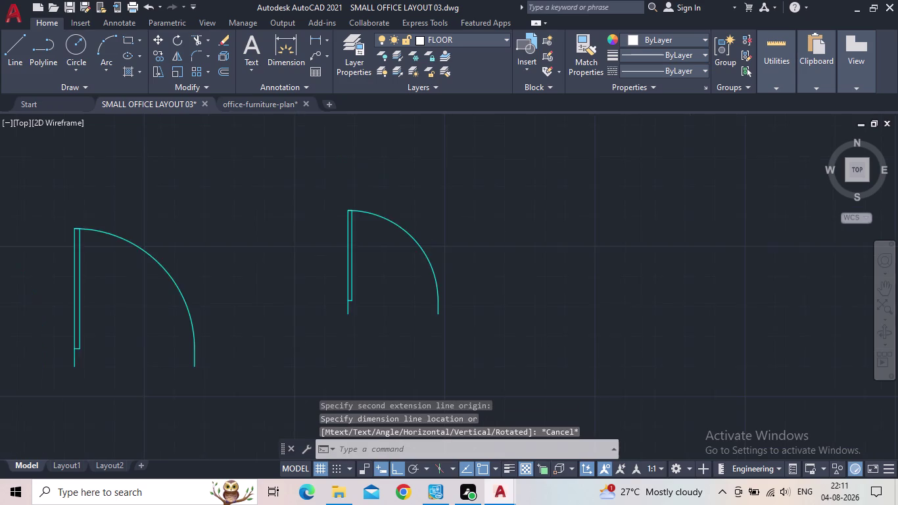
middle_drag(492, 340, 411, 340)
scroll(down, 3)
middle_drag(454, 347, 331, 275)
click(239, 262)
click(217, 240)
scroll(up, 3)
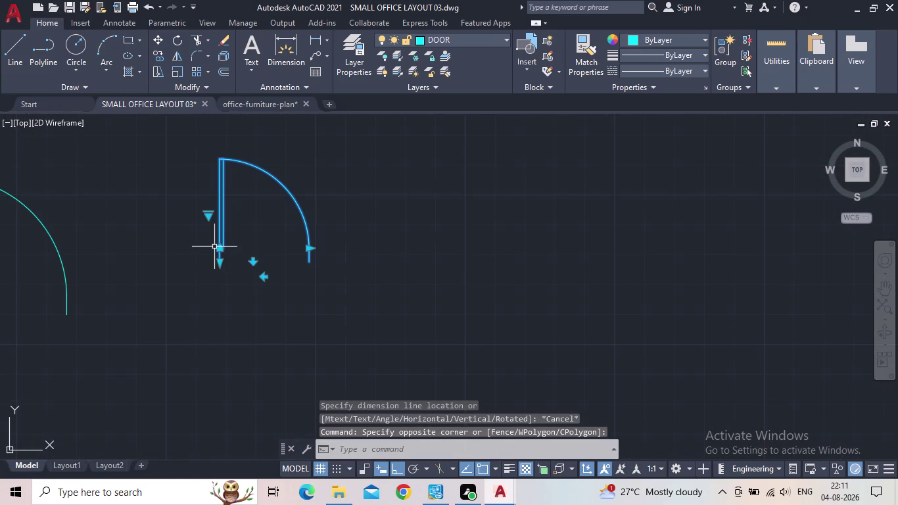
Move the 2'6" door from its panel bottom into the upper interior wall opening.
key(m)
key(space)
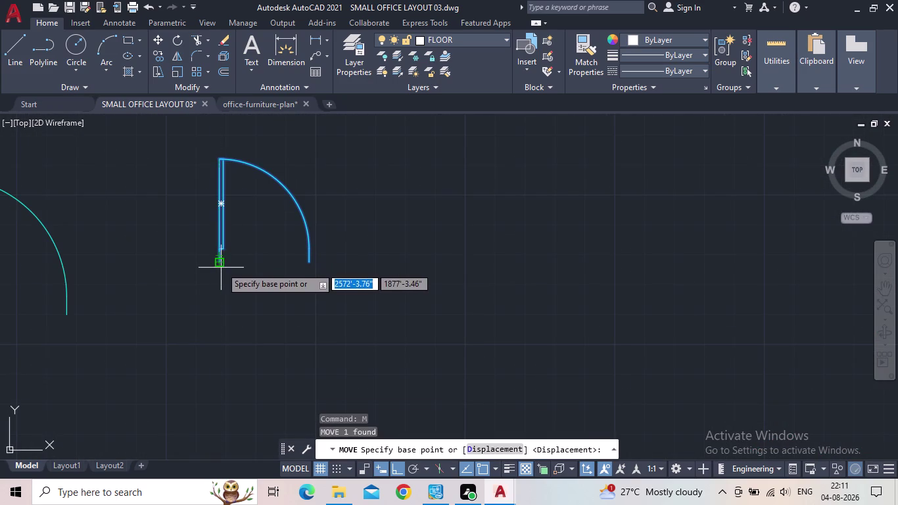
click(221, 263)
middle_drag(477, 278, 335, 283)
scroll(down, 3)
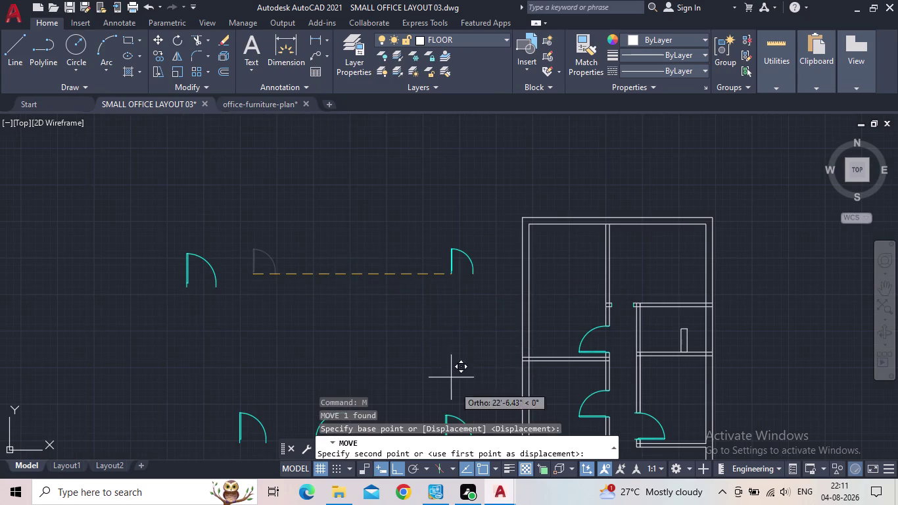
click(393, 469)
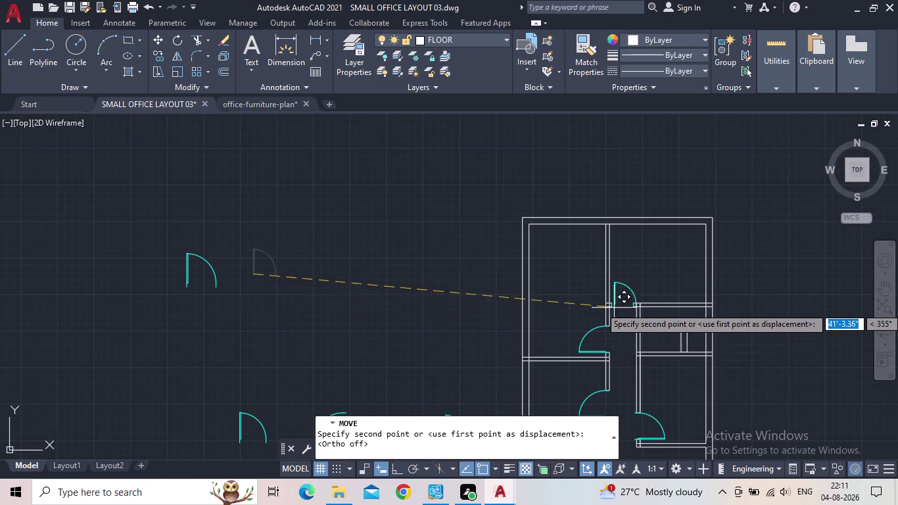
scroll(up, 3)
scroll(up, 3)
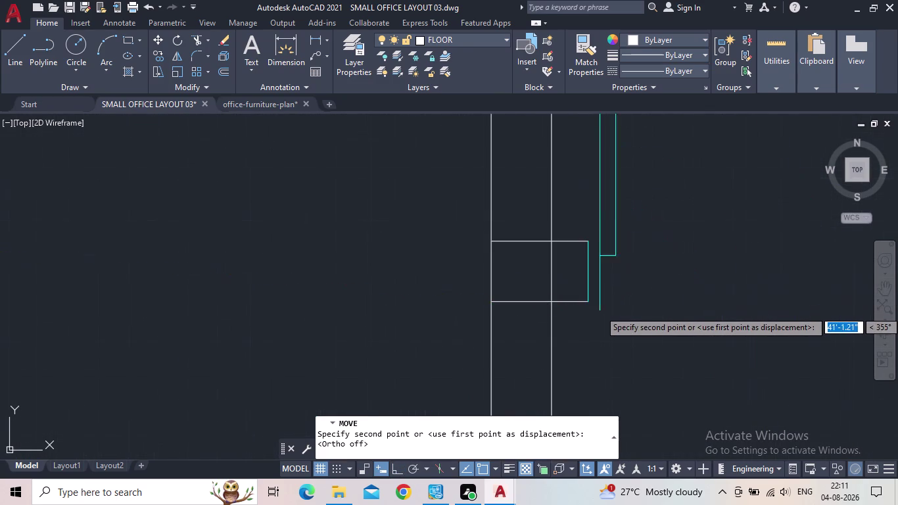
click(587, 304)
Frame the placed door in the plan and window-select it.
scroll(down, 3)
middle_drag(617, 306, 579, 306)
scroll(down, 3)
scroll(down, 3)
middle_drag(611, 299, 585, 204)
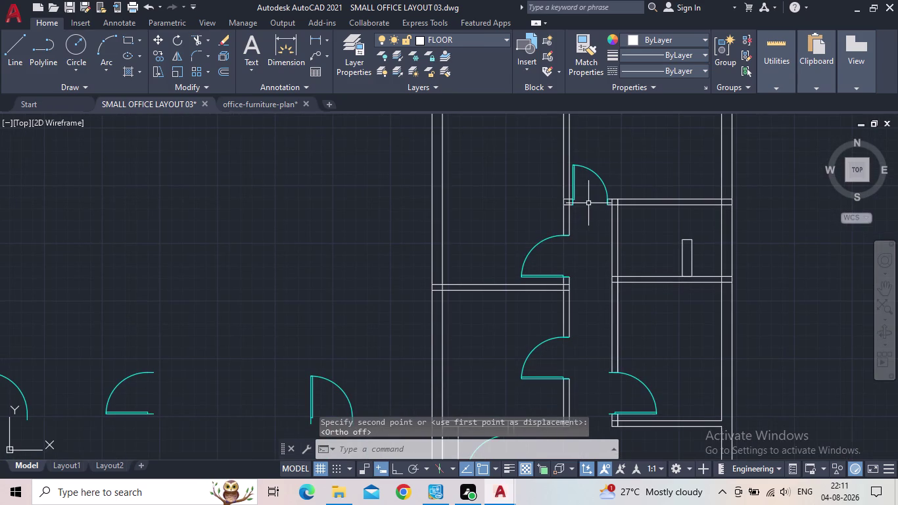
click(594, 188)
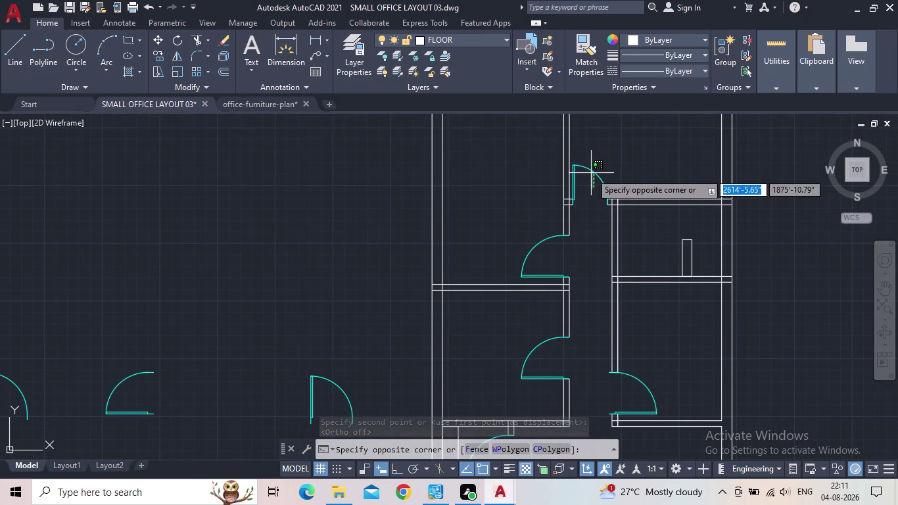
click(589, 165)
Copy the 2'6" door from its panel bottom into the neighbouring small room's opening.
key(c)
key(o)
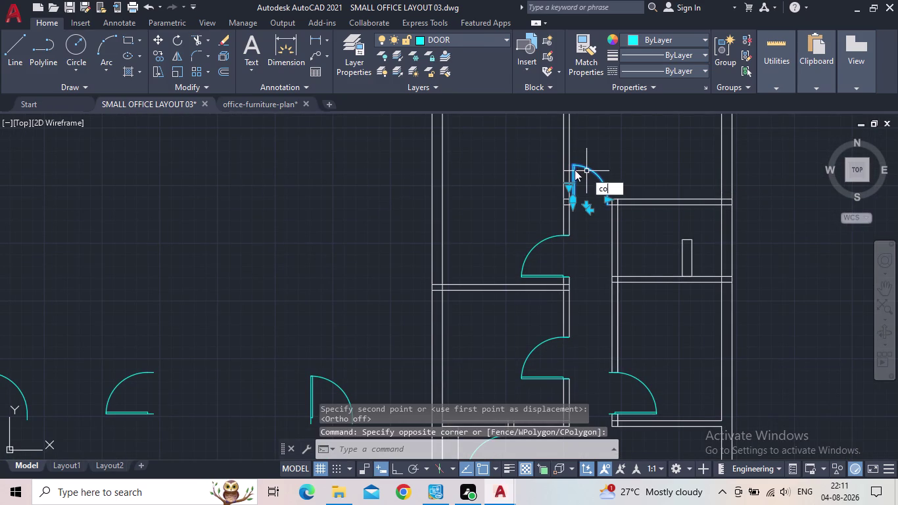
key(Return)
scroll(up, 3)
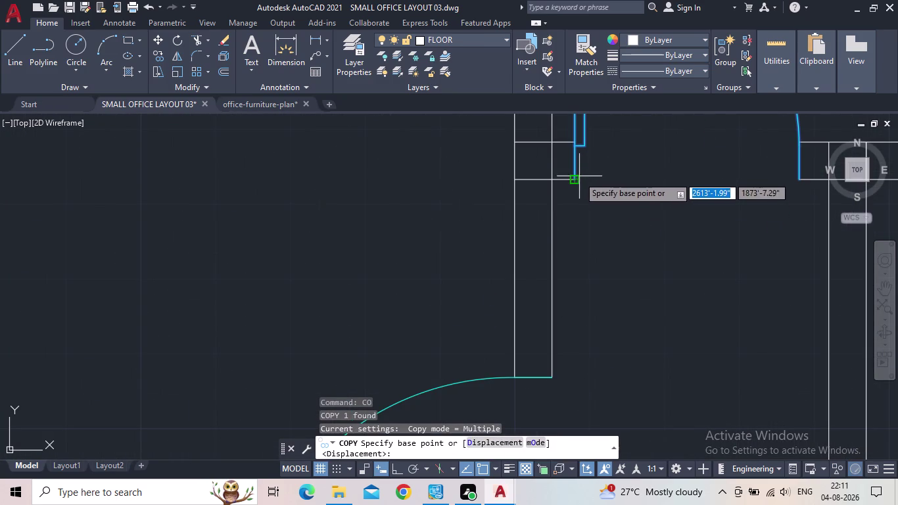
click(577, 176)
middle_drag(663, 220, 591, 262)
scroll(down, 3)
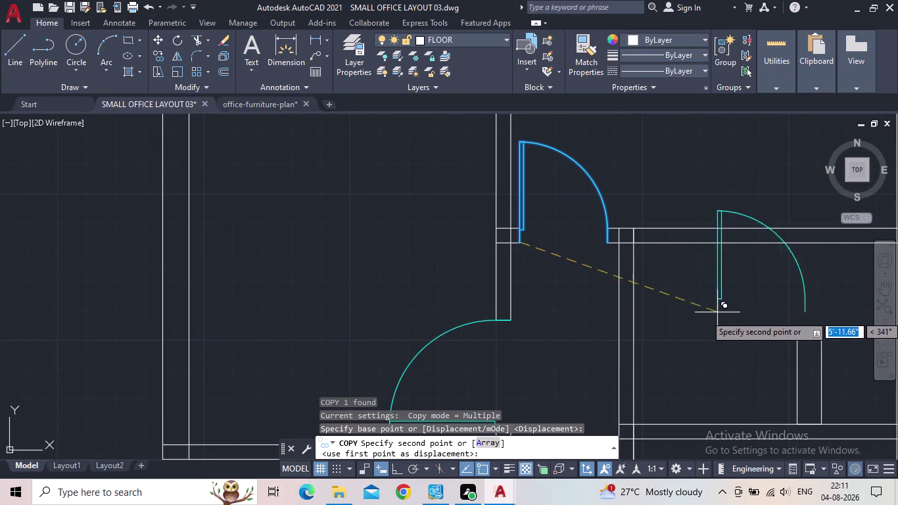
middle_drag(696, 328, 570, 305)
scroll(down, 3)
click(573, 334)
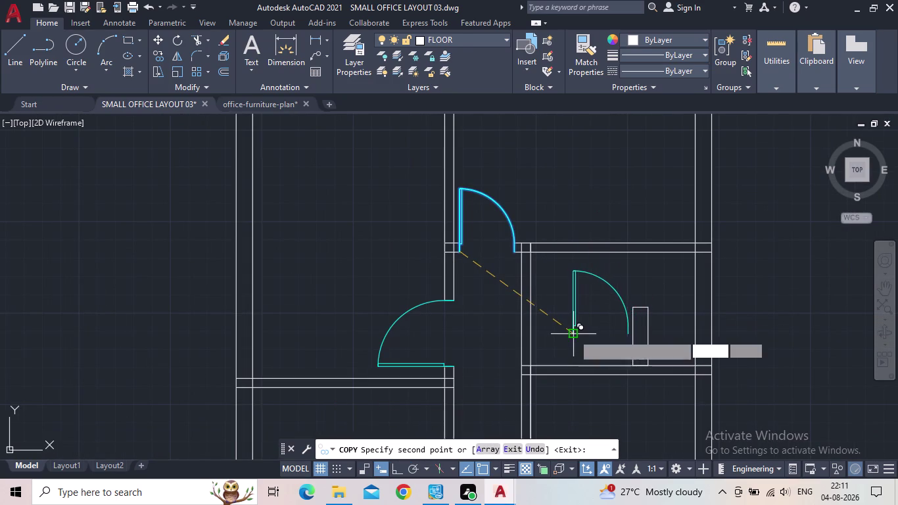
Frame the whole floor plan, end copying, and start selecting the copied door.
middle_drag(607, 352, 664, 239)
scroll(down, 3)
middle_drag(670, 280, 696, 227)
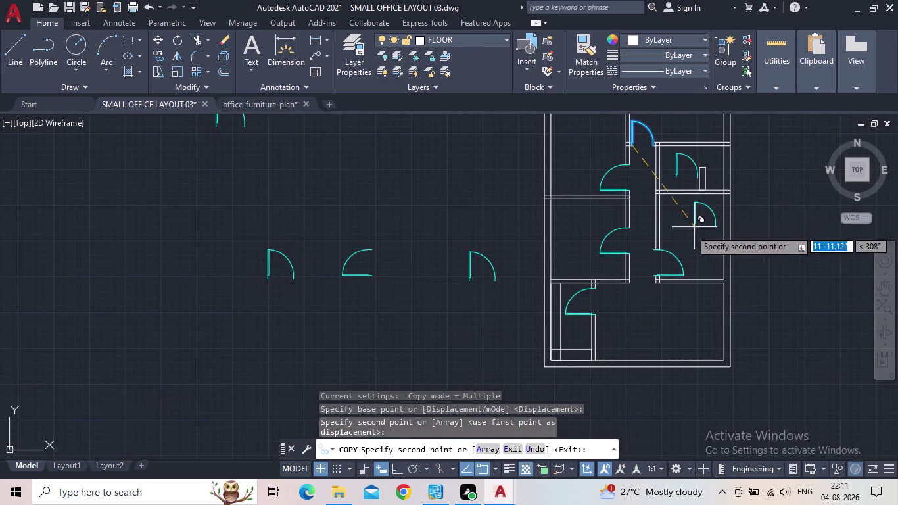
middle_drag(657, 272, 679, 369)
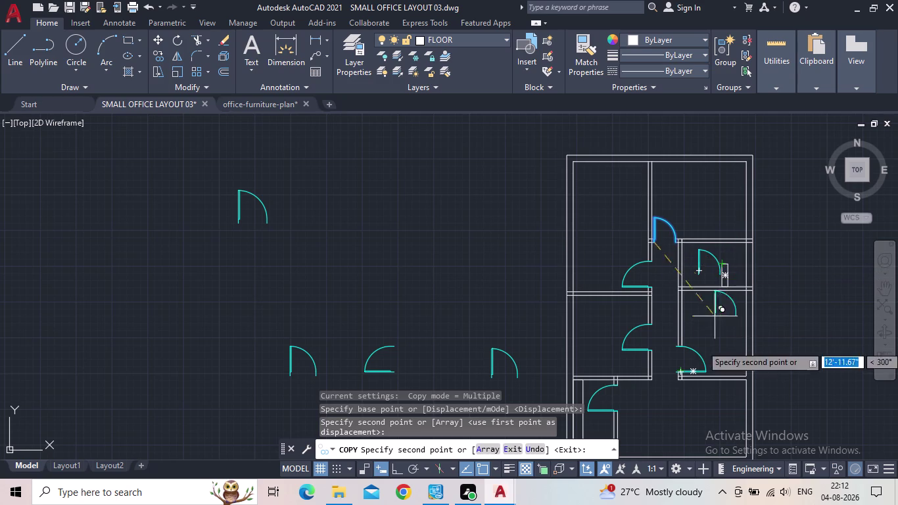
key(Escape)
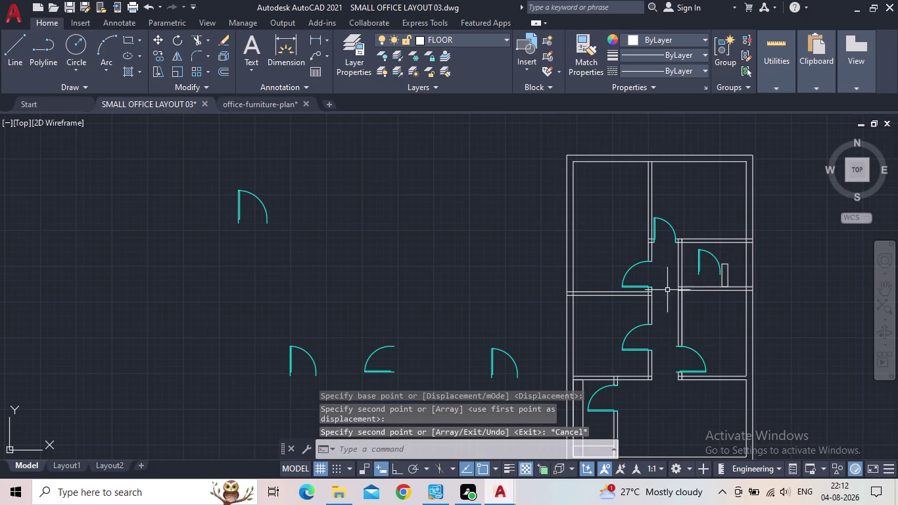
scroll(up, 3)
drag(830, 344, 819, 344)
Finish selecting the copied door in the small room and zoom in on it.
click(748, 348)
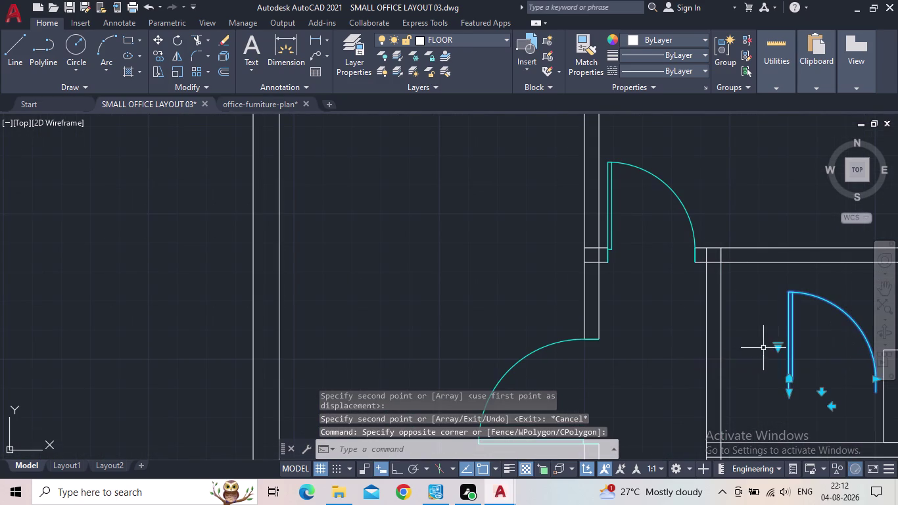
scroll(up, 3)
middle_drag(759, 341, 574, 301)
scroll(down, 3)
Rotate the copied door 90 degrees about its panel bottom with Ortho on.
key(r)
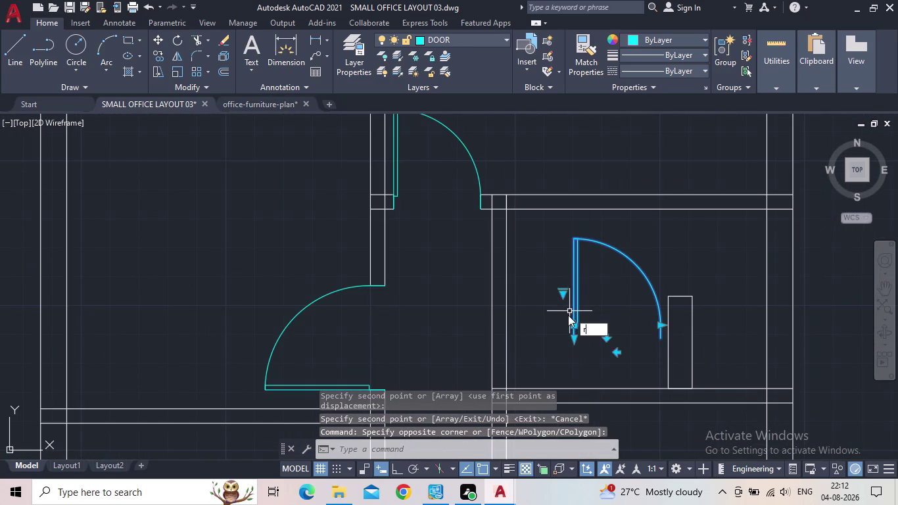
key(o)
key(Return)
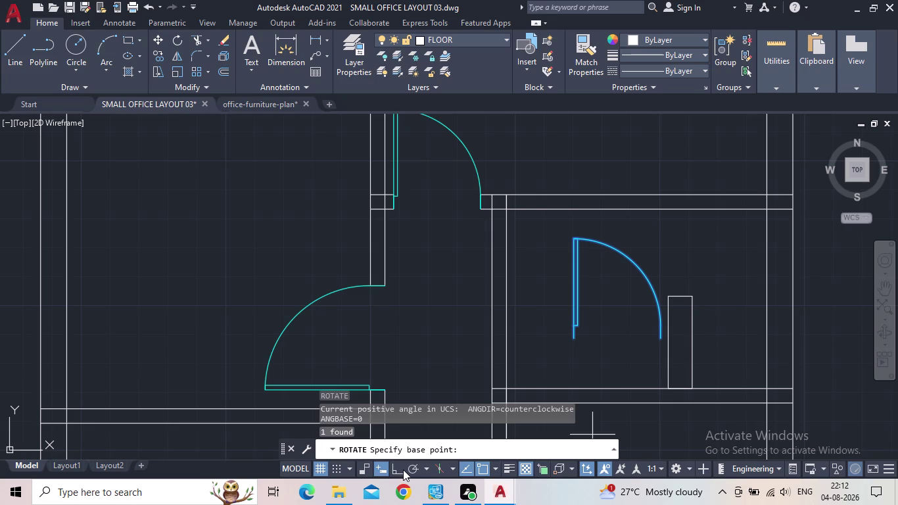
click(401, 469)
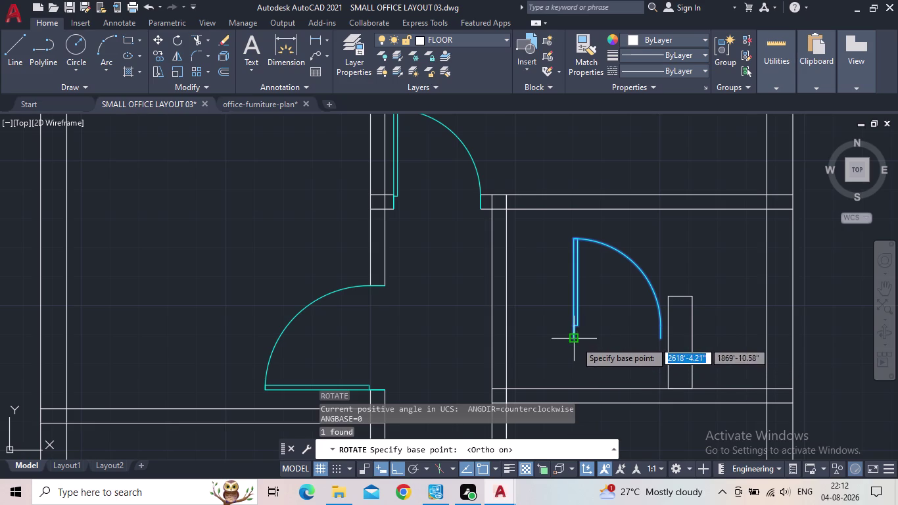
click(576, 341)
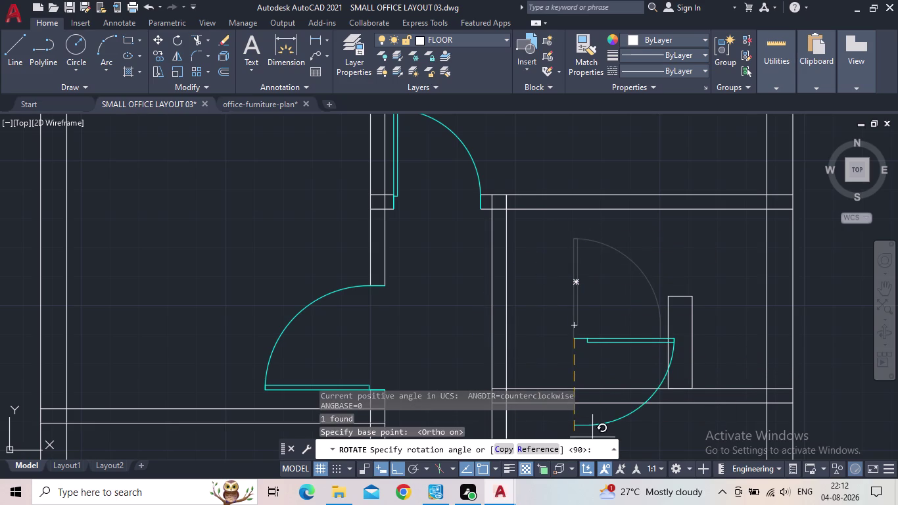
middle_drag(599, 436, 613, 363)
click(616, 379)
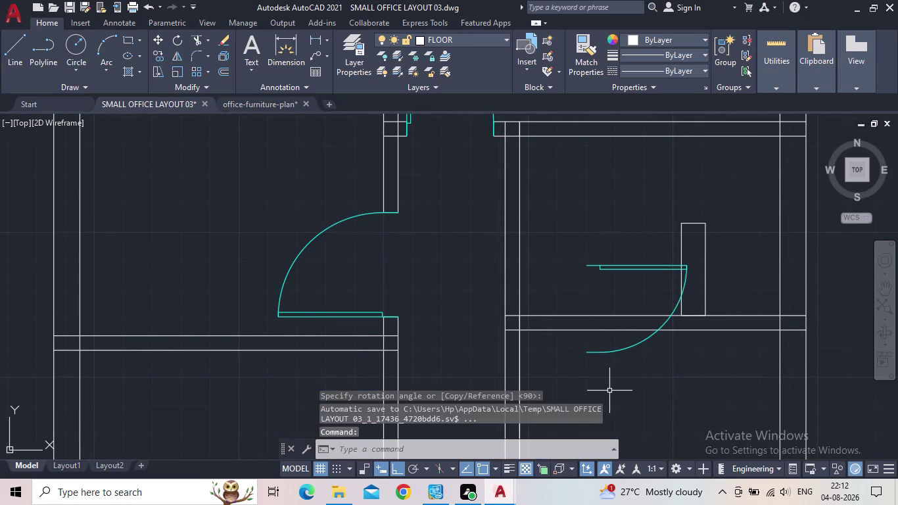
key(Escape)
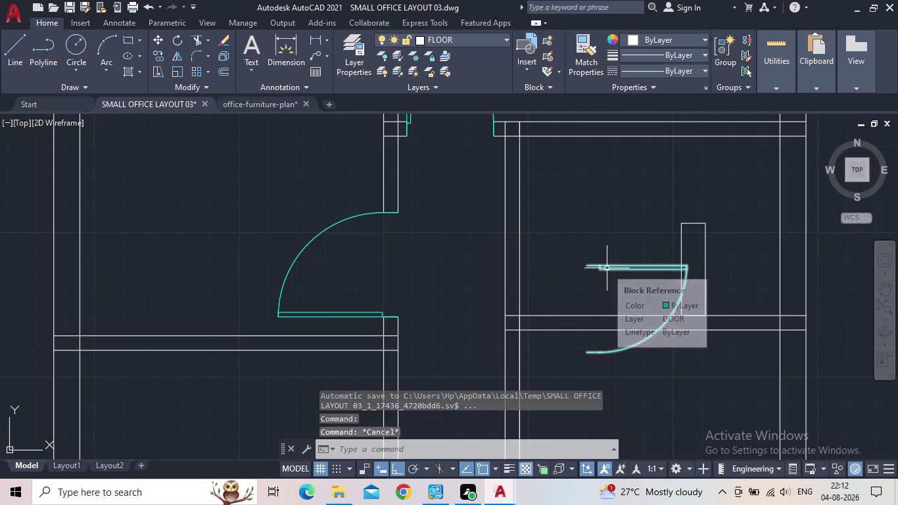
click(606, 268)
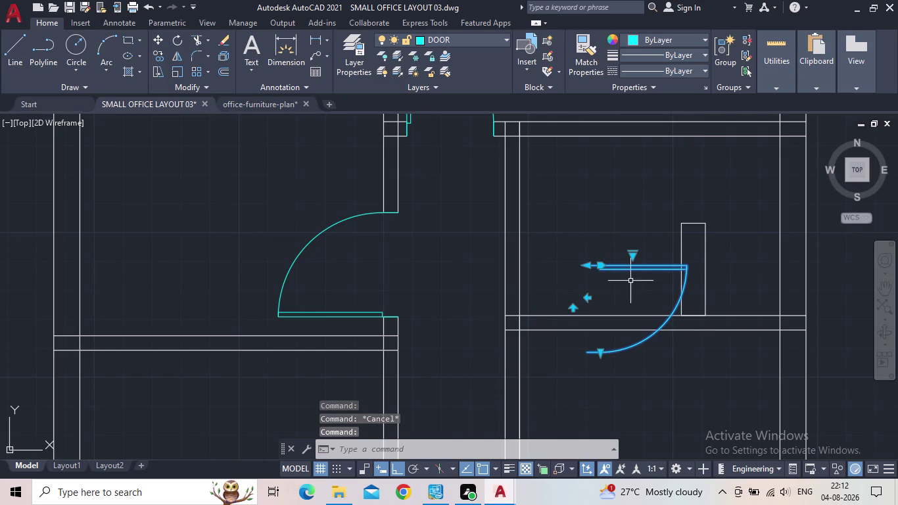
middle_drag(635, 298, 626, 348)
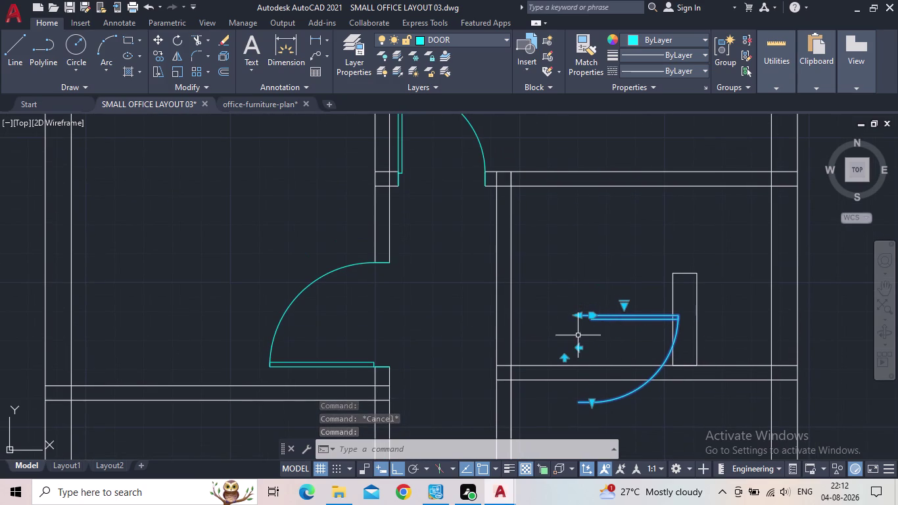
text(m)
key(space)
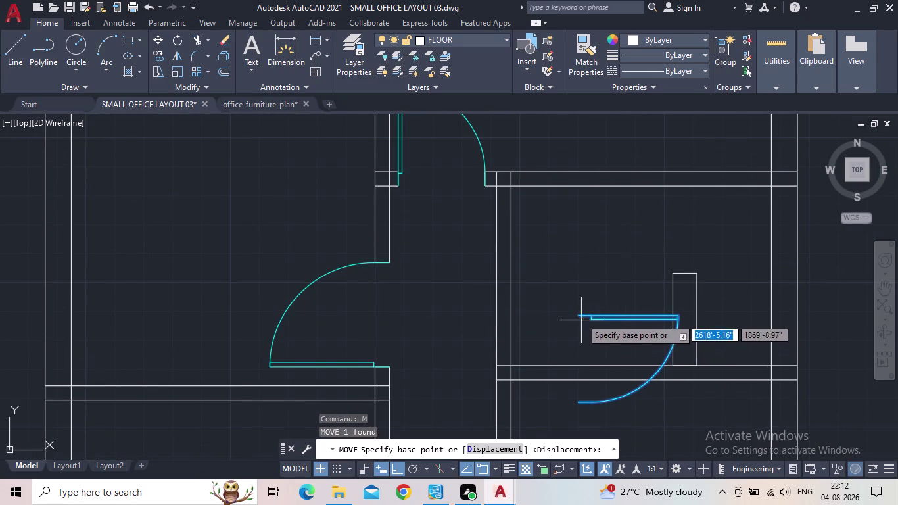
click(581, 317)
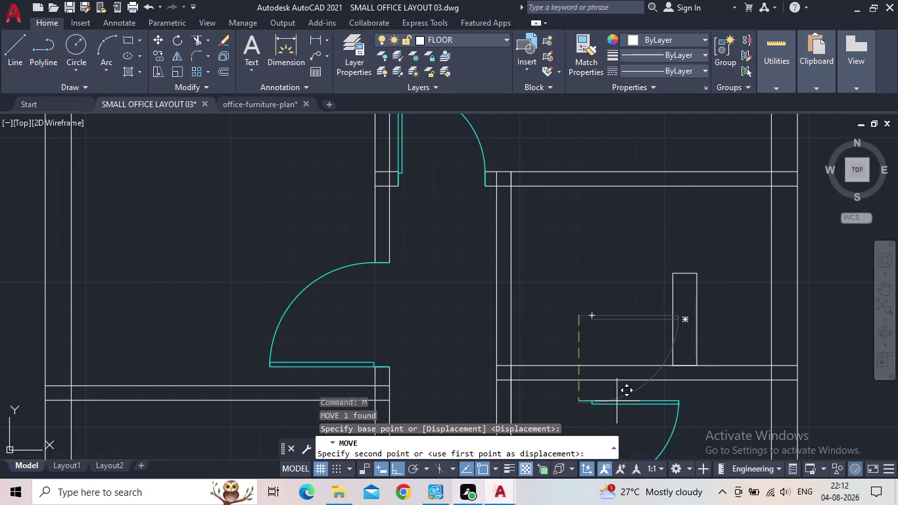
click(402, 469)
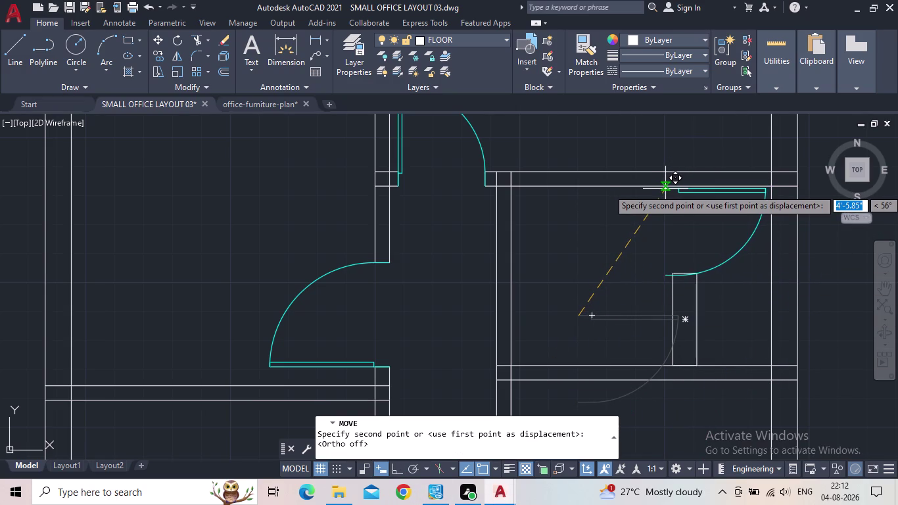
scroll(down, 3)
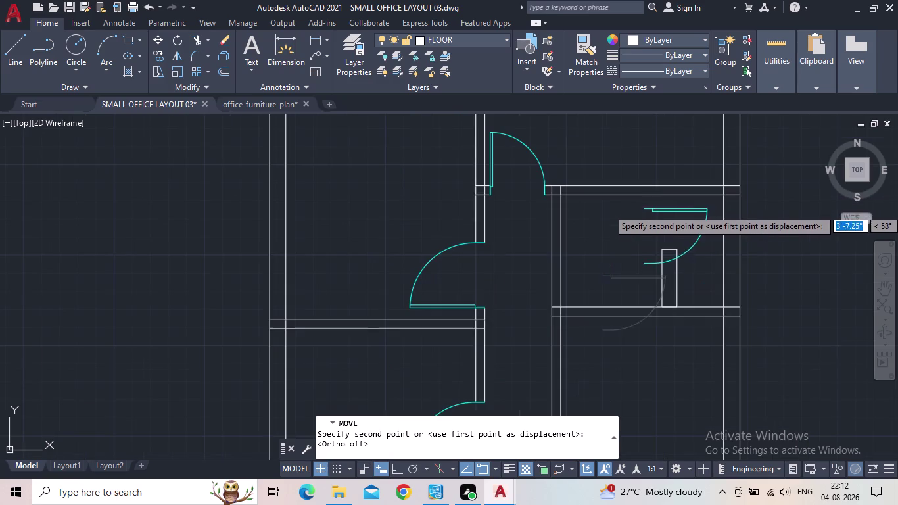
middle_drag(640, 213, 577, 268)
key(Escape)
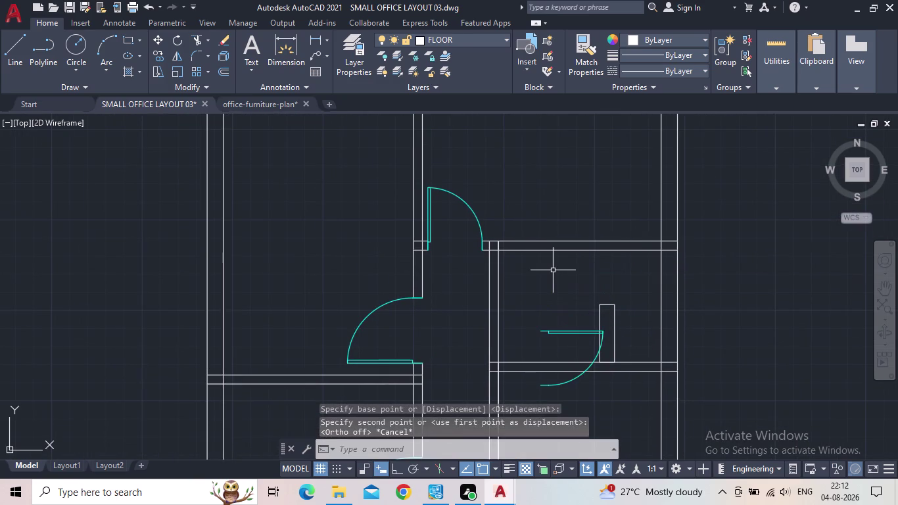
scroll(down, 3)
click(558, 303)
click(558, 298)
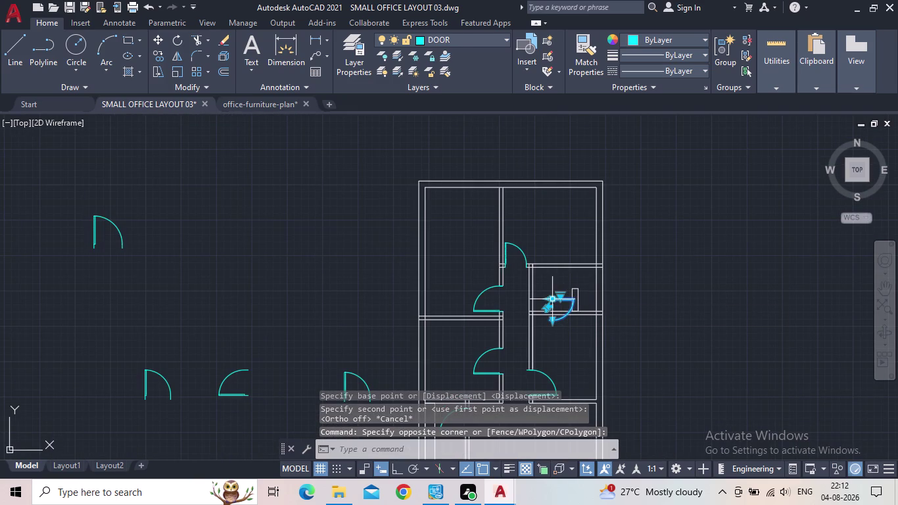
scroll(up, 3)
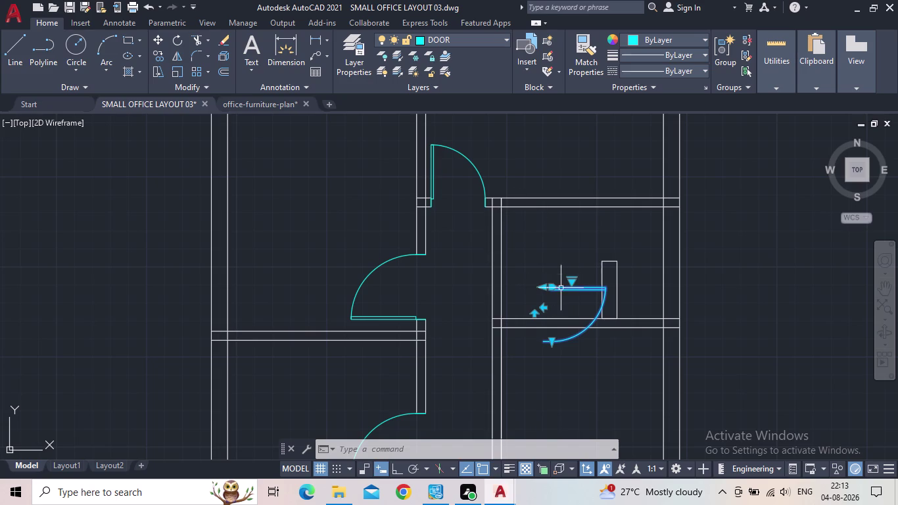
key(m)
key(space)
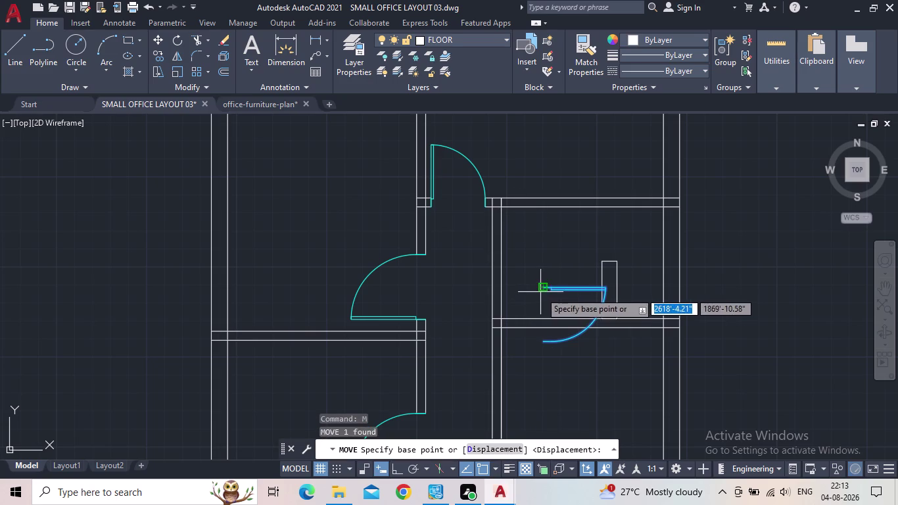
click(542, 290)
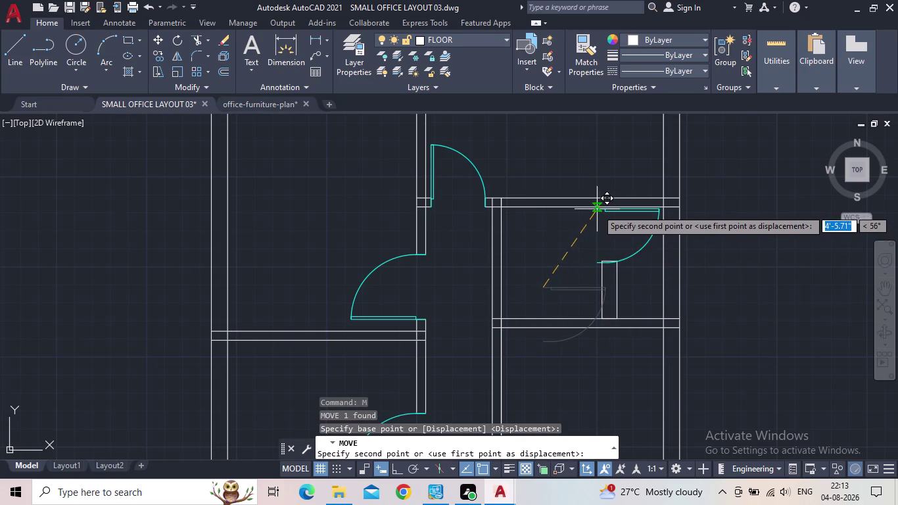
scroll(up, 3)
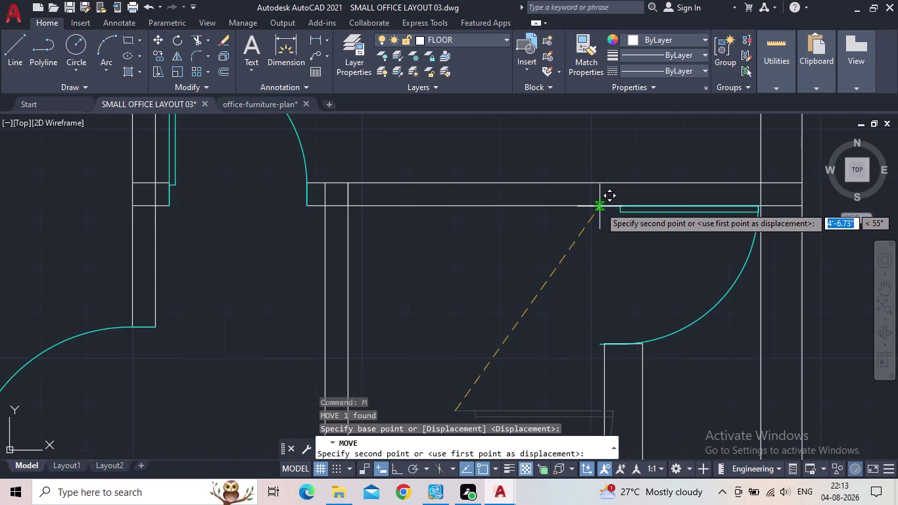
scroll(down, 3)
middle_drag(573, 243, 564, 247)
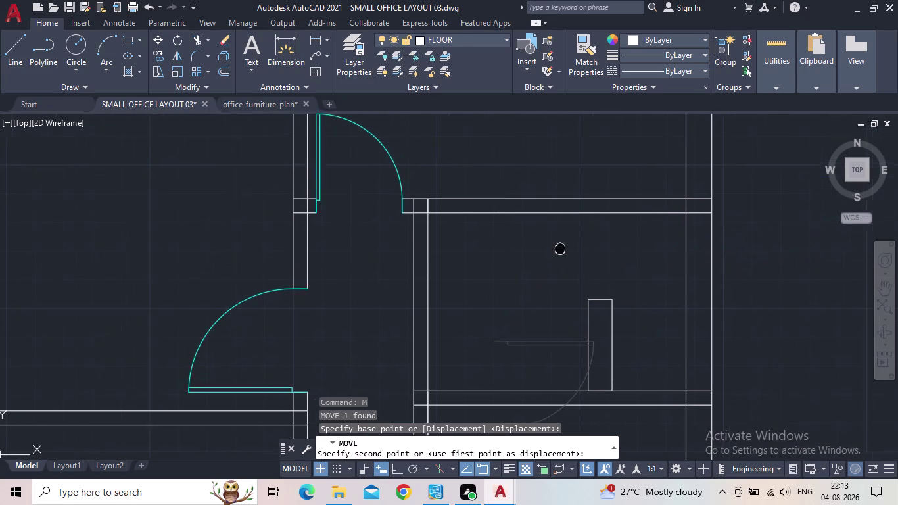
middle_drag(564, 247, 551, 251)
scroll(down, 3)
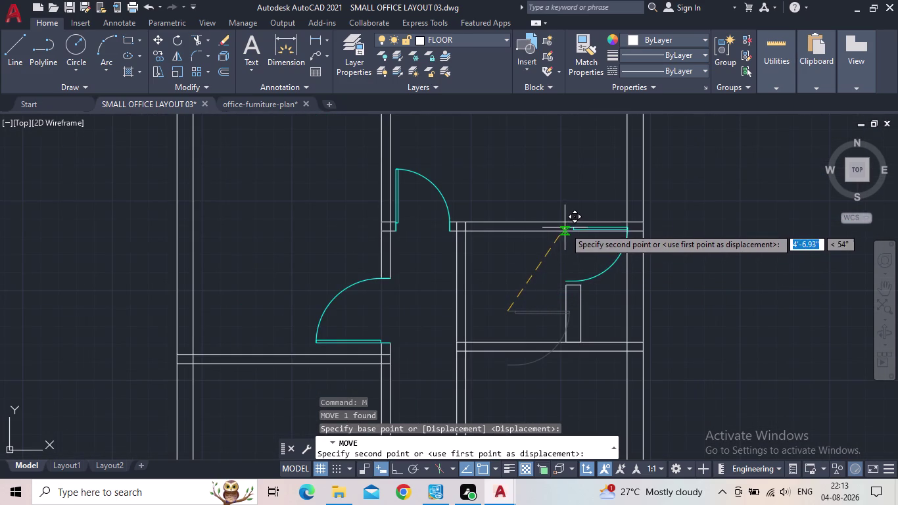
key(Escape)
scroll(down, 3)
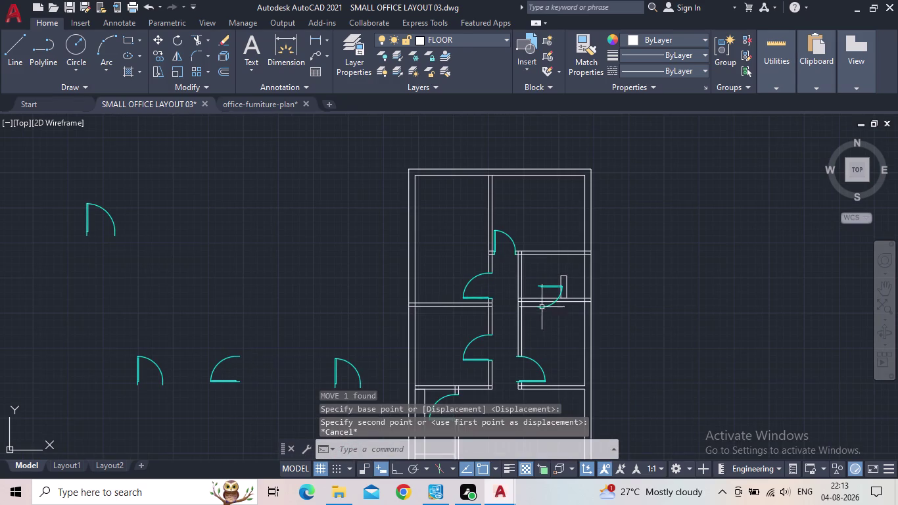
scroll(up, 3)
click(545, 280)
key(s)
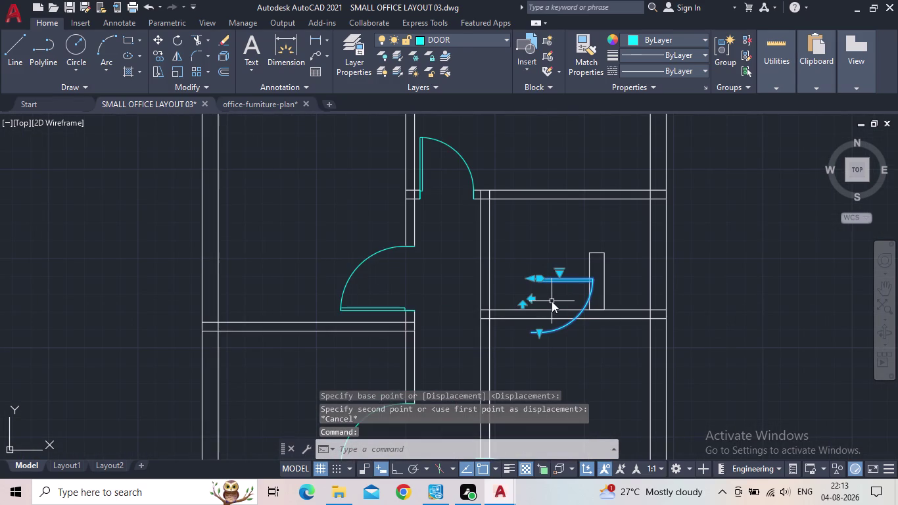
Scale the door panel and swing arc by reference from its end, setting the new length to 2'.
text(c)
key(space)
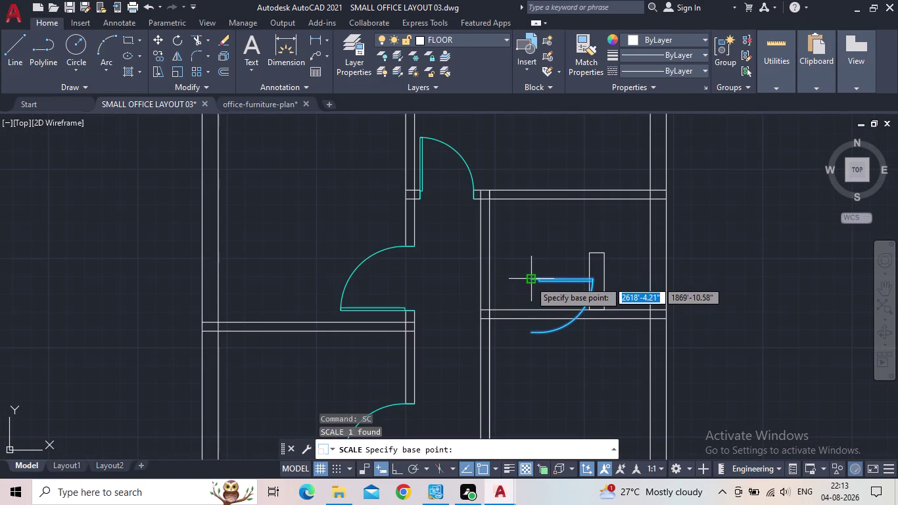
click(530, 281)
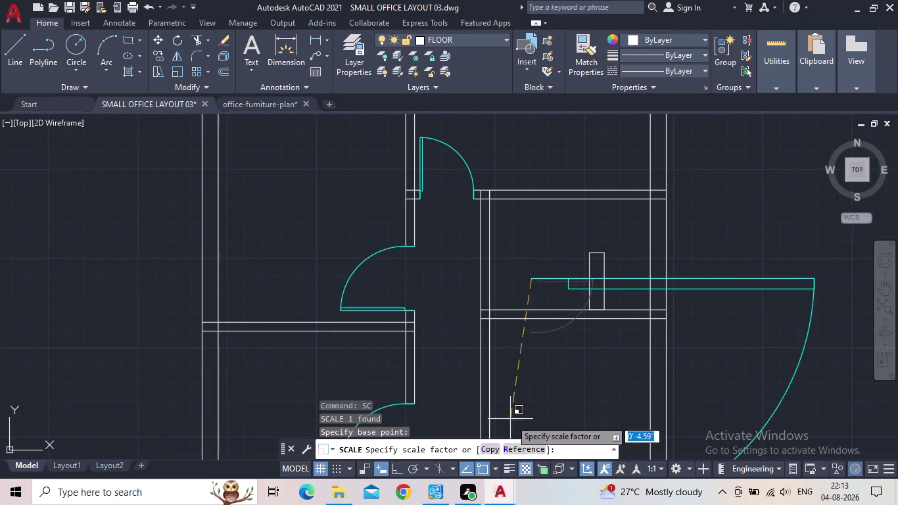
click(519, 442)
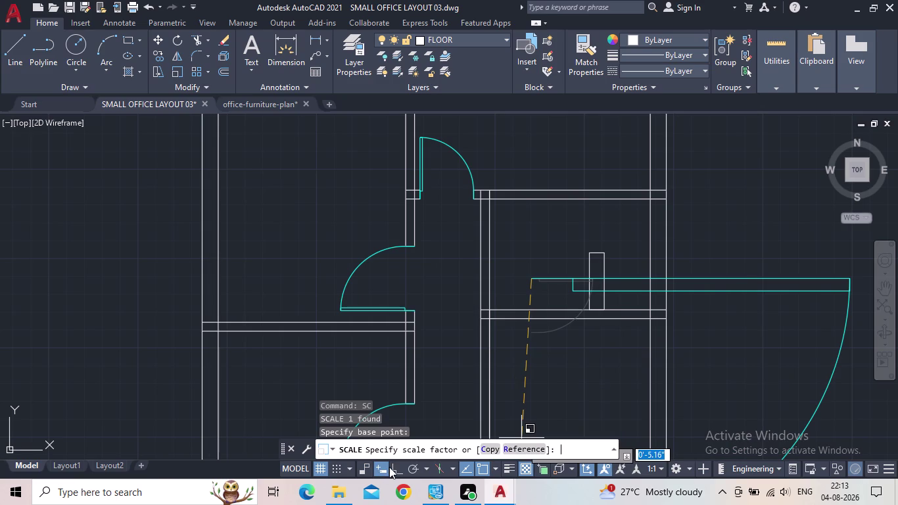
click(389, 467)
click(395, 468)
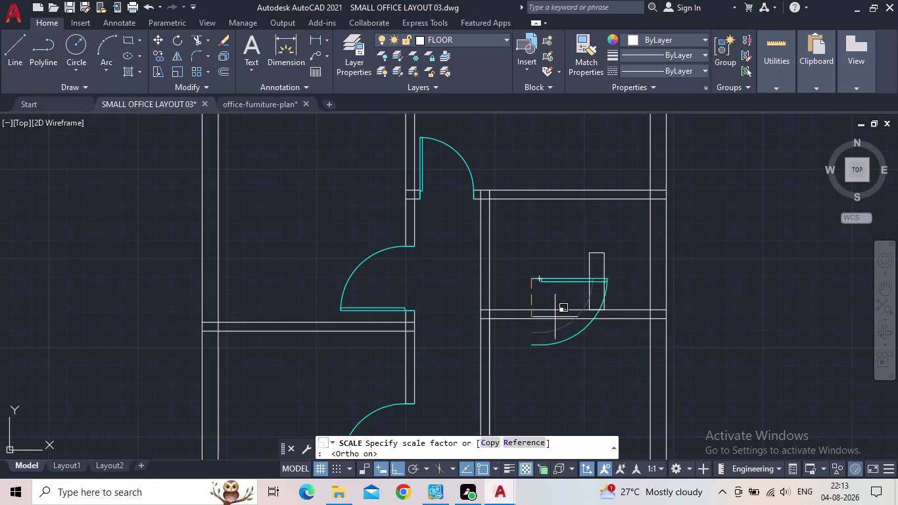
click(520, 441)
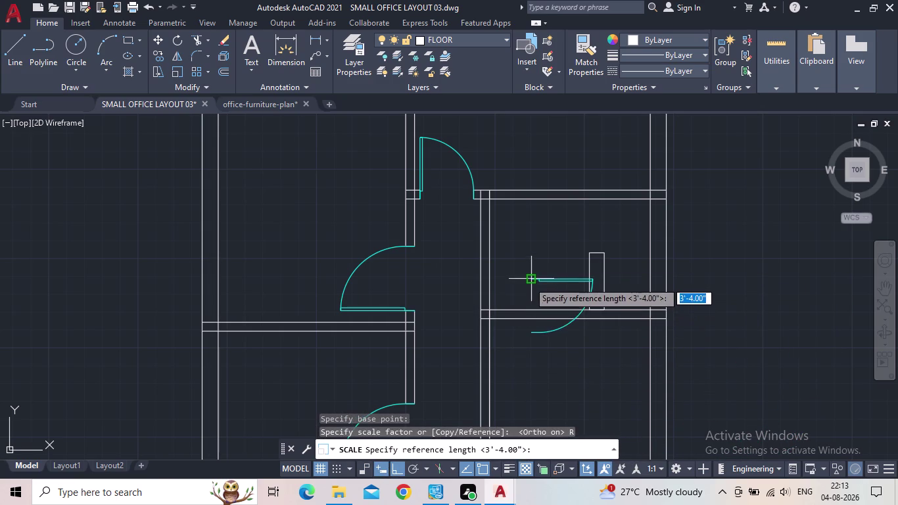
click(528, 281)
click(533, 337)
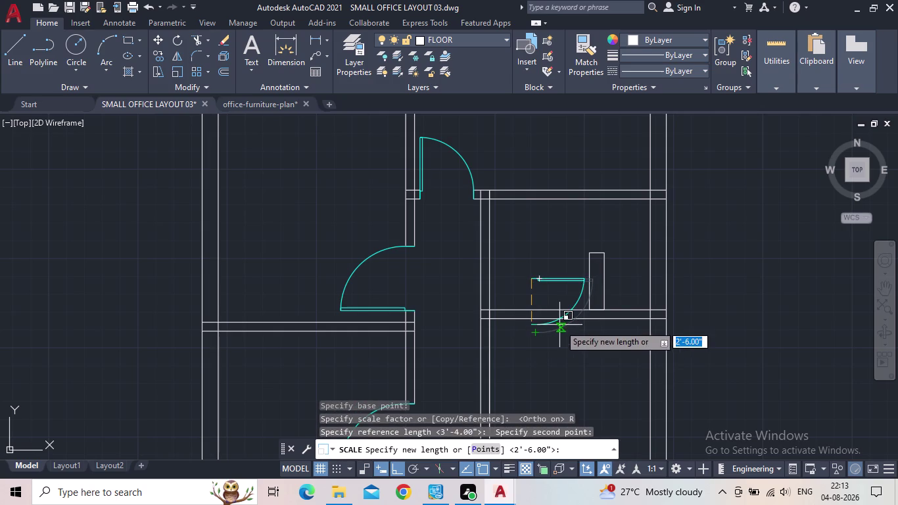
text(2)
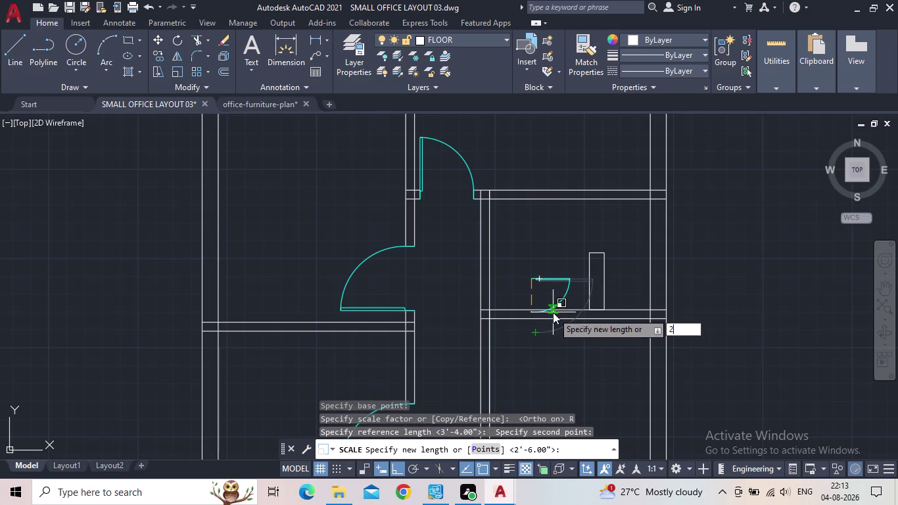
text(')
key(Return)
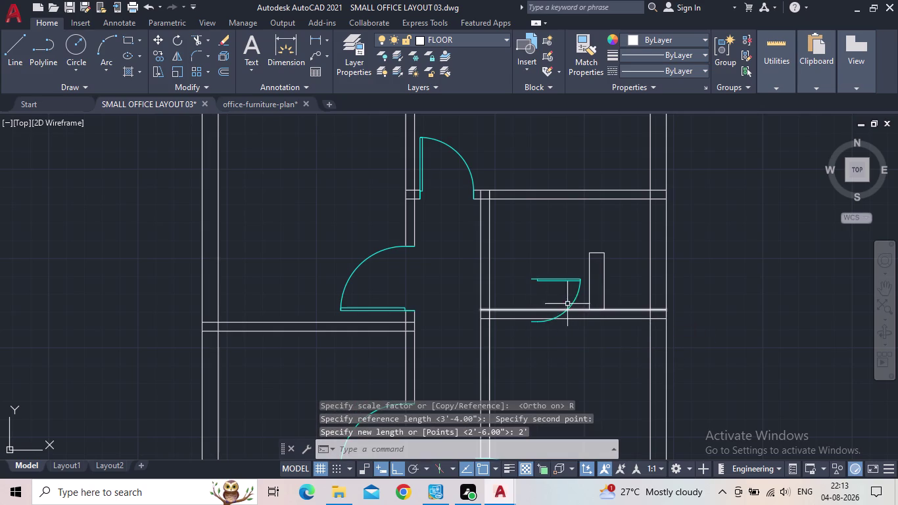